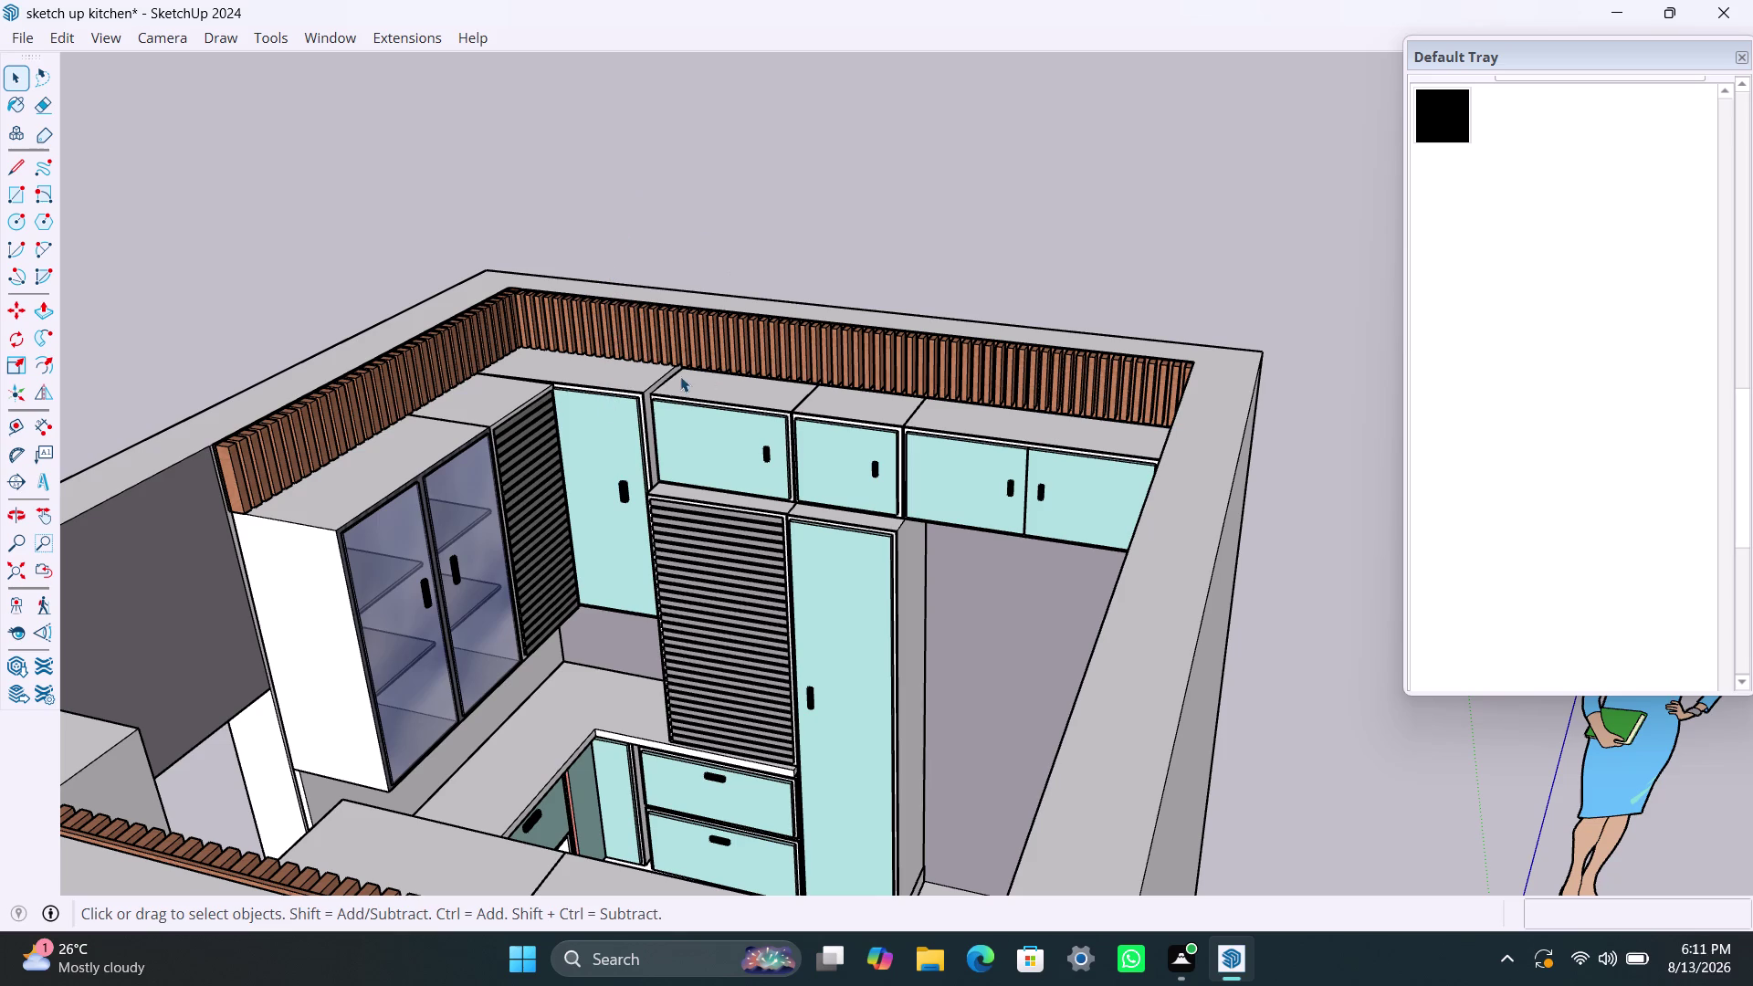
Orbit and zoom around the open-top room to view the counters and glass-door units from above.
middle_drag(782, 523, 784, 539)
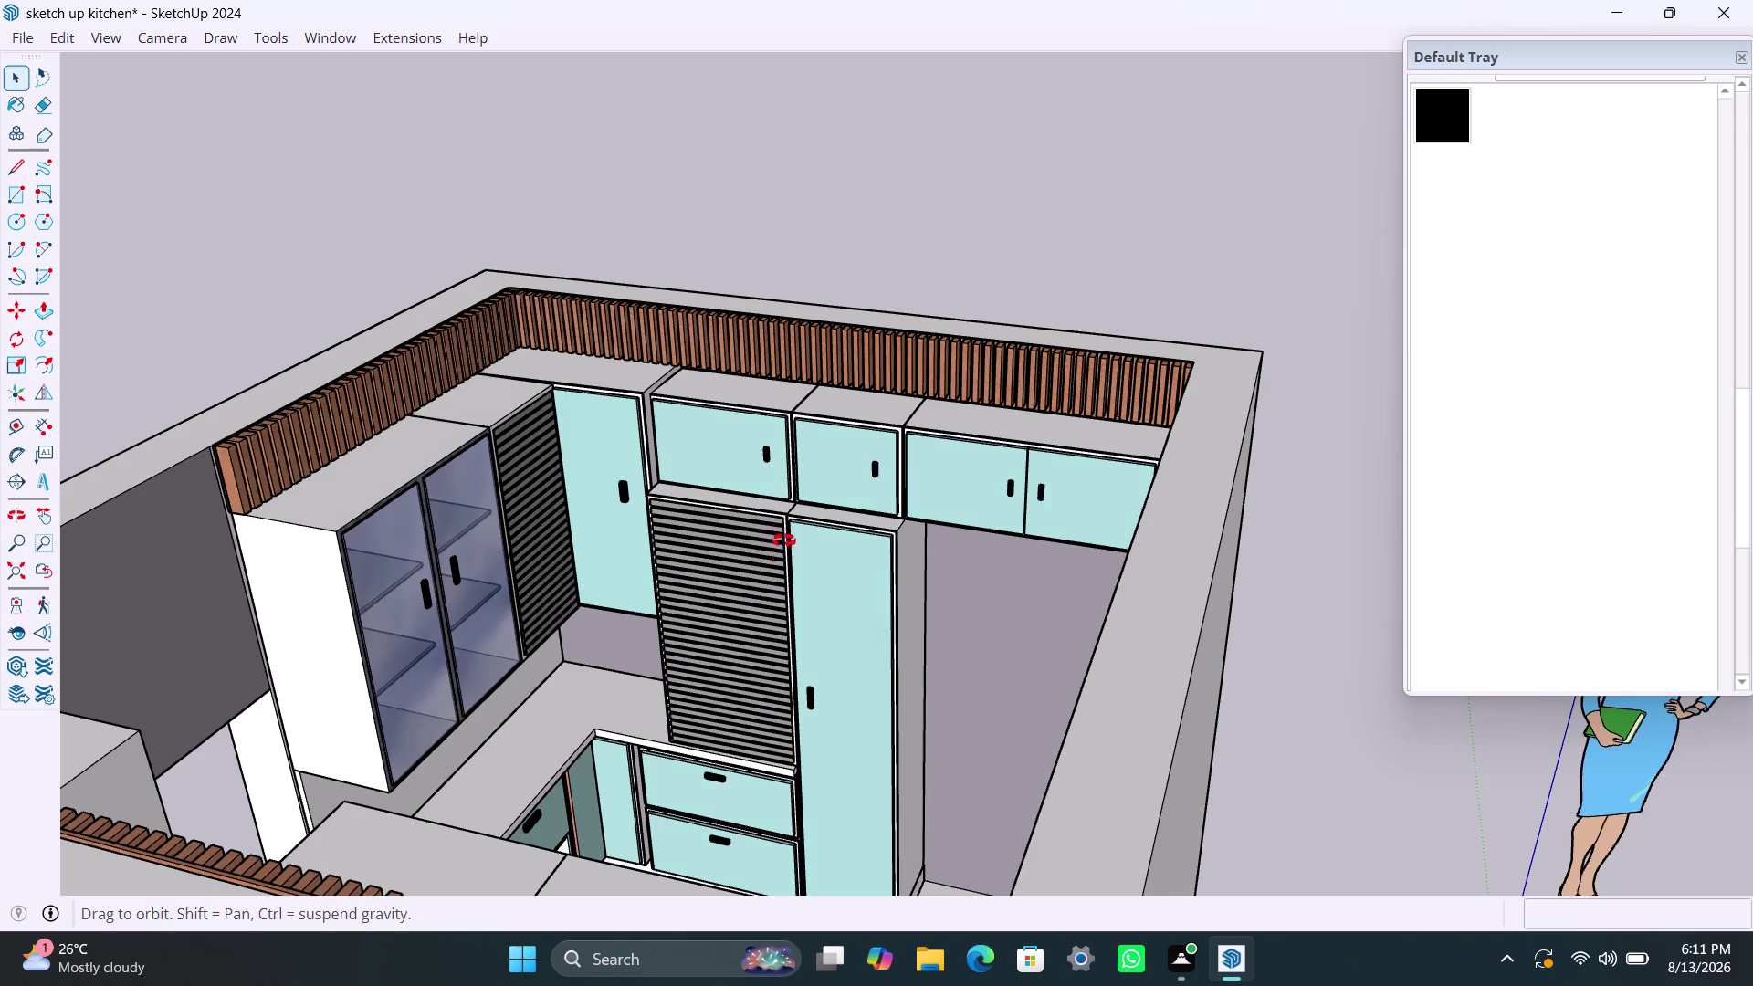
middle_drag(784, 538, 654, 628)
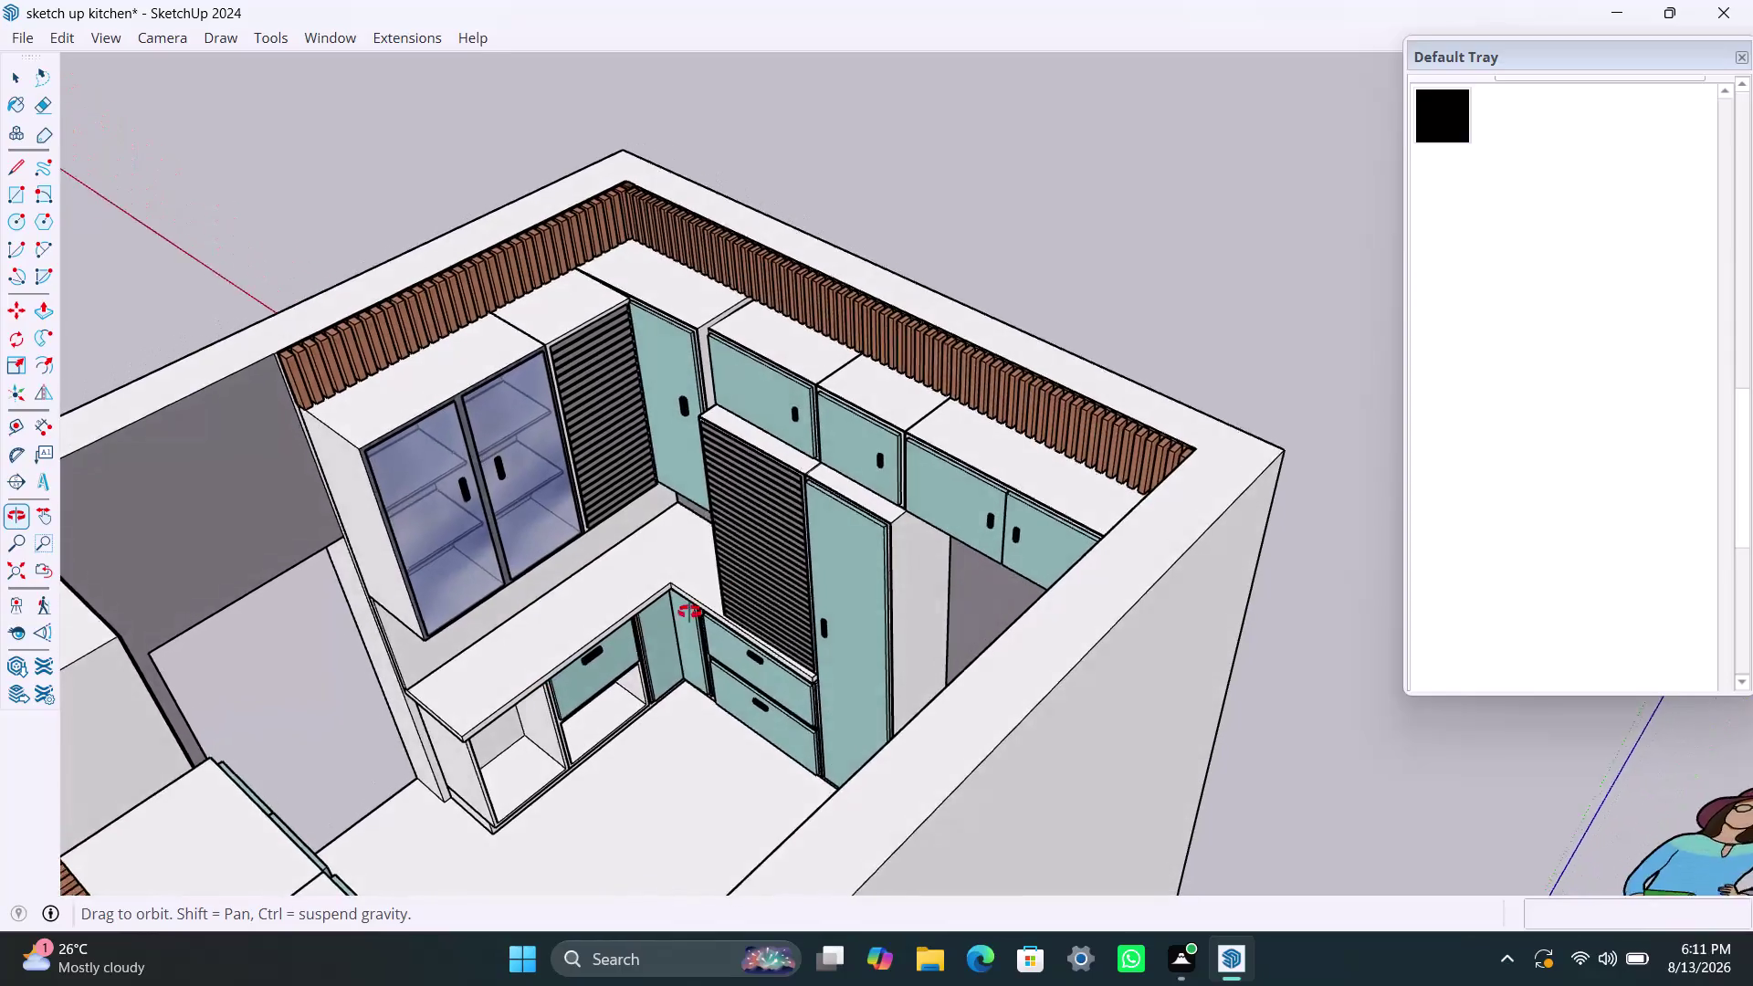
middle_drag(655, 629, 237, 637)
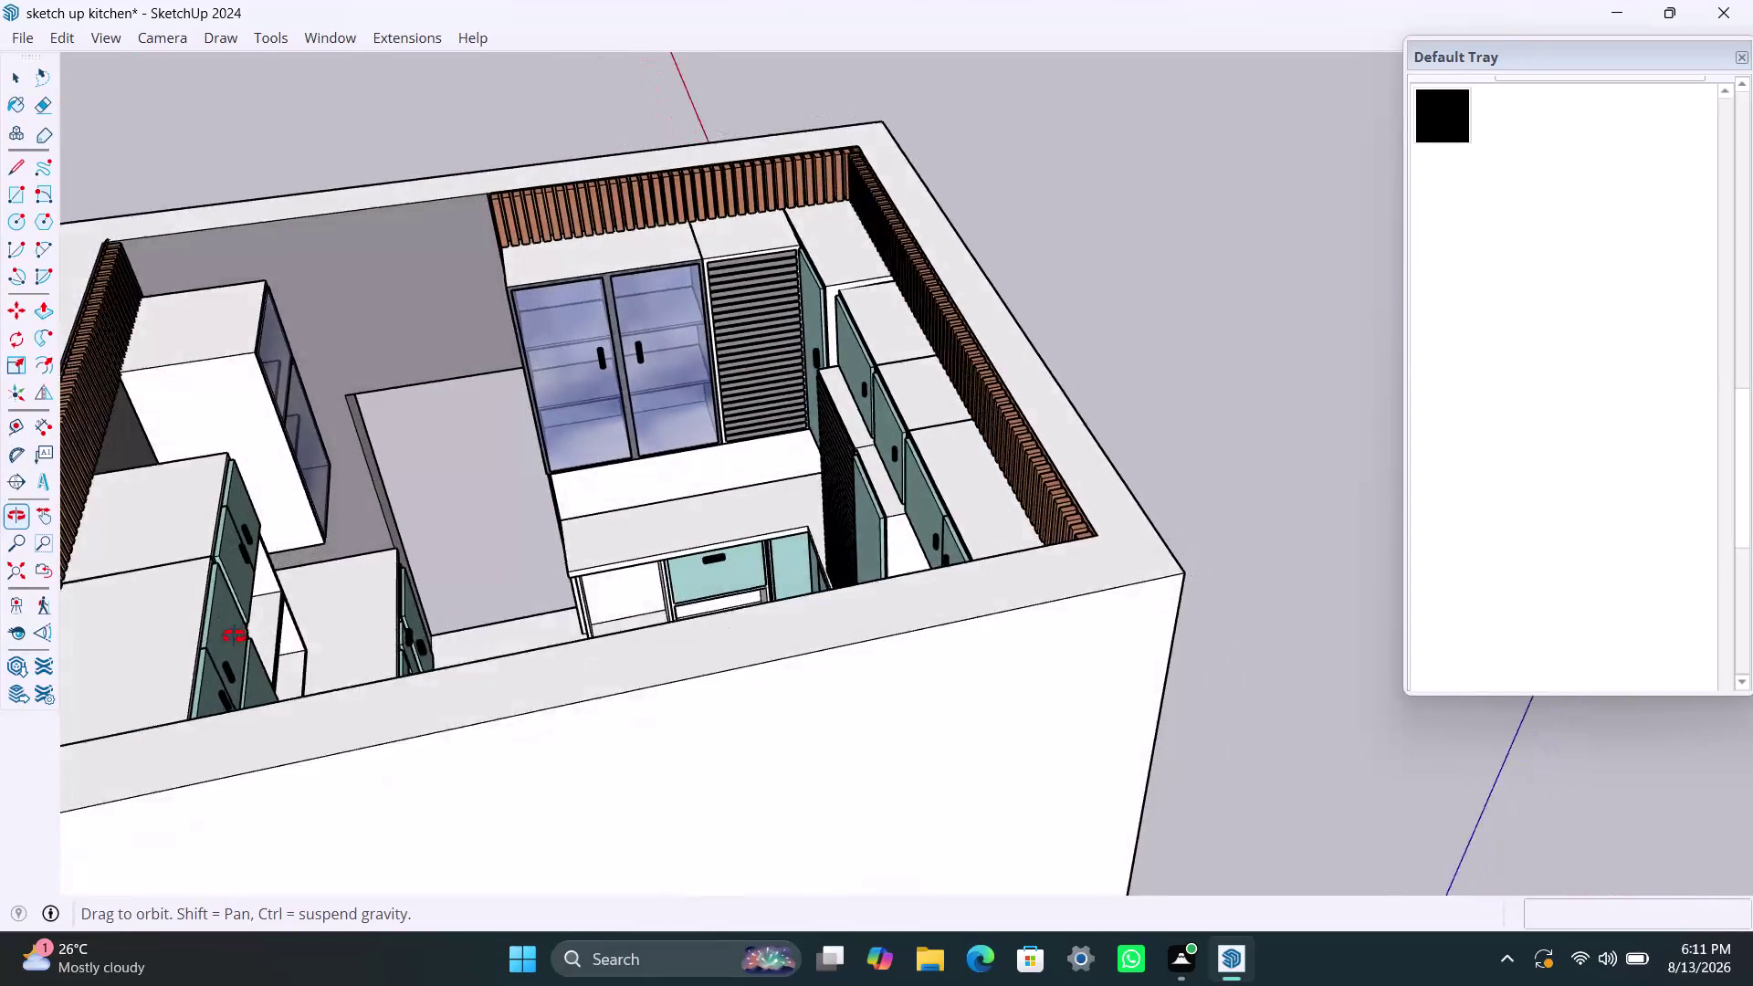
middle_drag(237, 637, 219, 632)
scroll(up, 3)
scroll(down, 3)
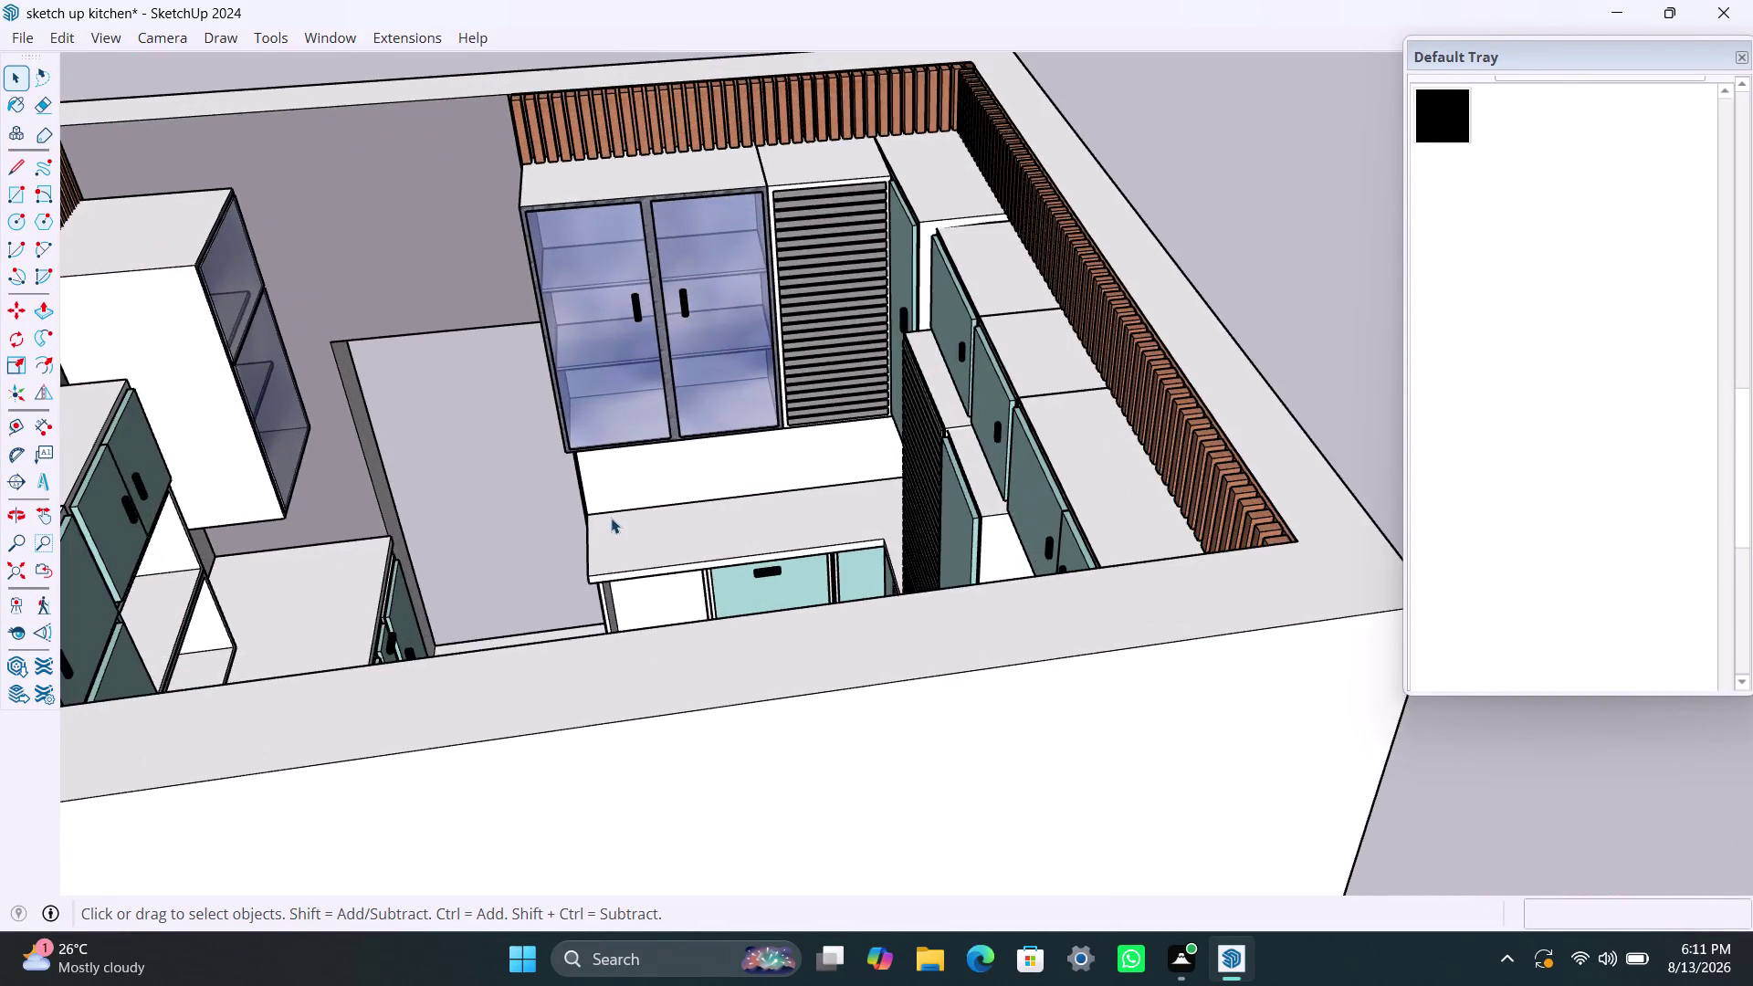
scroll(down, 3)
scroll(down, 3)
middle_drag(612, 515, 492, 859)
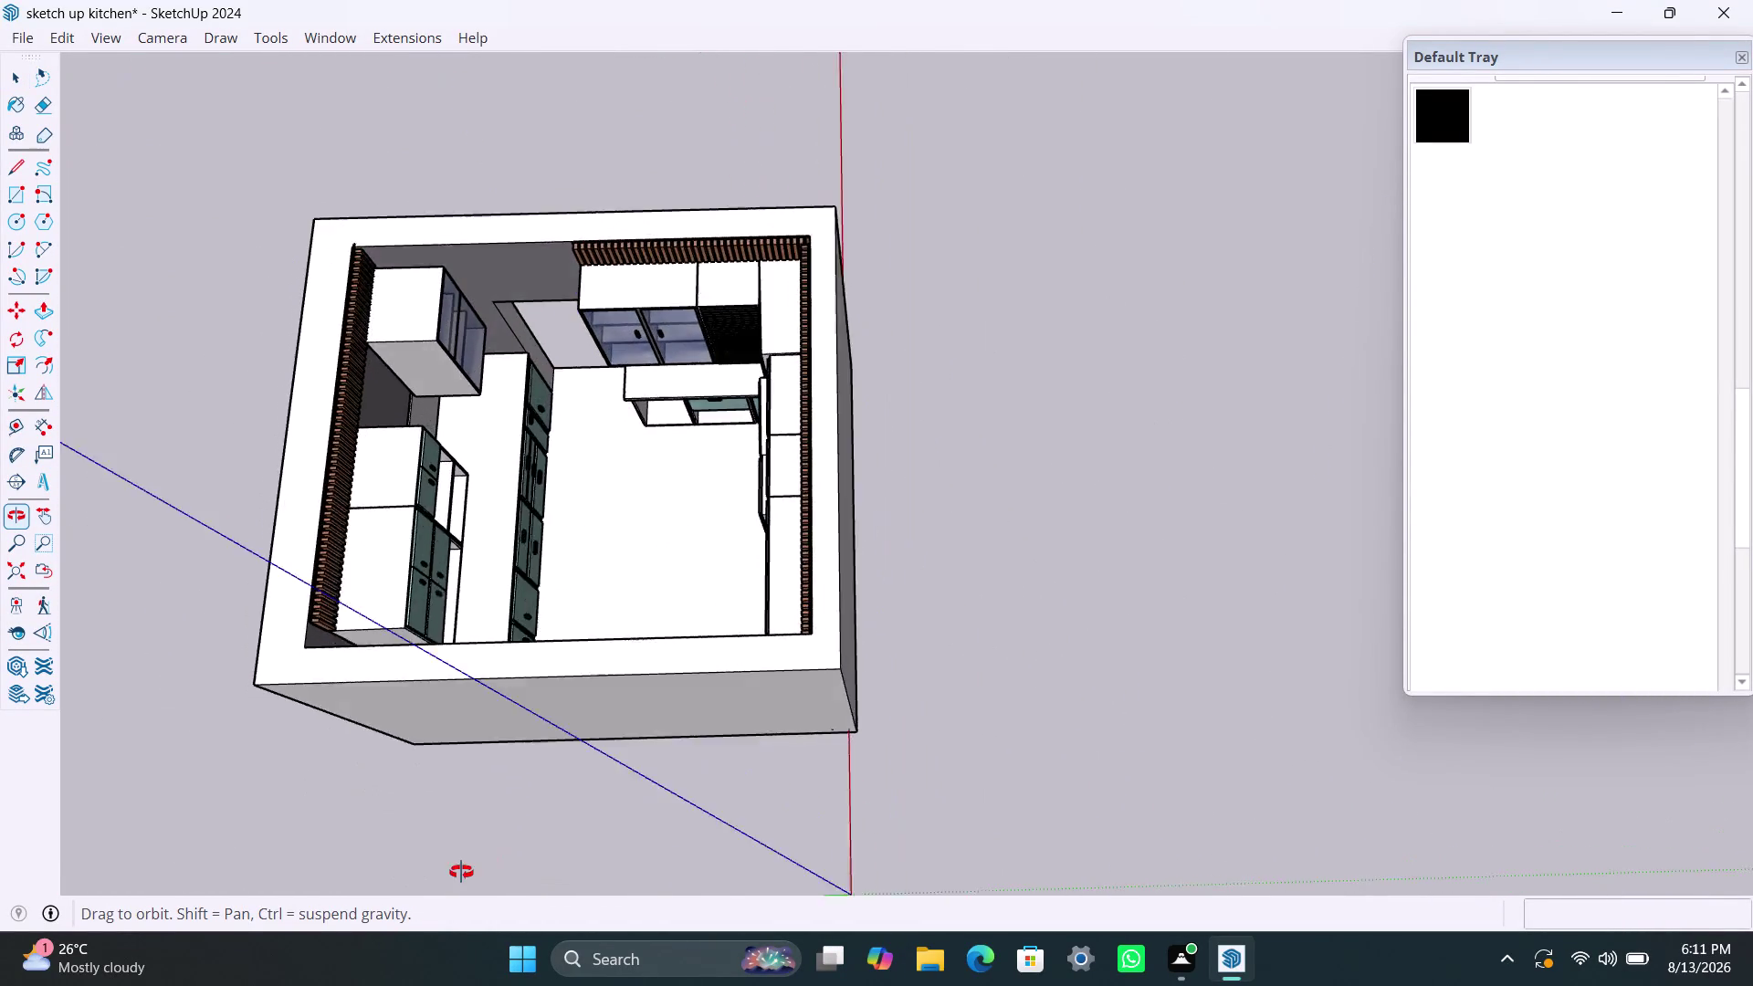
middle_drag(492, 859, 220, 684)
scroll(up, 3)
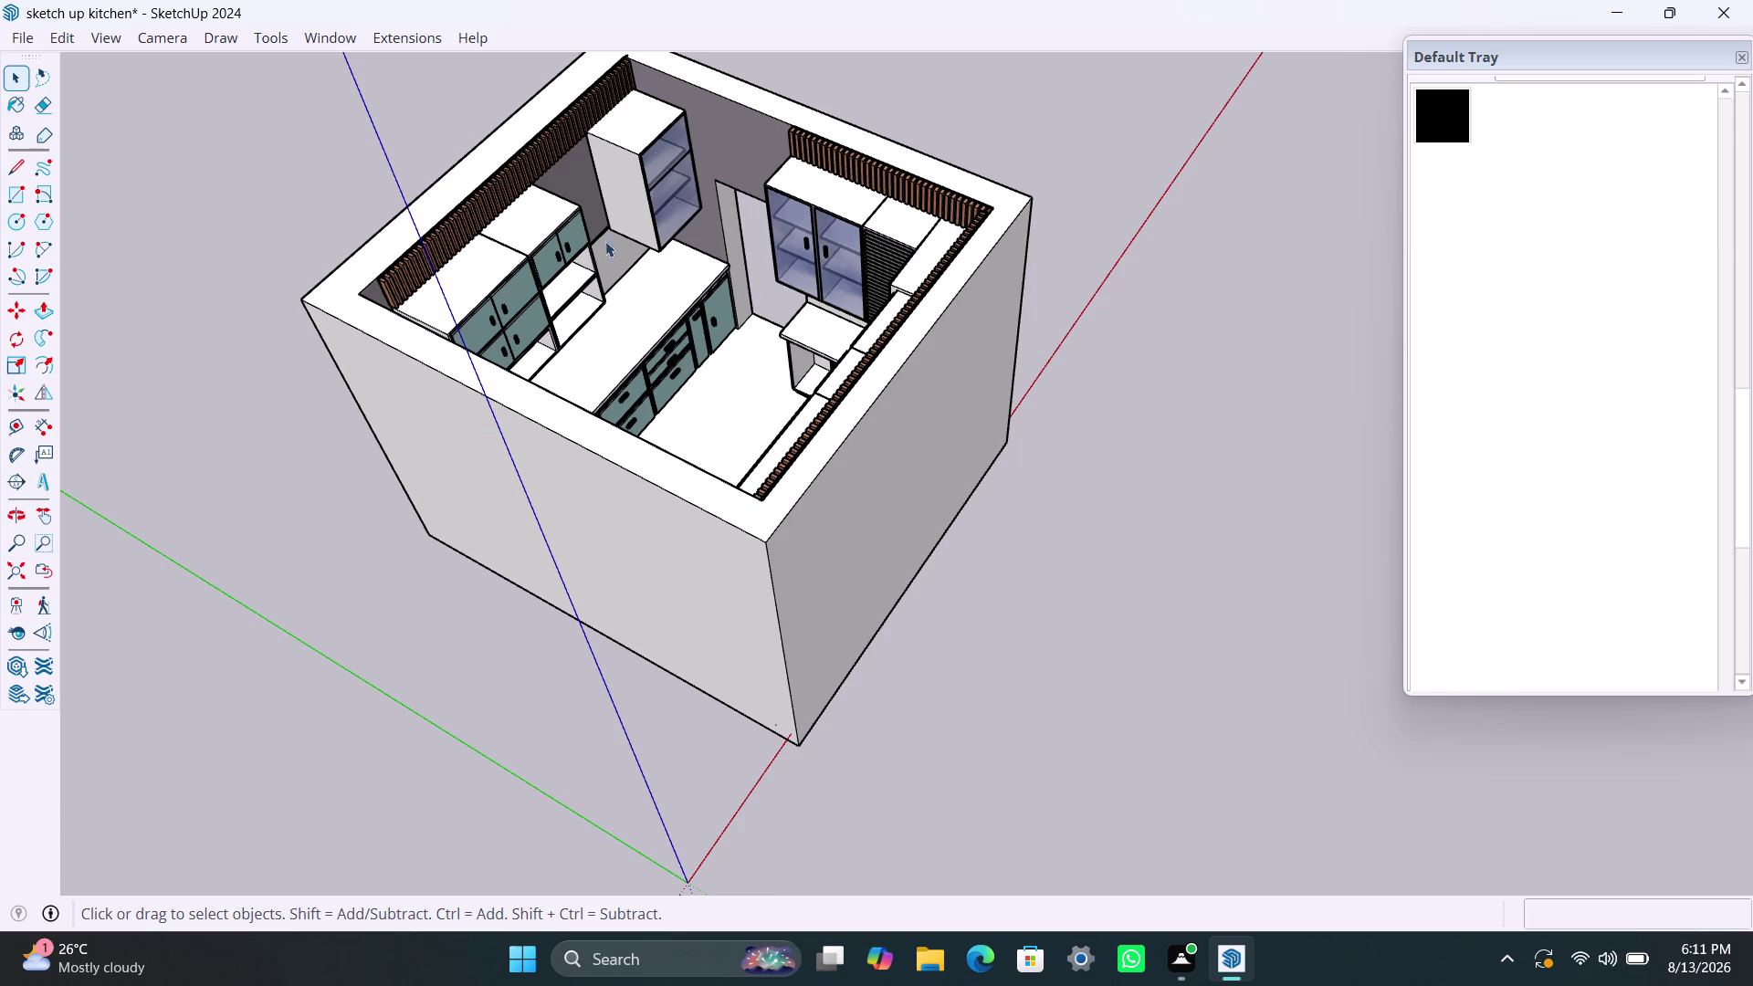
scroll(up, 3)
middle_drag(595, 425, 383, 666)
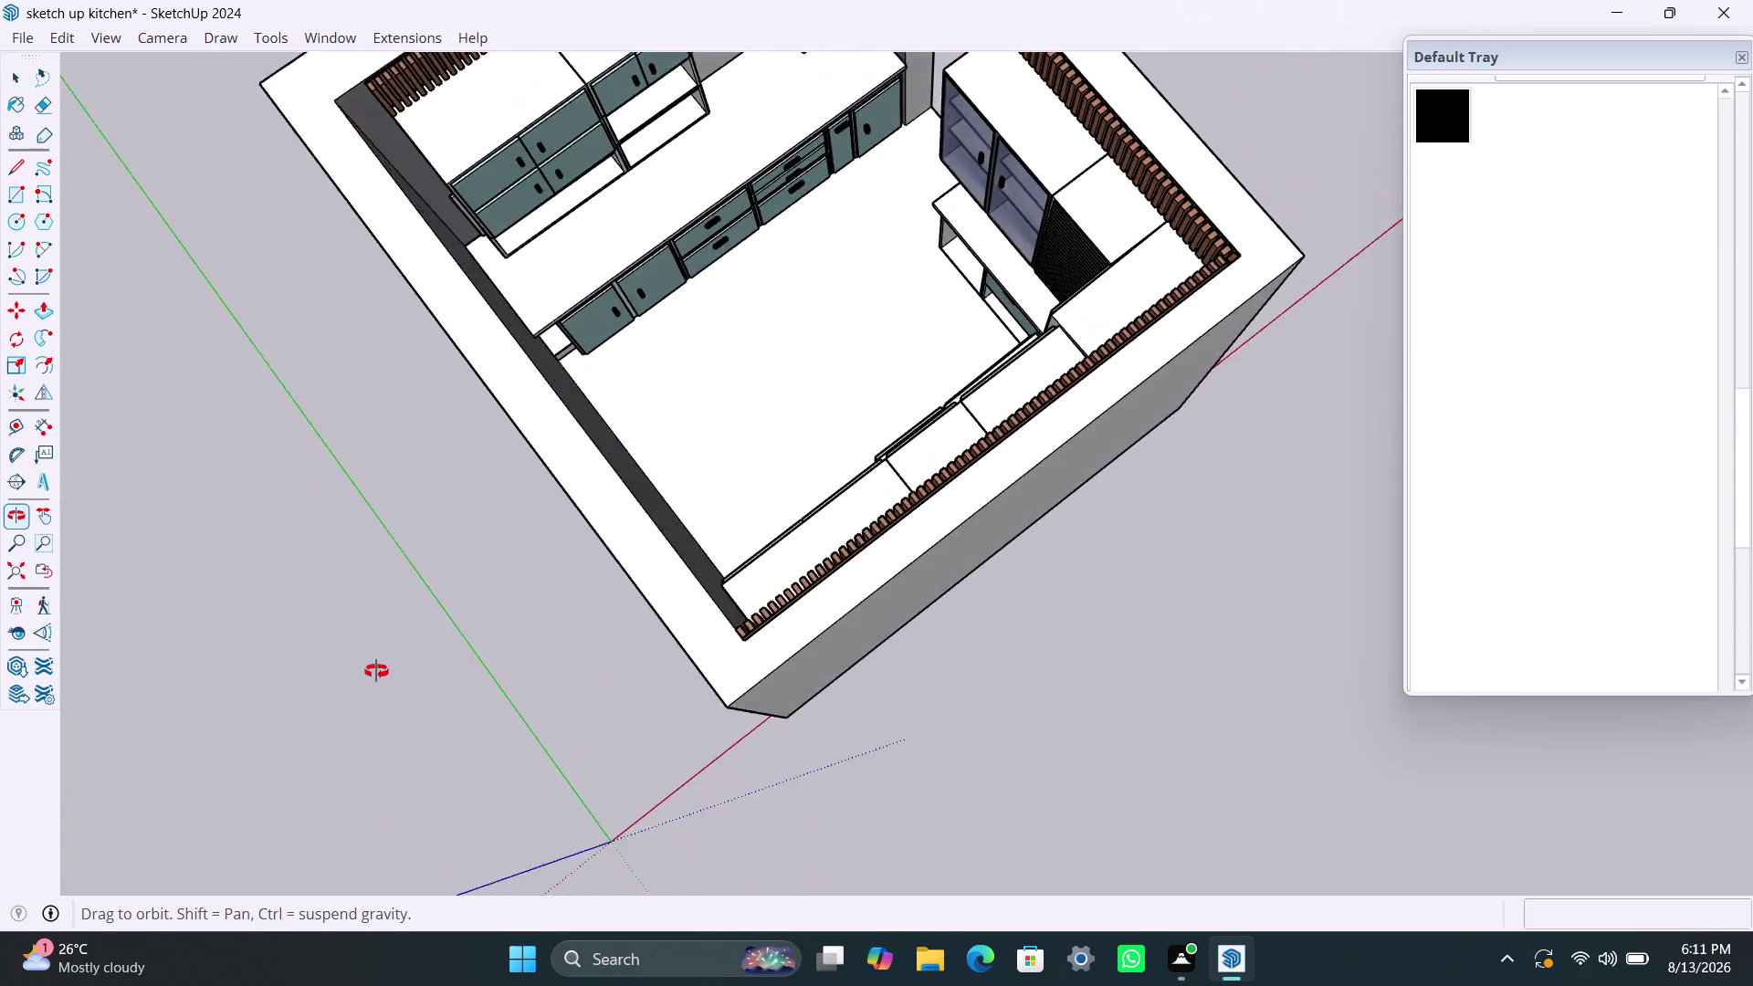
middle_drag(384, 667, 288, 383)
scroll(up, 3)
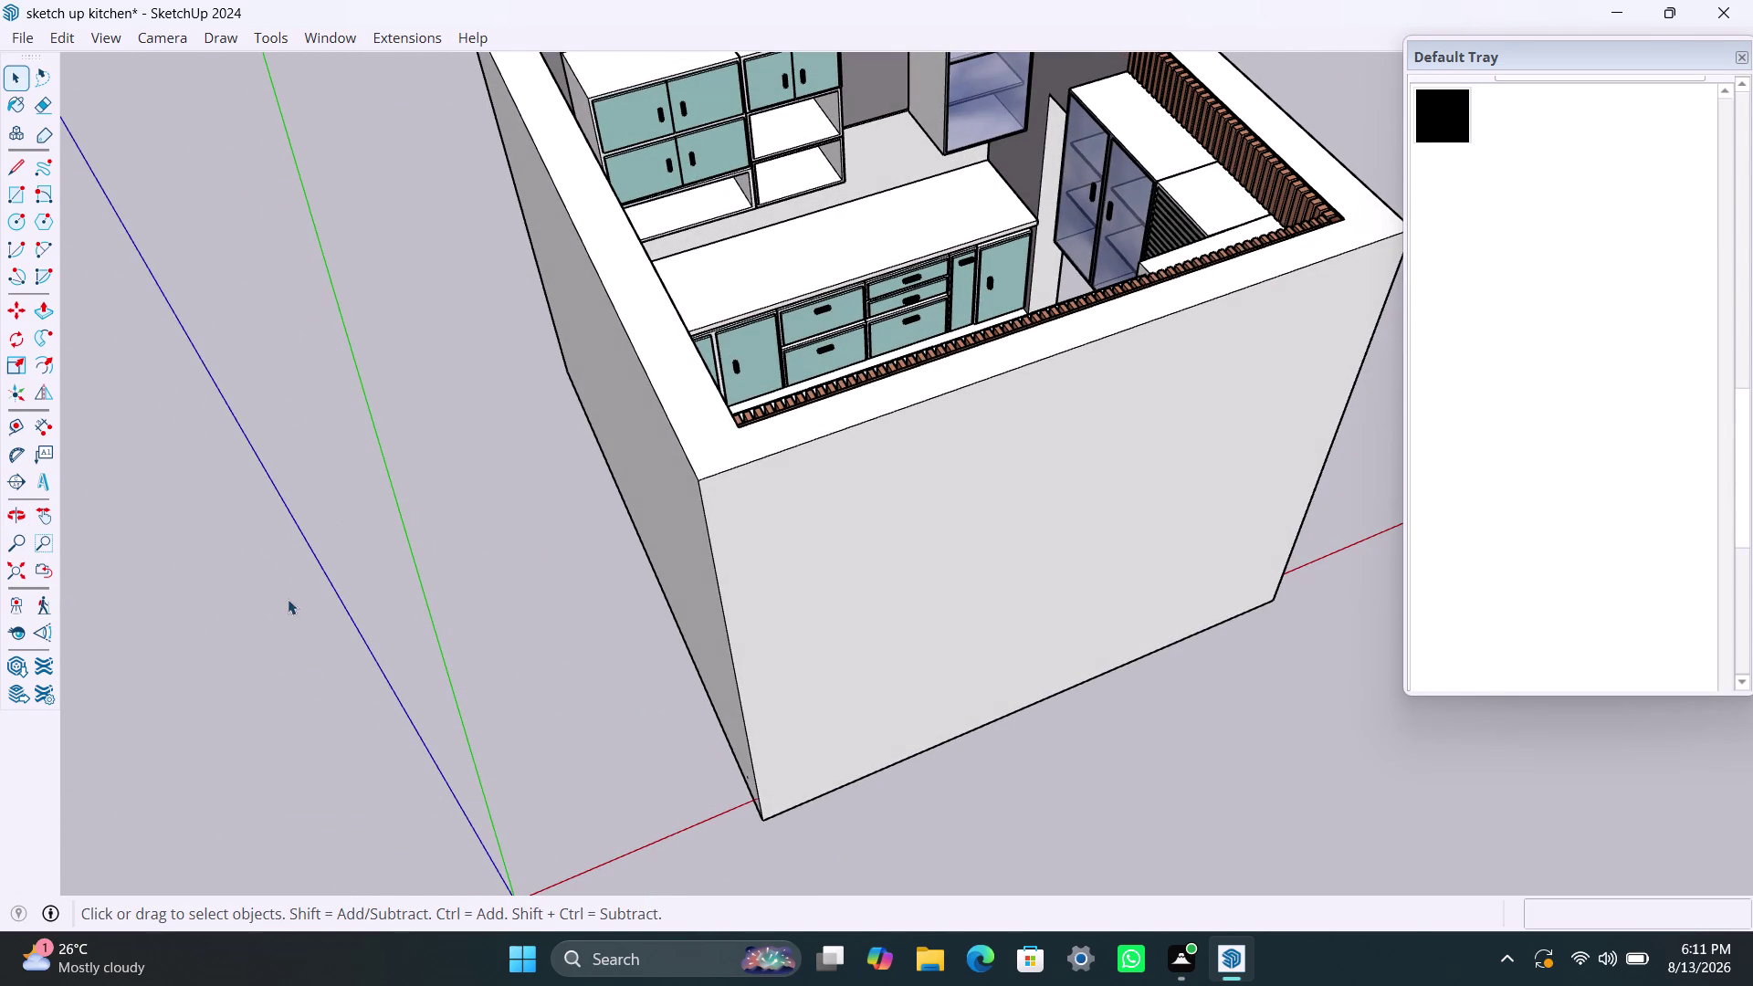
middle_drag(654, 222, 590, 143)
scroll(up, 3)
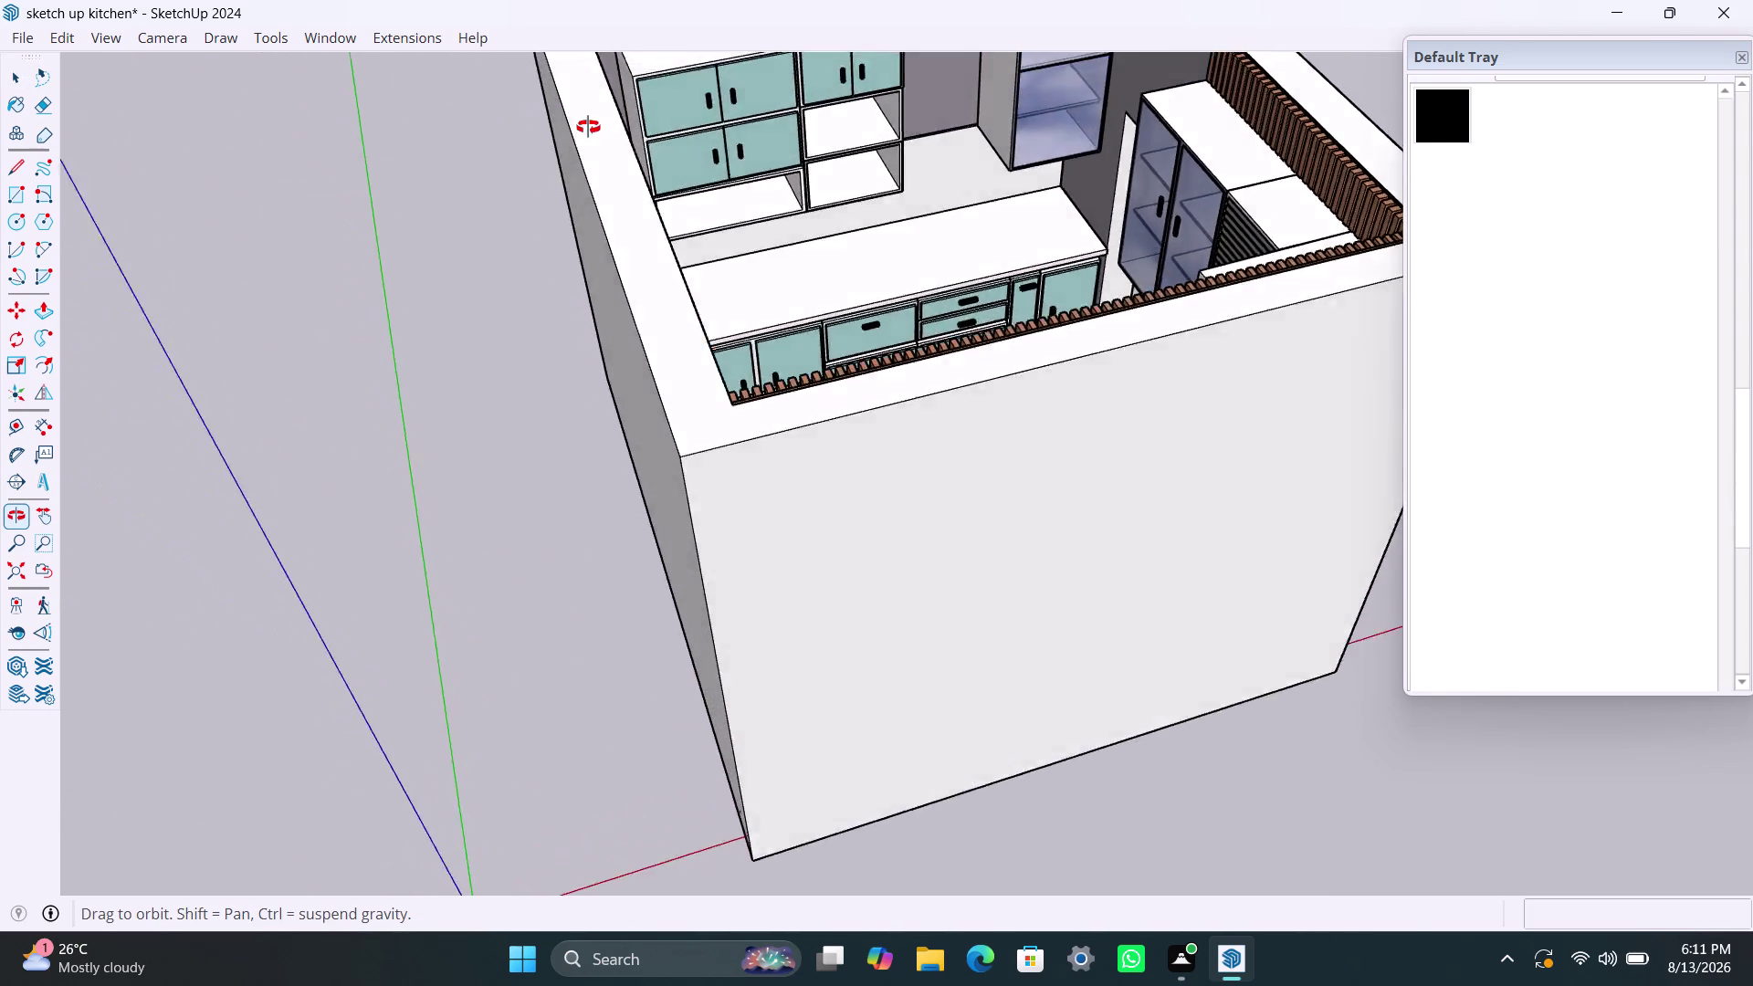
middle_drag(589, 143, 571, 45)
scroll(down, 3)
scroll(down, 3)
middle_drag(618, 201, 581, 312)
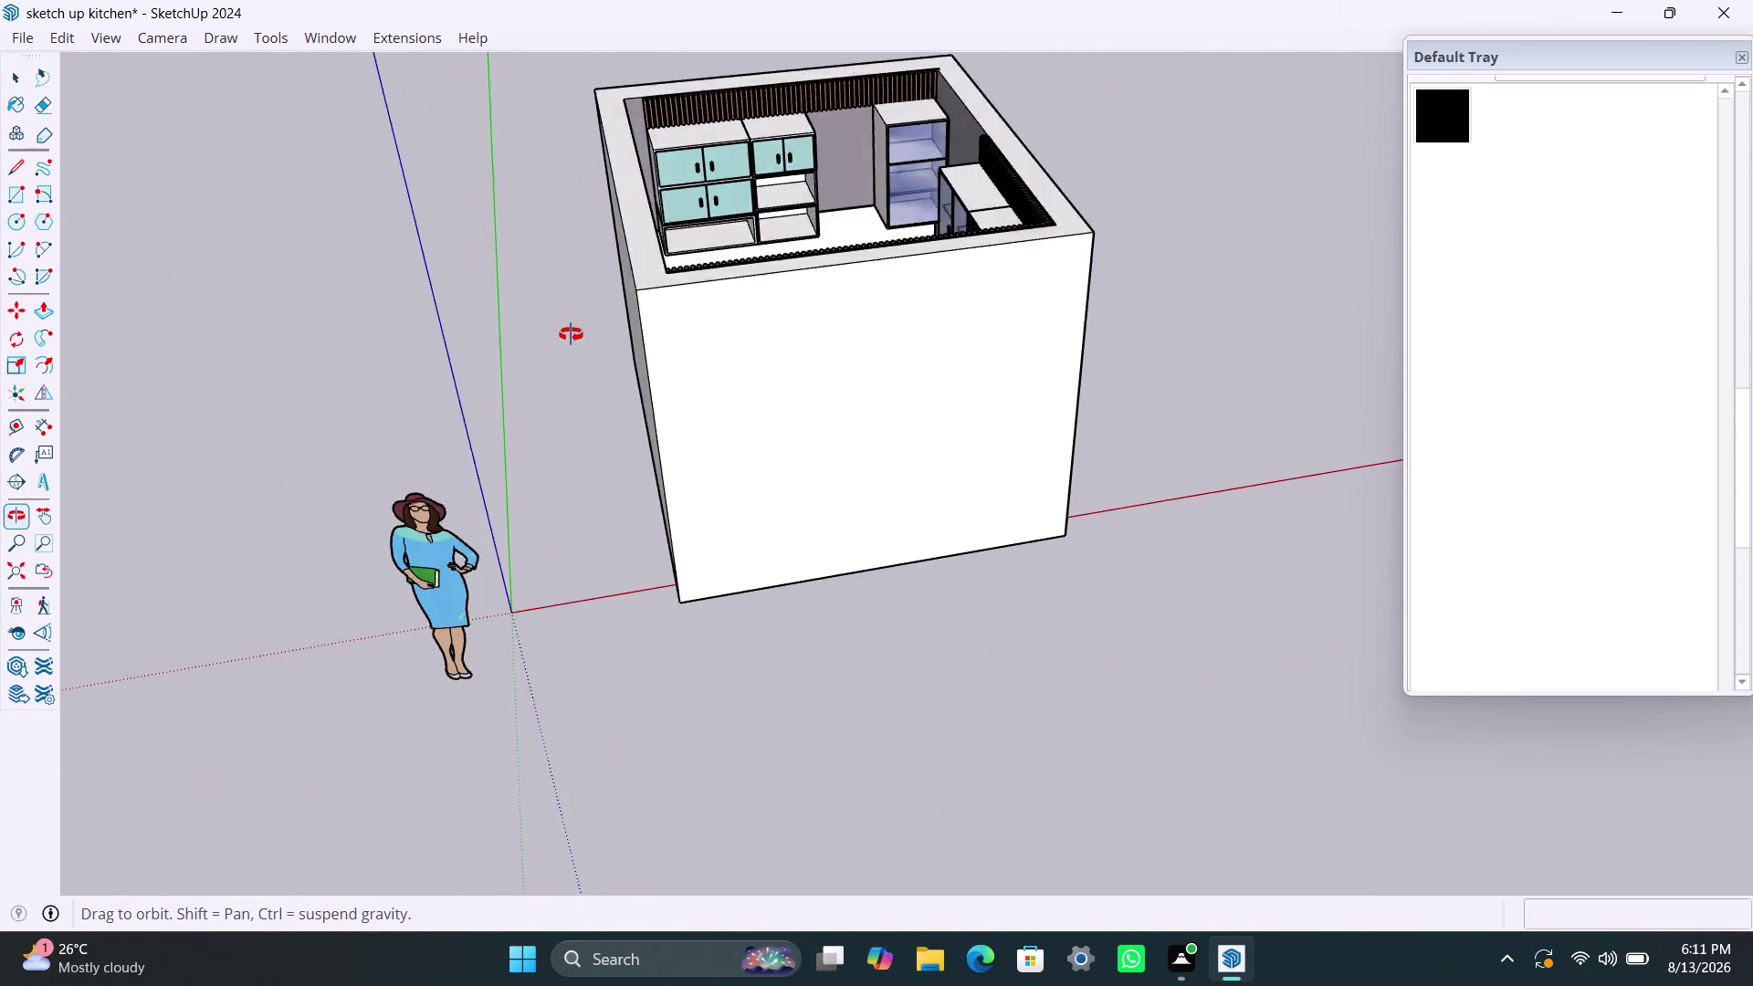
middle_drag(581, 313, 785, 220)
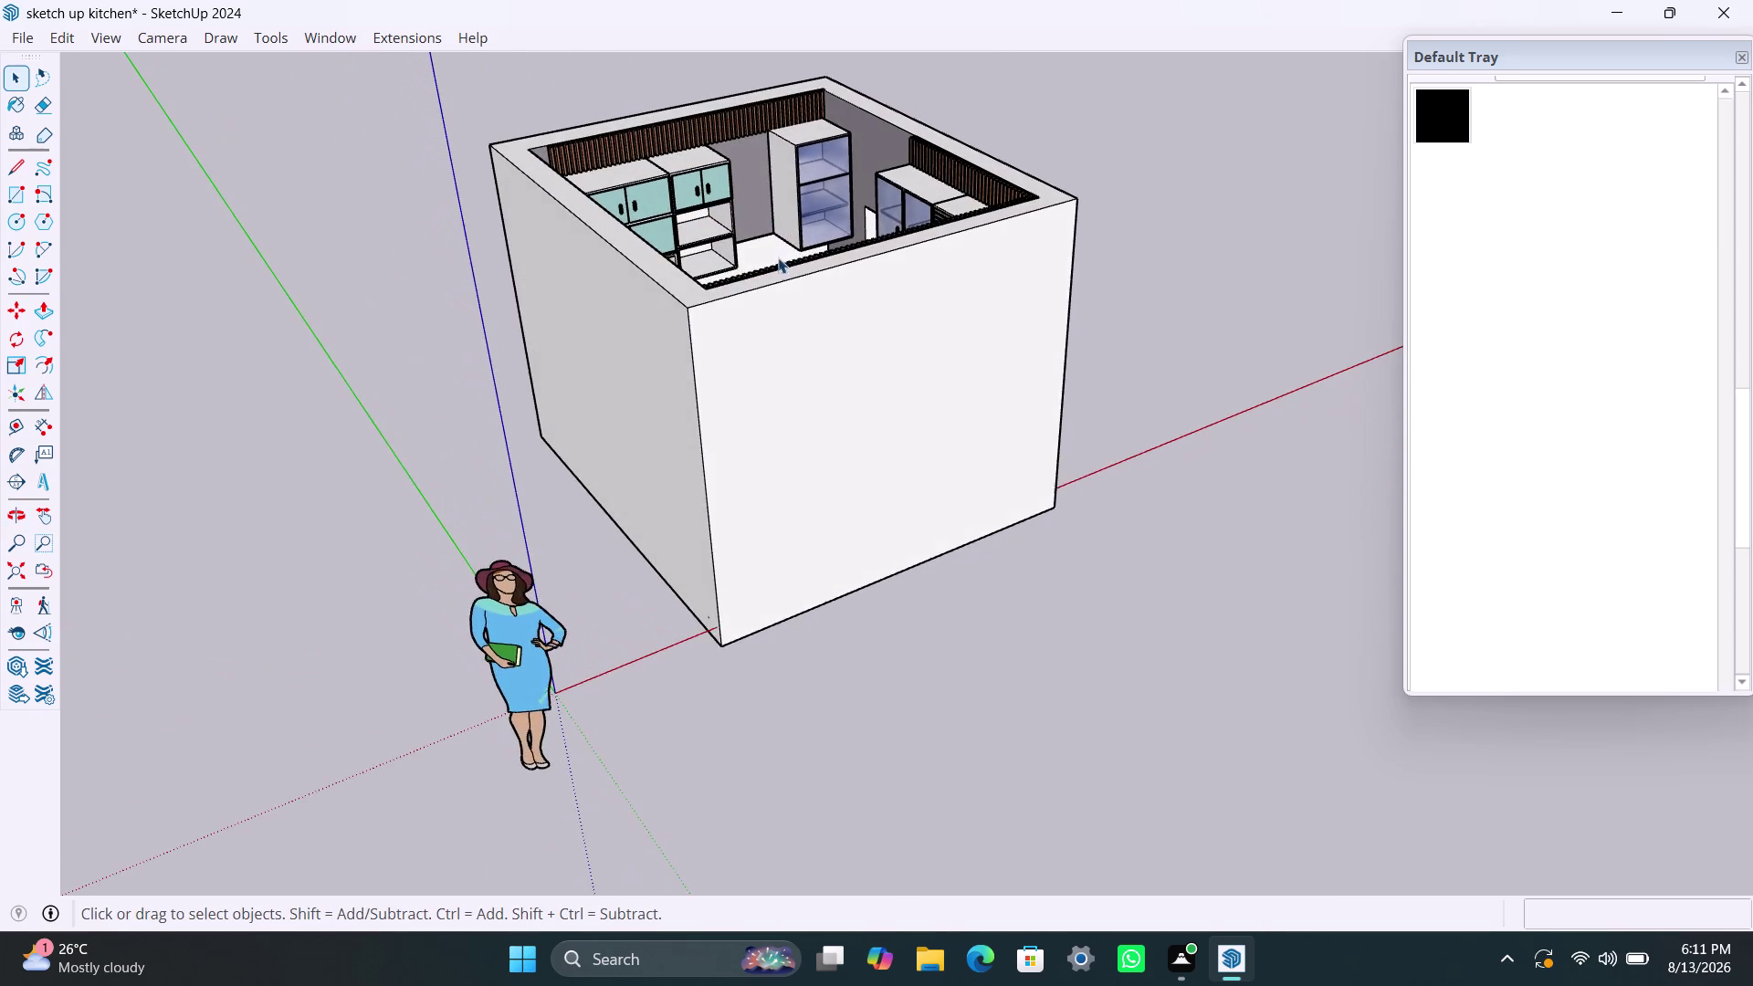
scroll(up, 3)
scroll(up, 3)
middle_drag(611, 107, 604, 185)
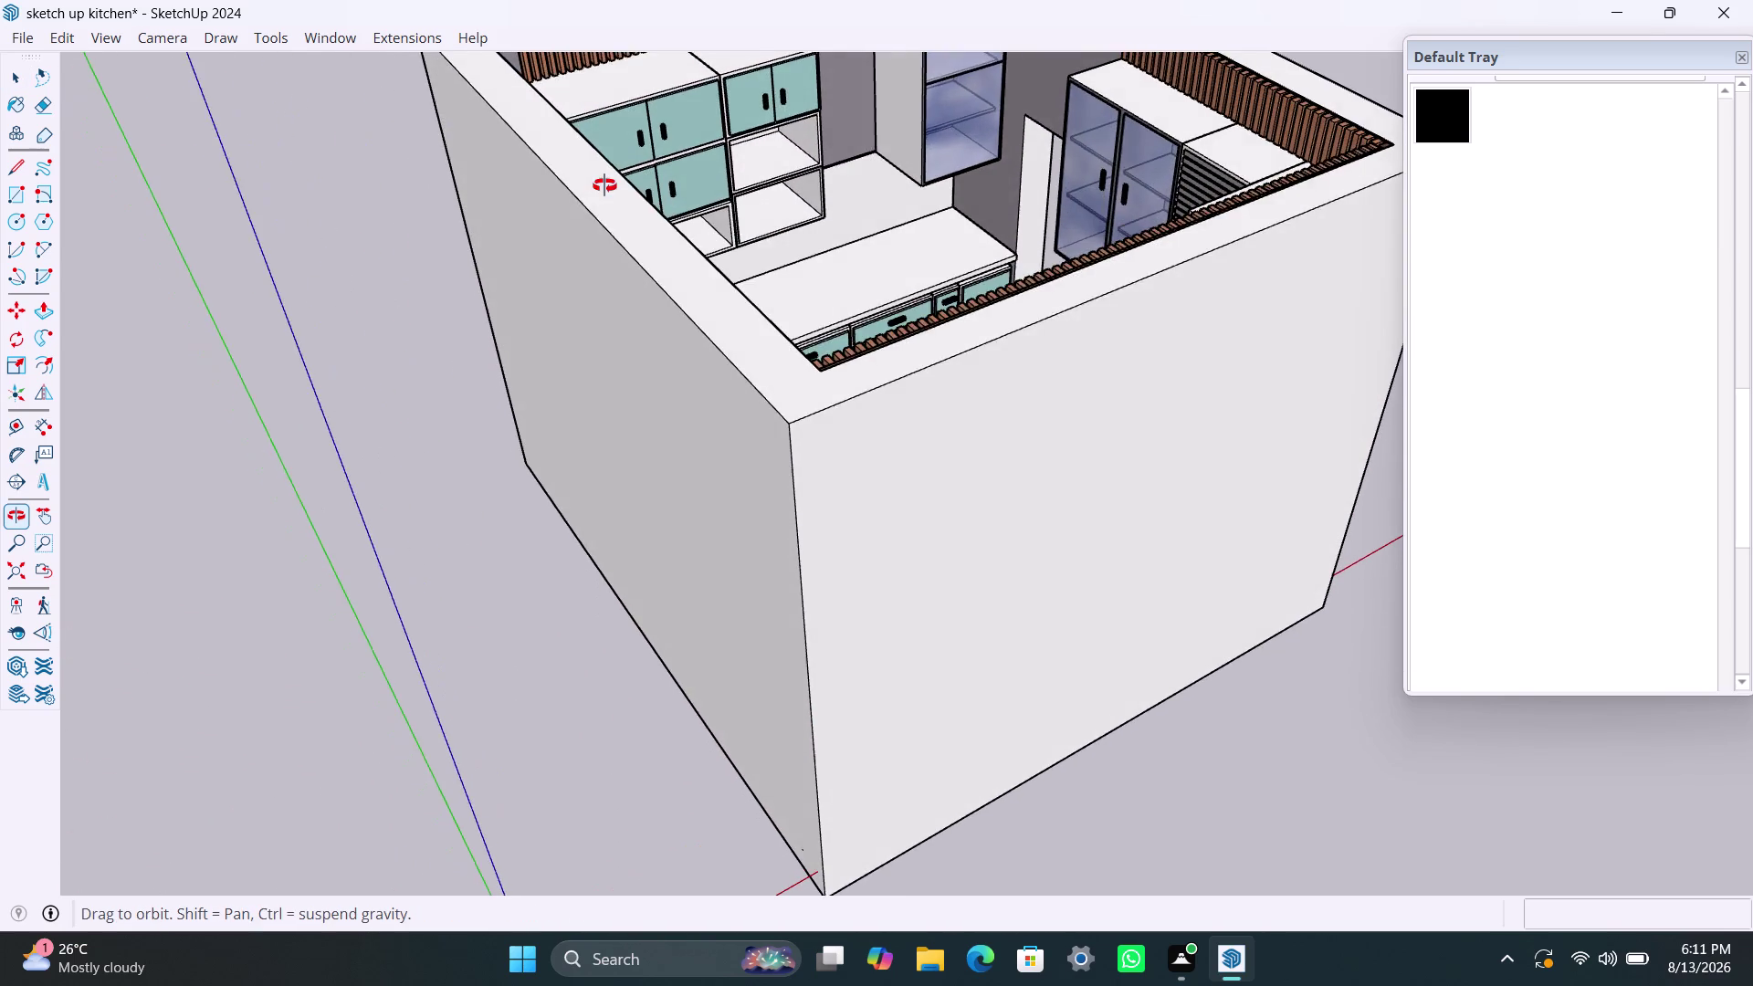
middle_drag(604, 185, 584, 321)
scroll(up, 3)
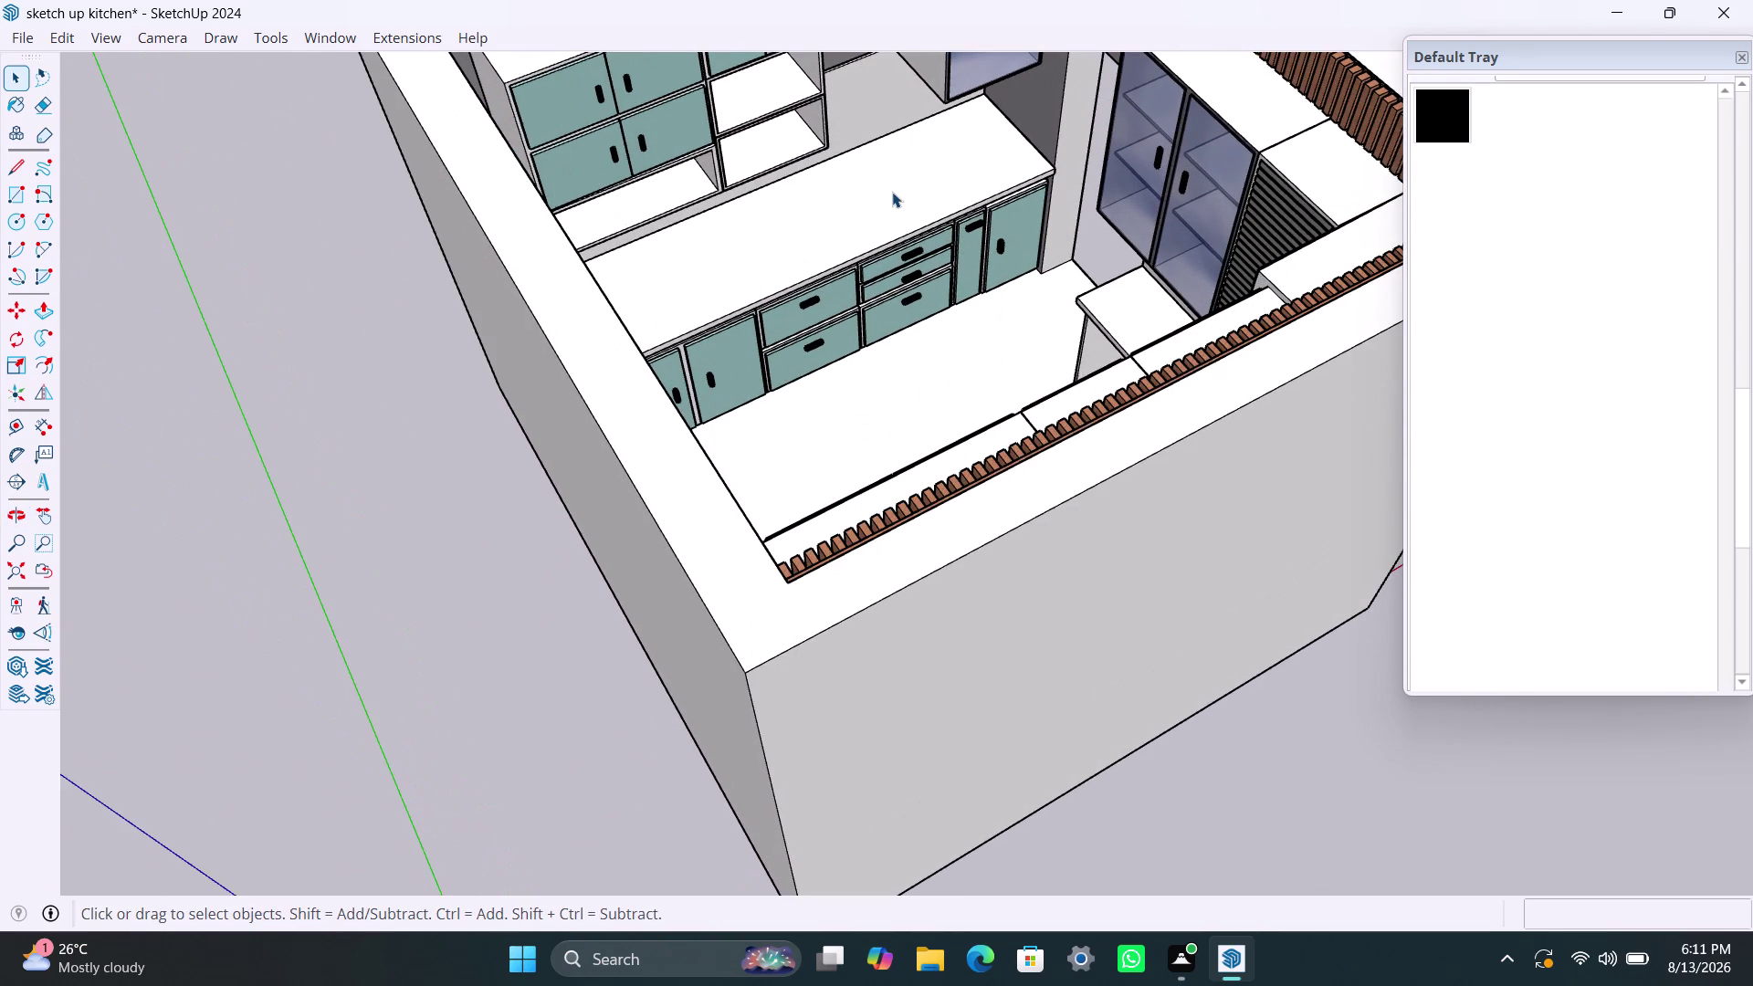
scroll(down, 3)
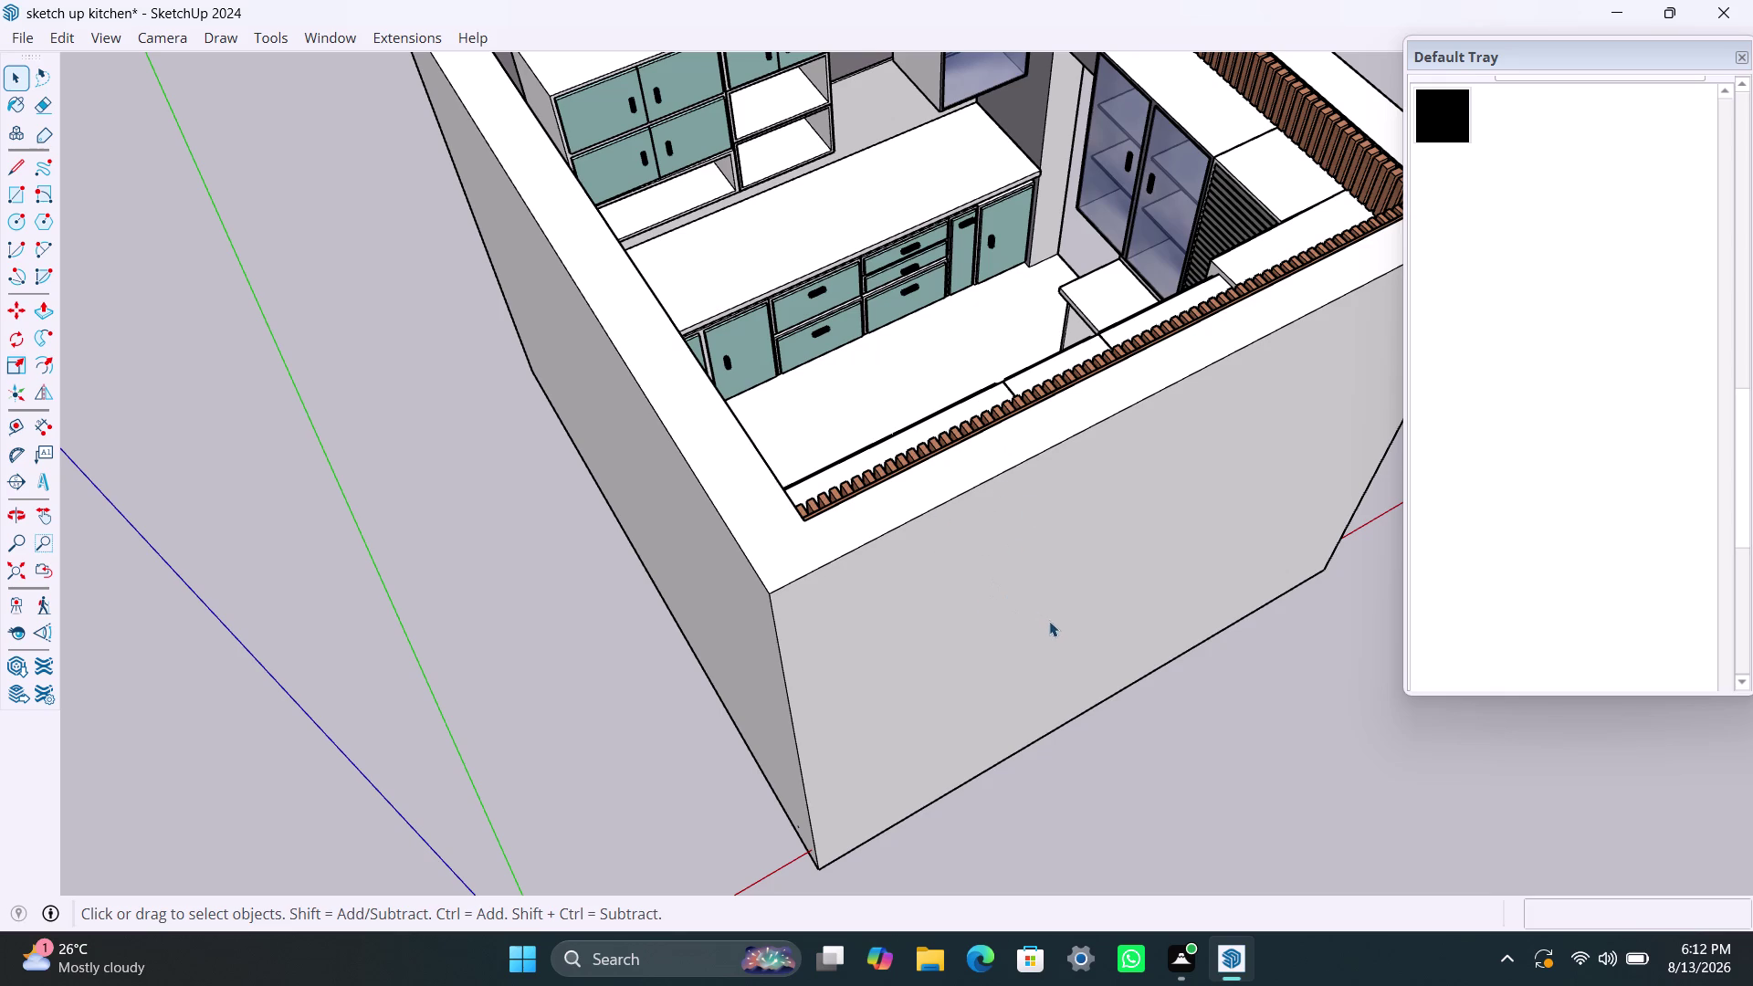
Bring up the room group's context options twice and dismiss them without changes.
right_click(969, 578)
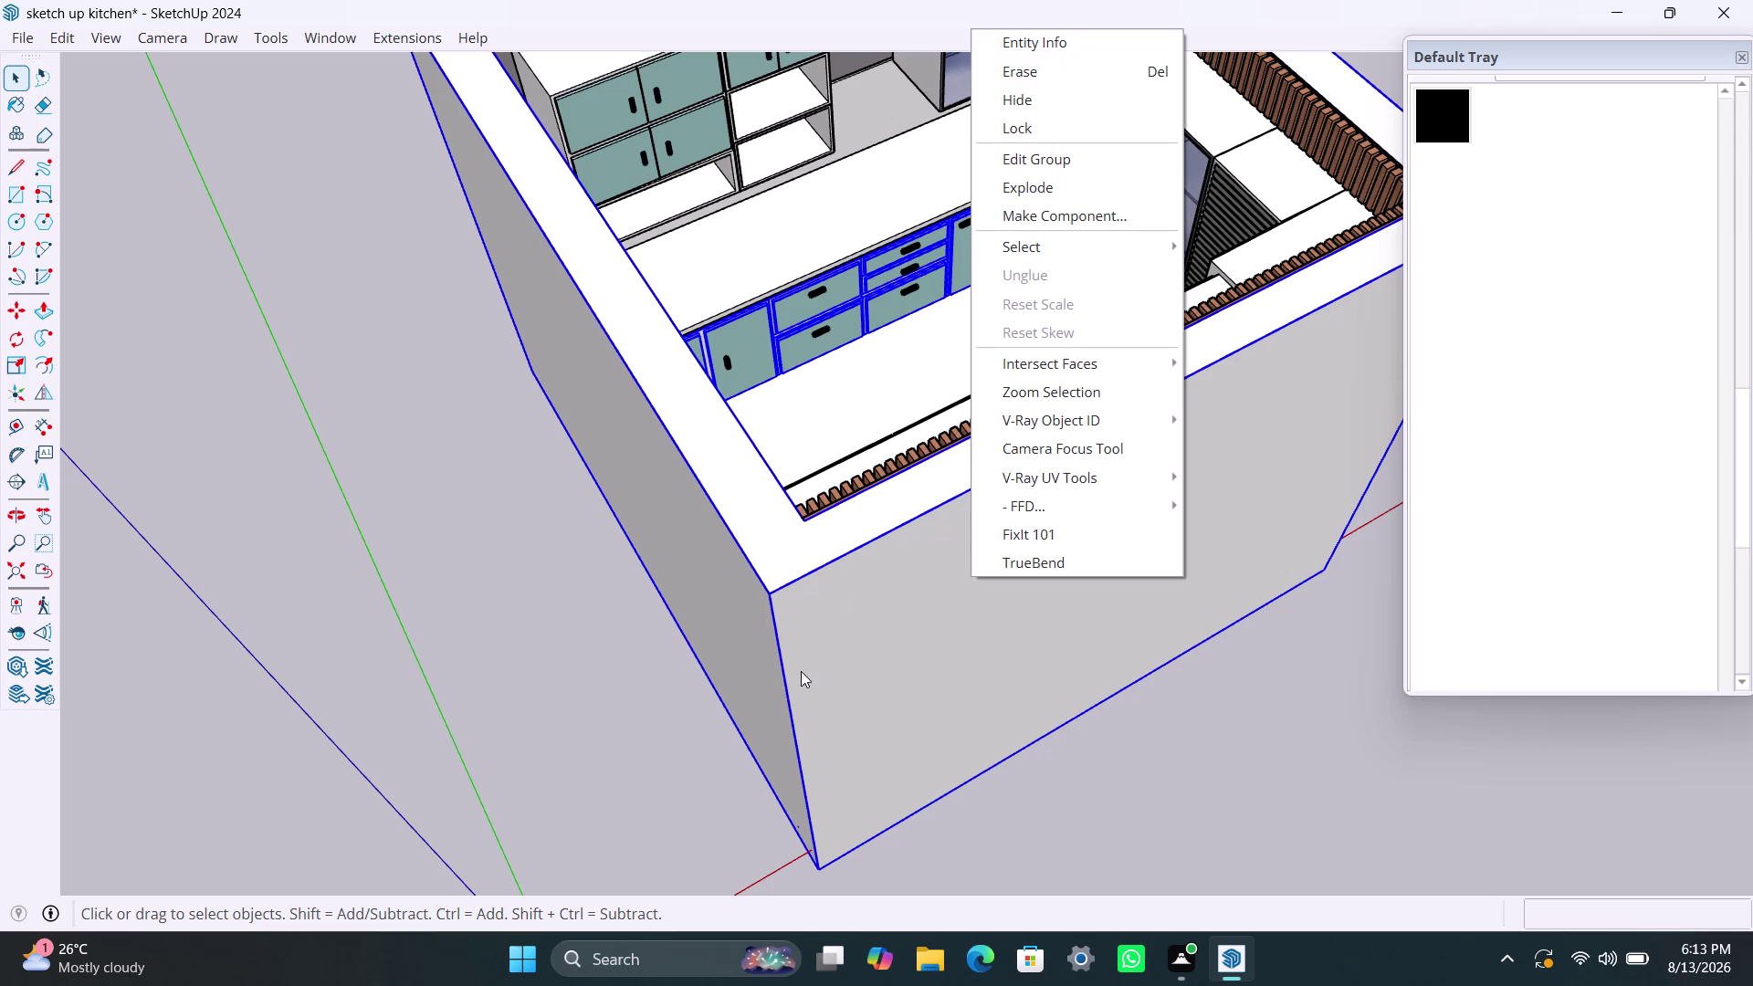
click(692, 783)
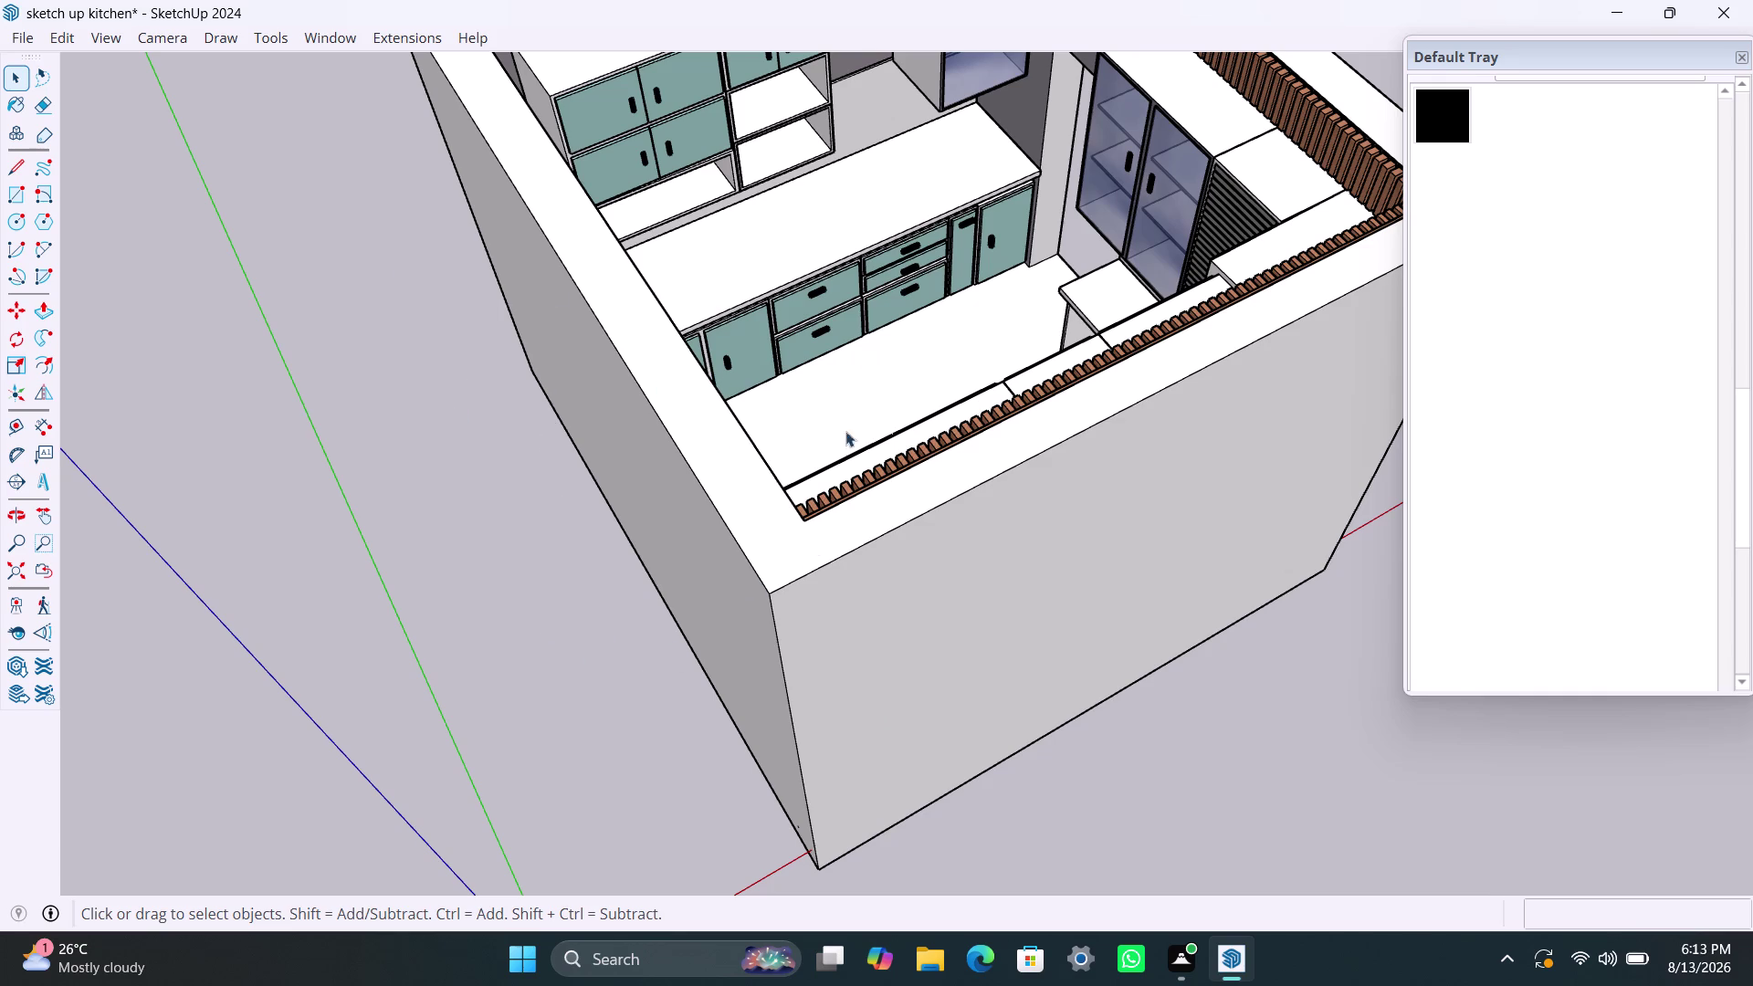
right_drag(770, 370, 765, 90)
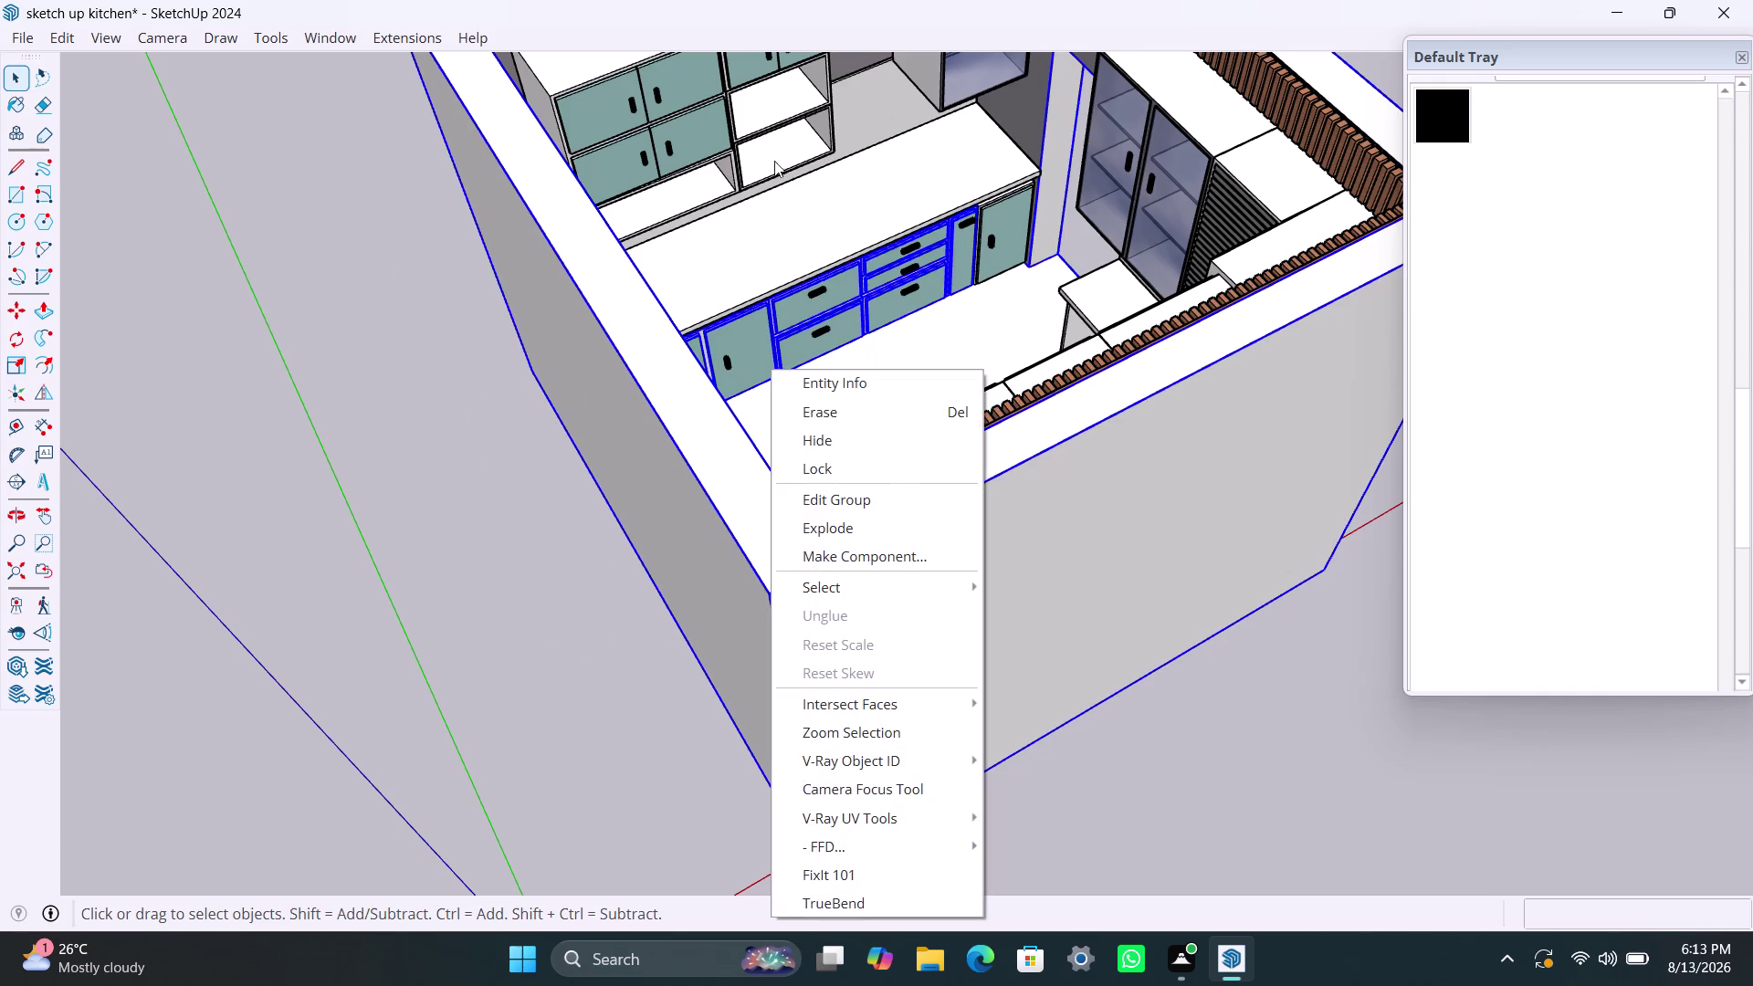
click(521, 609)
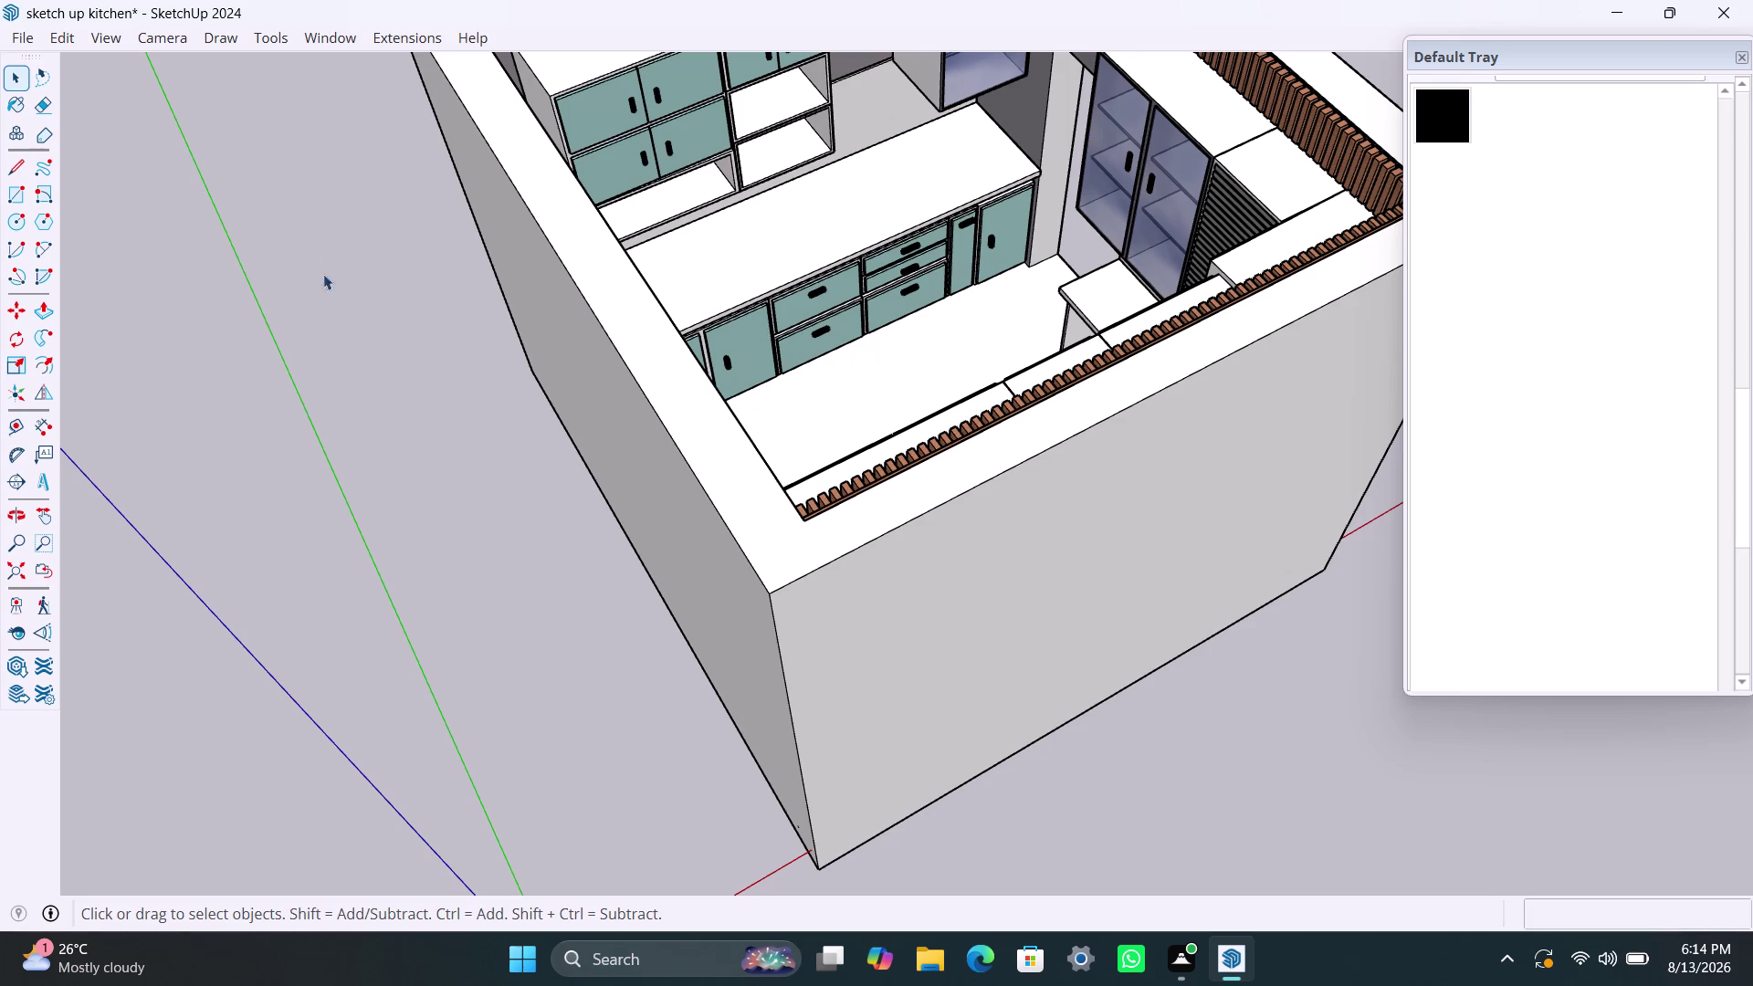
Drag across the view, then zoom in and out repeatedly to inspect the teal cabinets.
drag(433, 266, 650, 534)
scroll(up, 3)
scroll(down, 3)
scroll(down, 3)
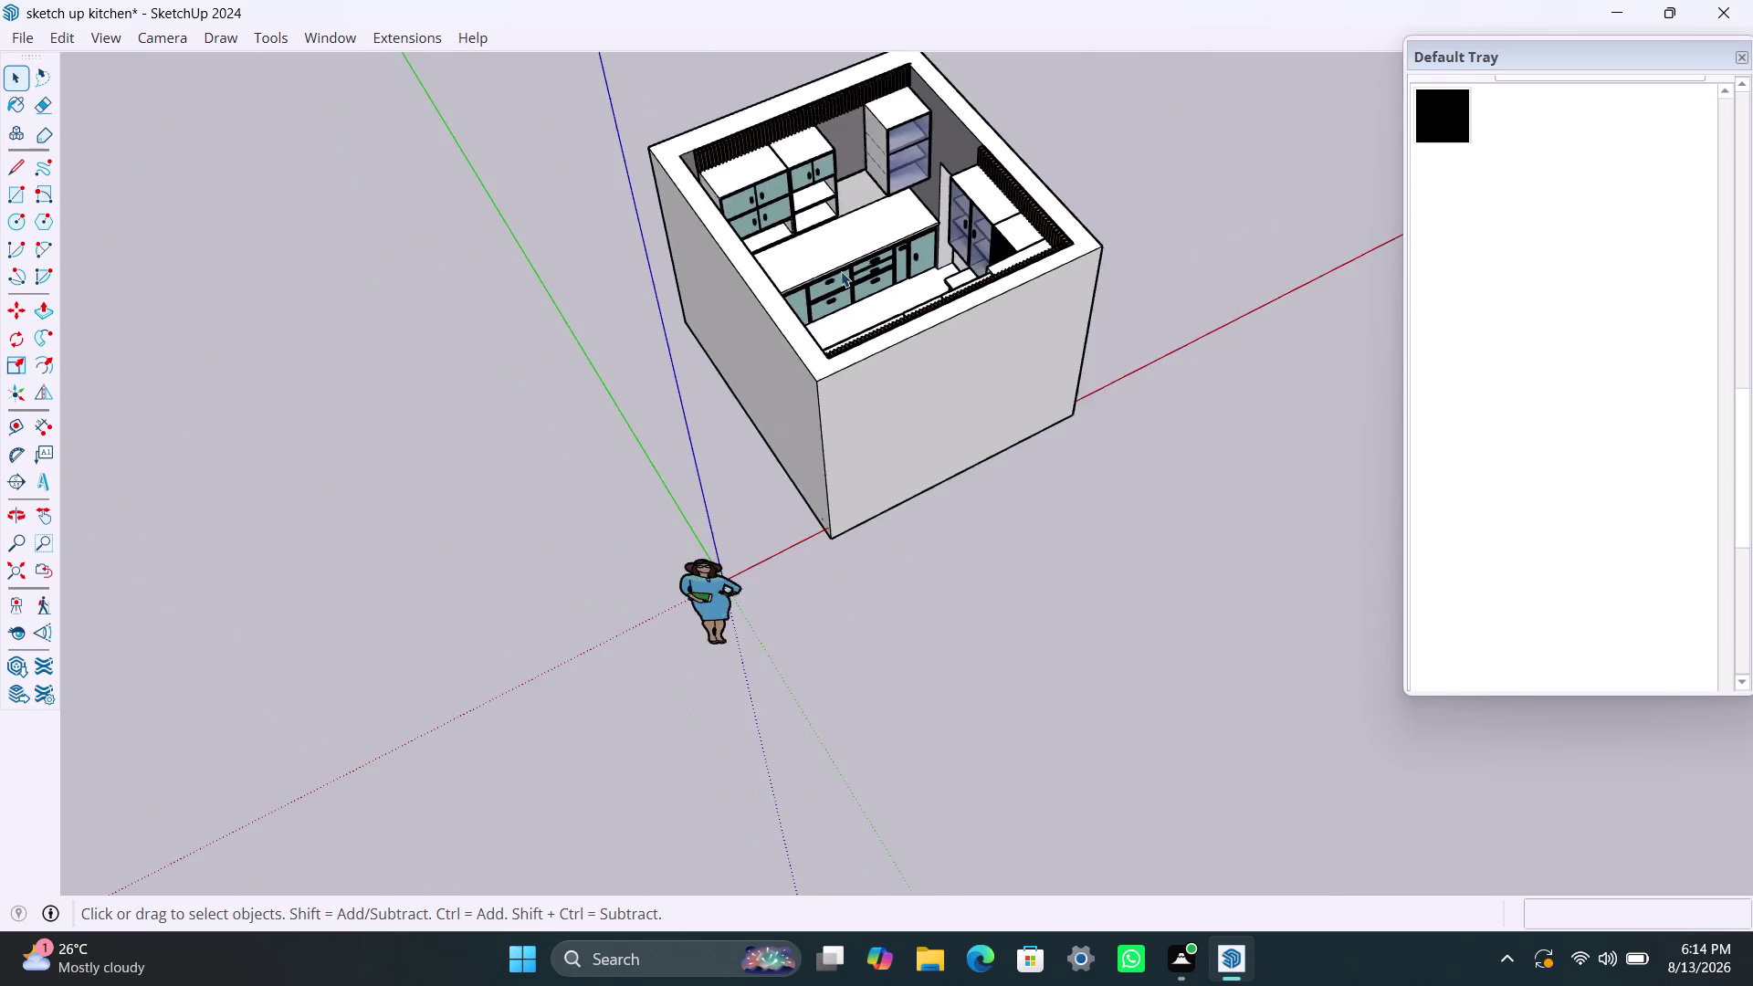
scroll(down, 3)
scroll(up, 3)
scroll(up, 3)
scroll(down, 3)
scroll(down, 3)
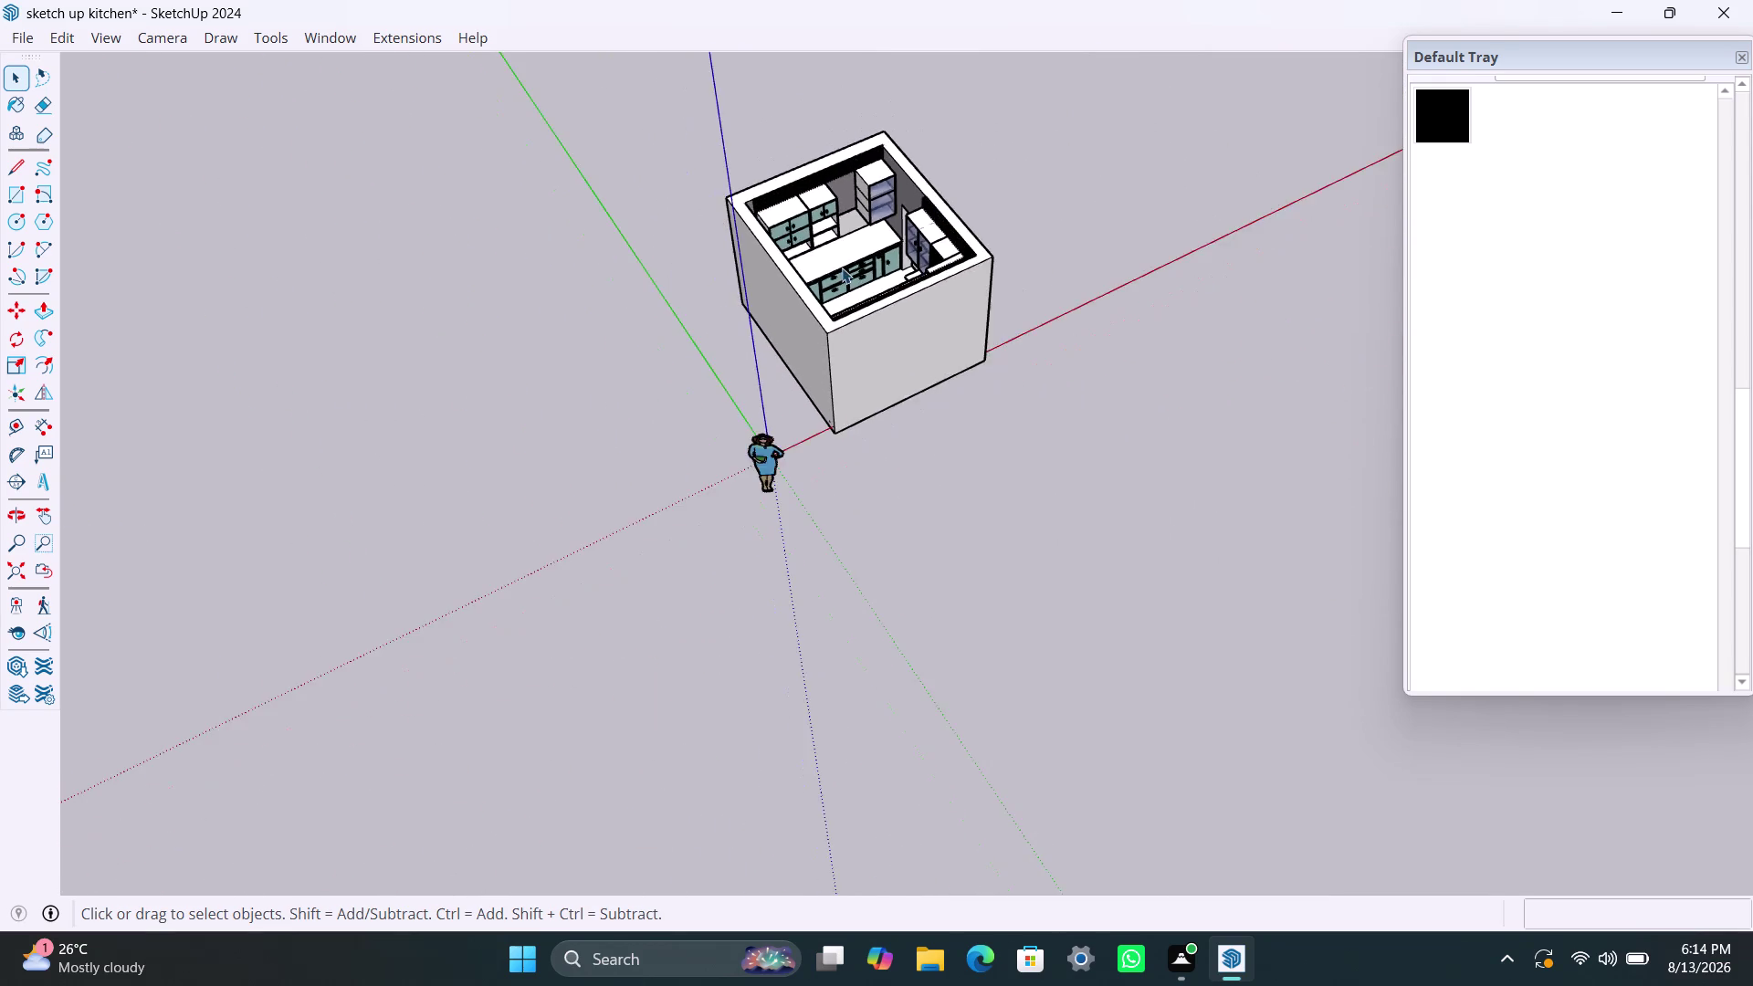
scroll(up, 3)
scroll(up, 3)
scroll(up, 3)
scroll(down, 3)
scroll(down, 3)
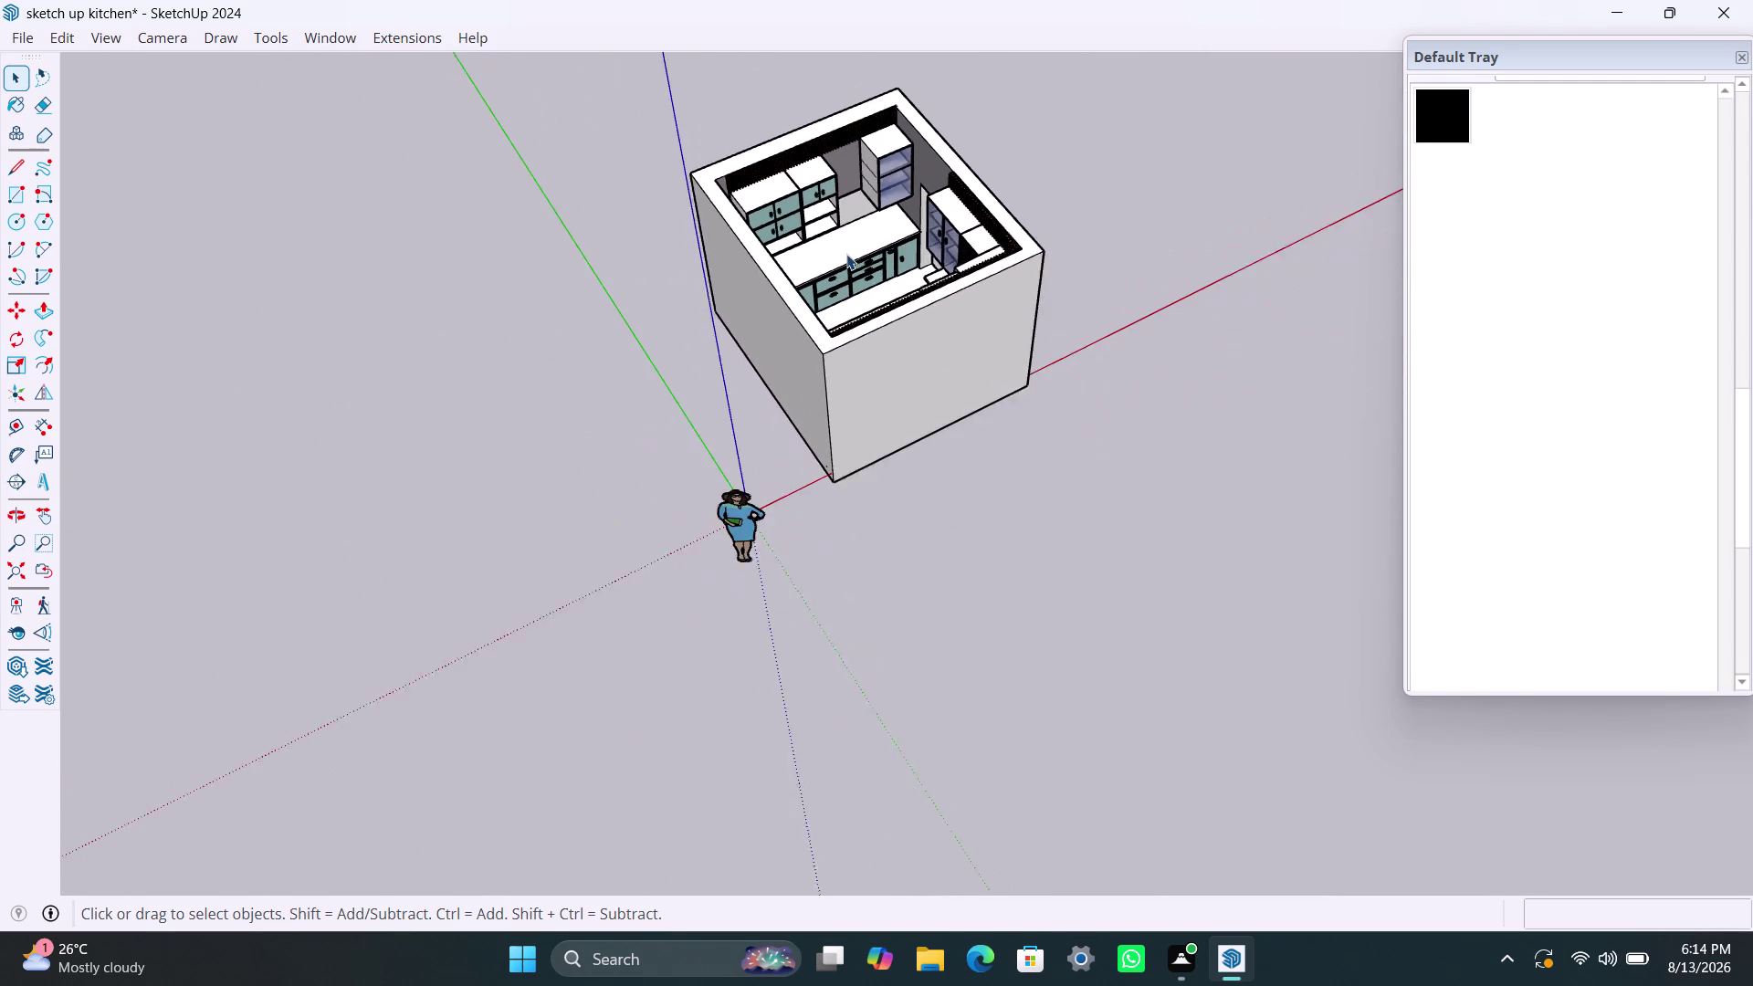
scroll(up, 3)
scroll(up, 3)
scroll(up, 3)
scroll(down, 3)
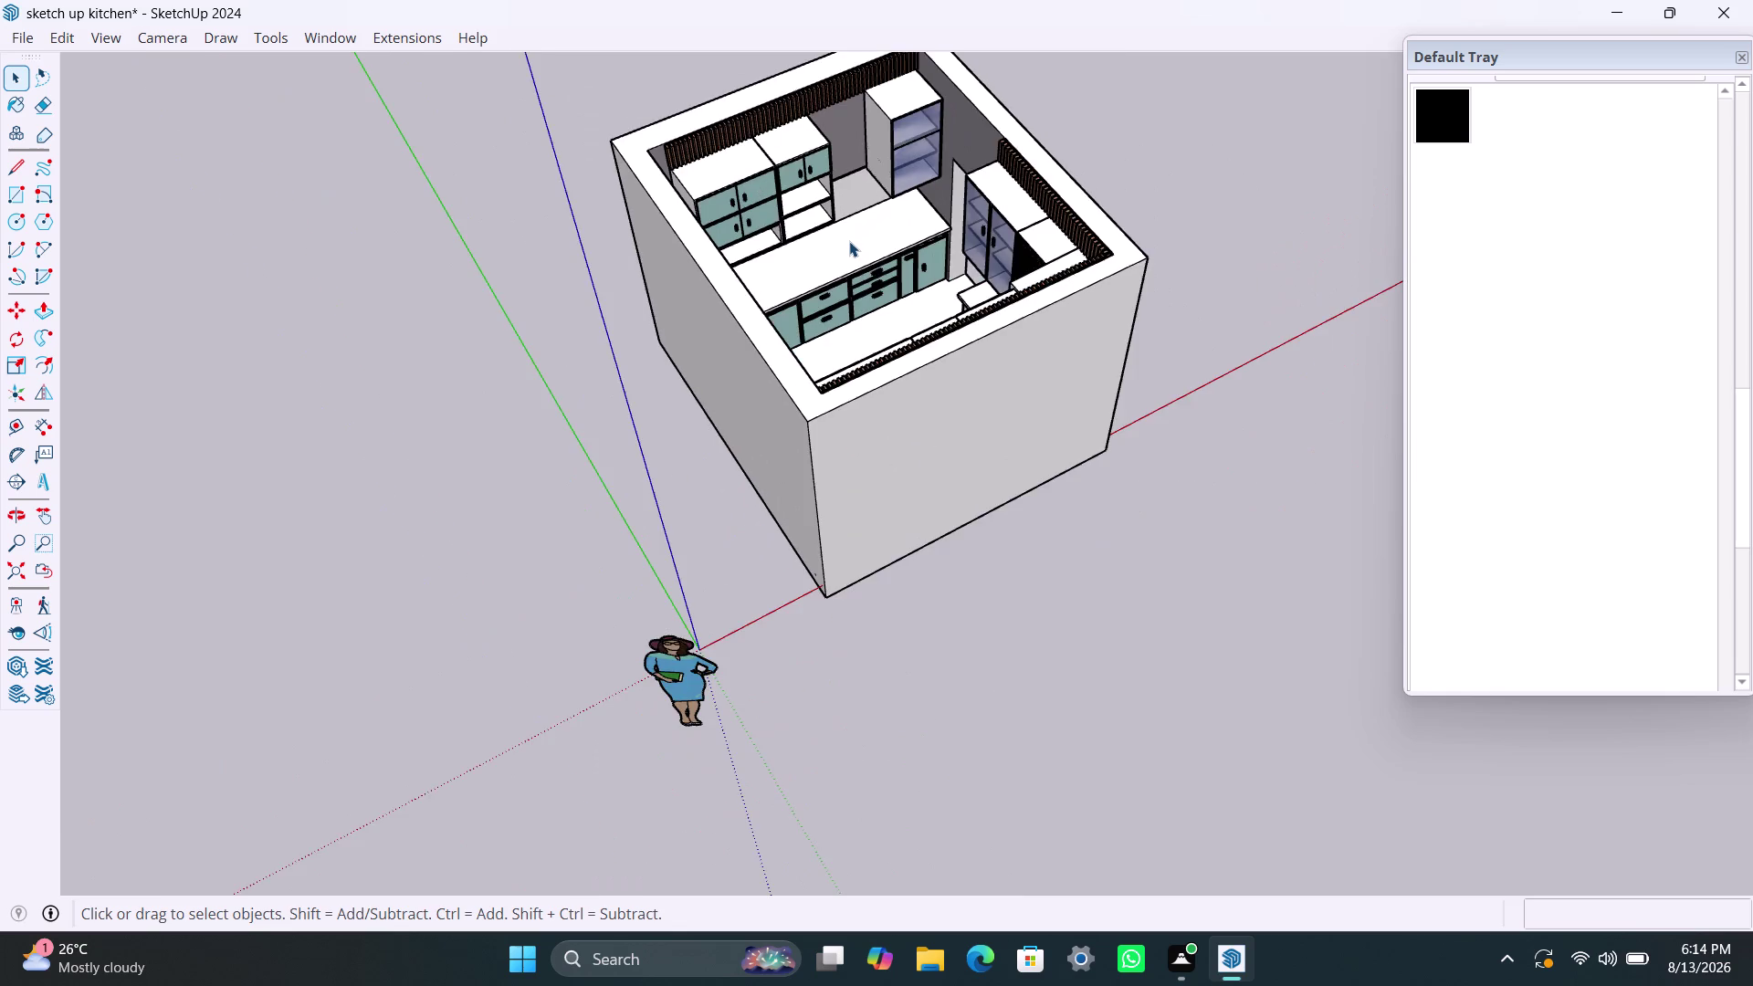
scroll(down, 3)
scroll(up, 3)
scroll(down, 3)
scroll(up, 3)
scroll(down, 3)
scroll(up, 3)
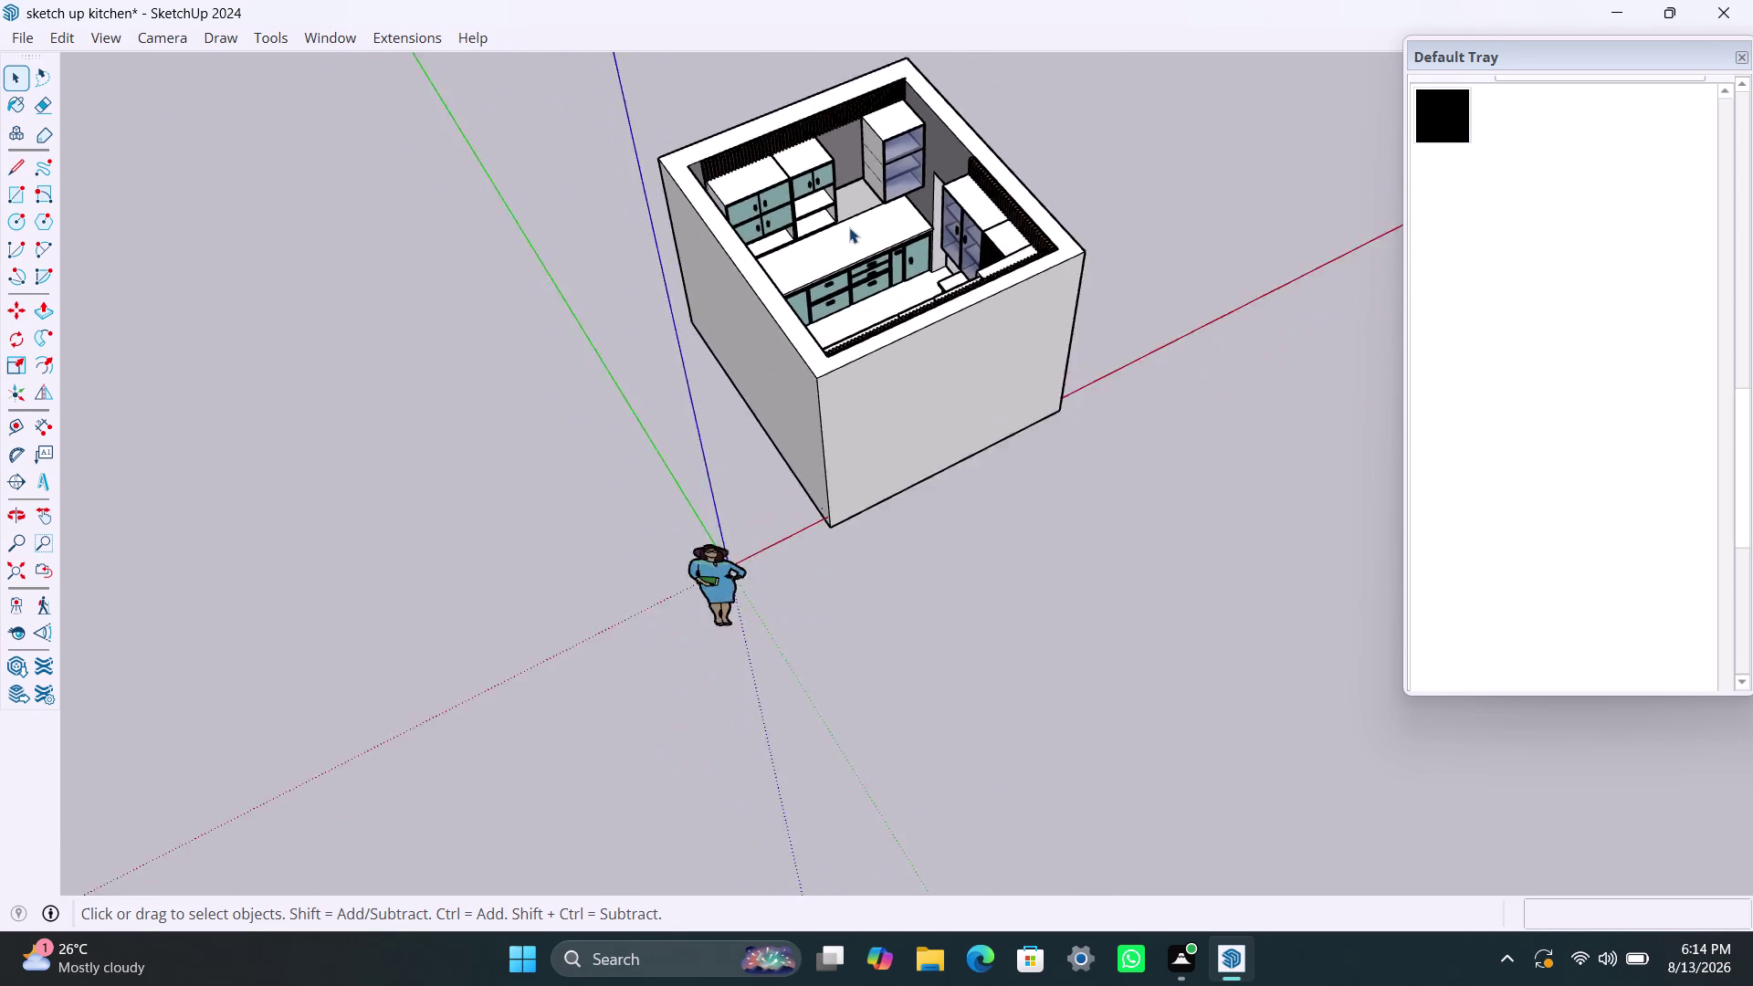
scroll(up, 3)
scroll(down, 3)
scroll(down, 3)
scroll(up, 3)
scroll(up, 3)
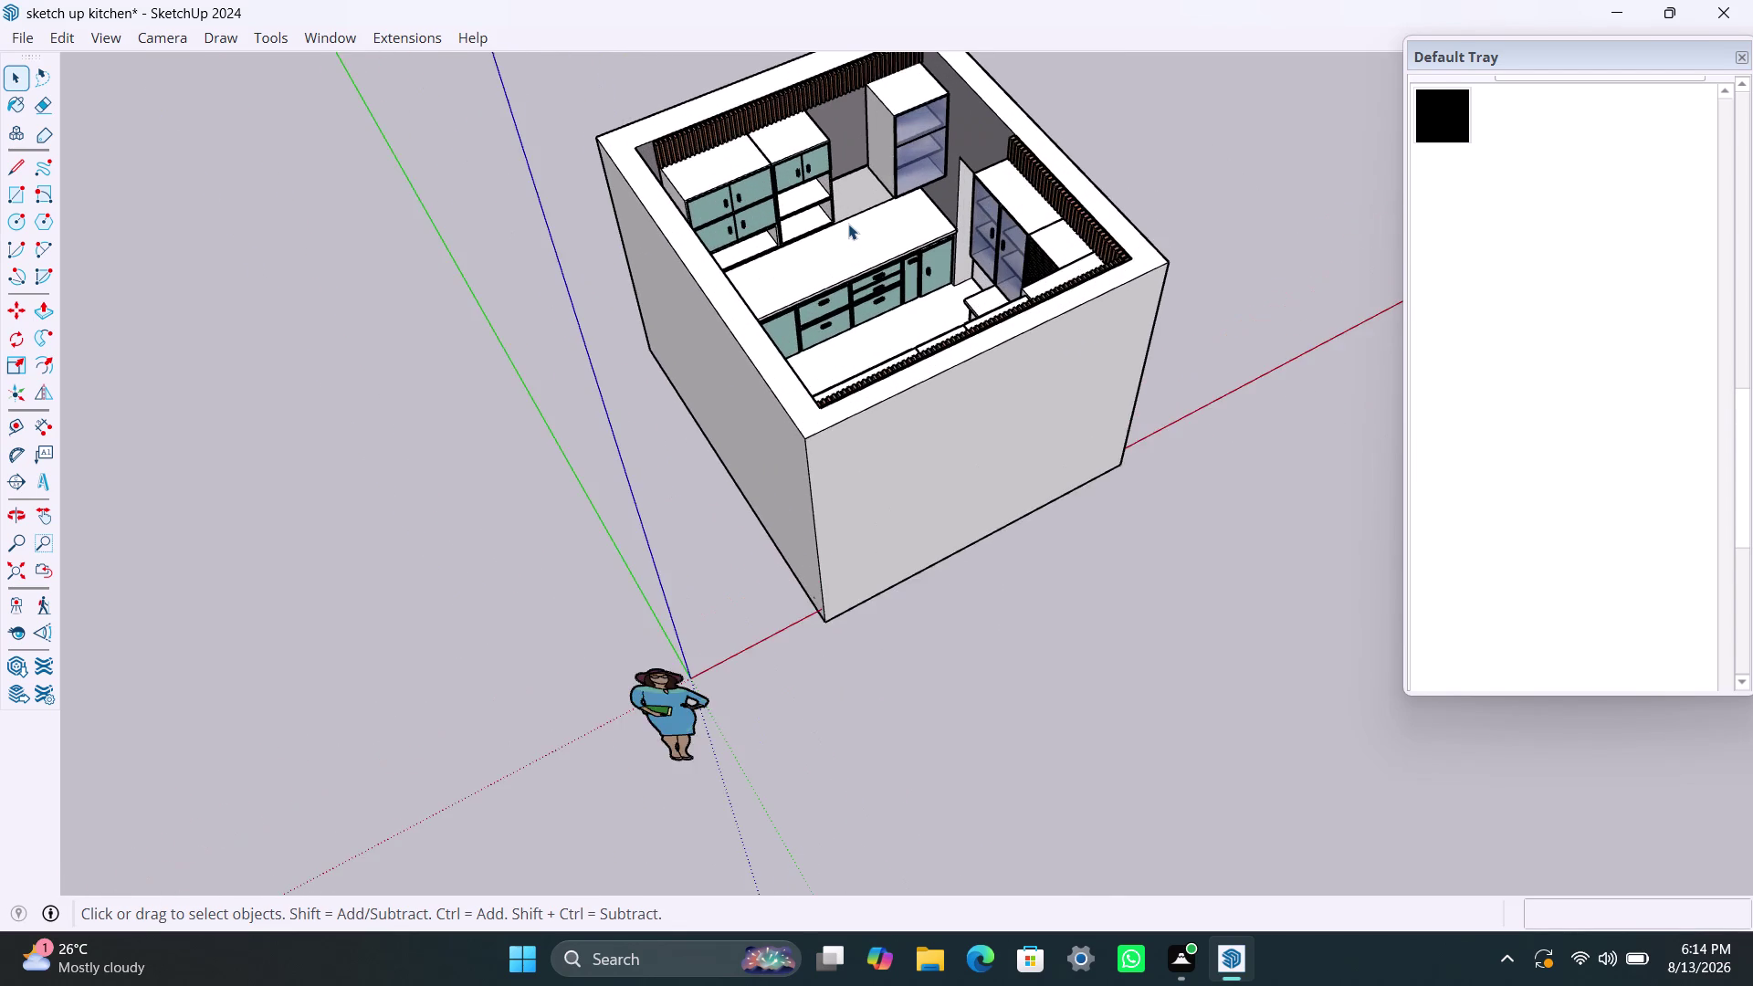
scroll(up, 3)
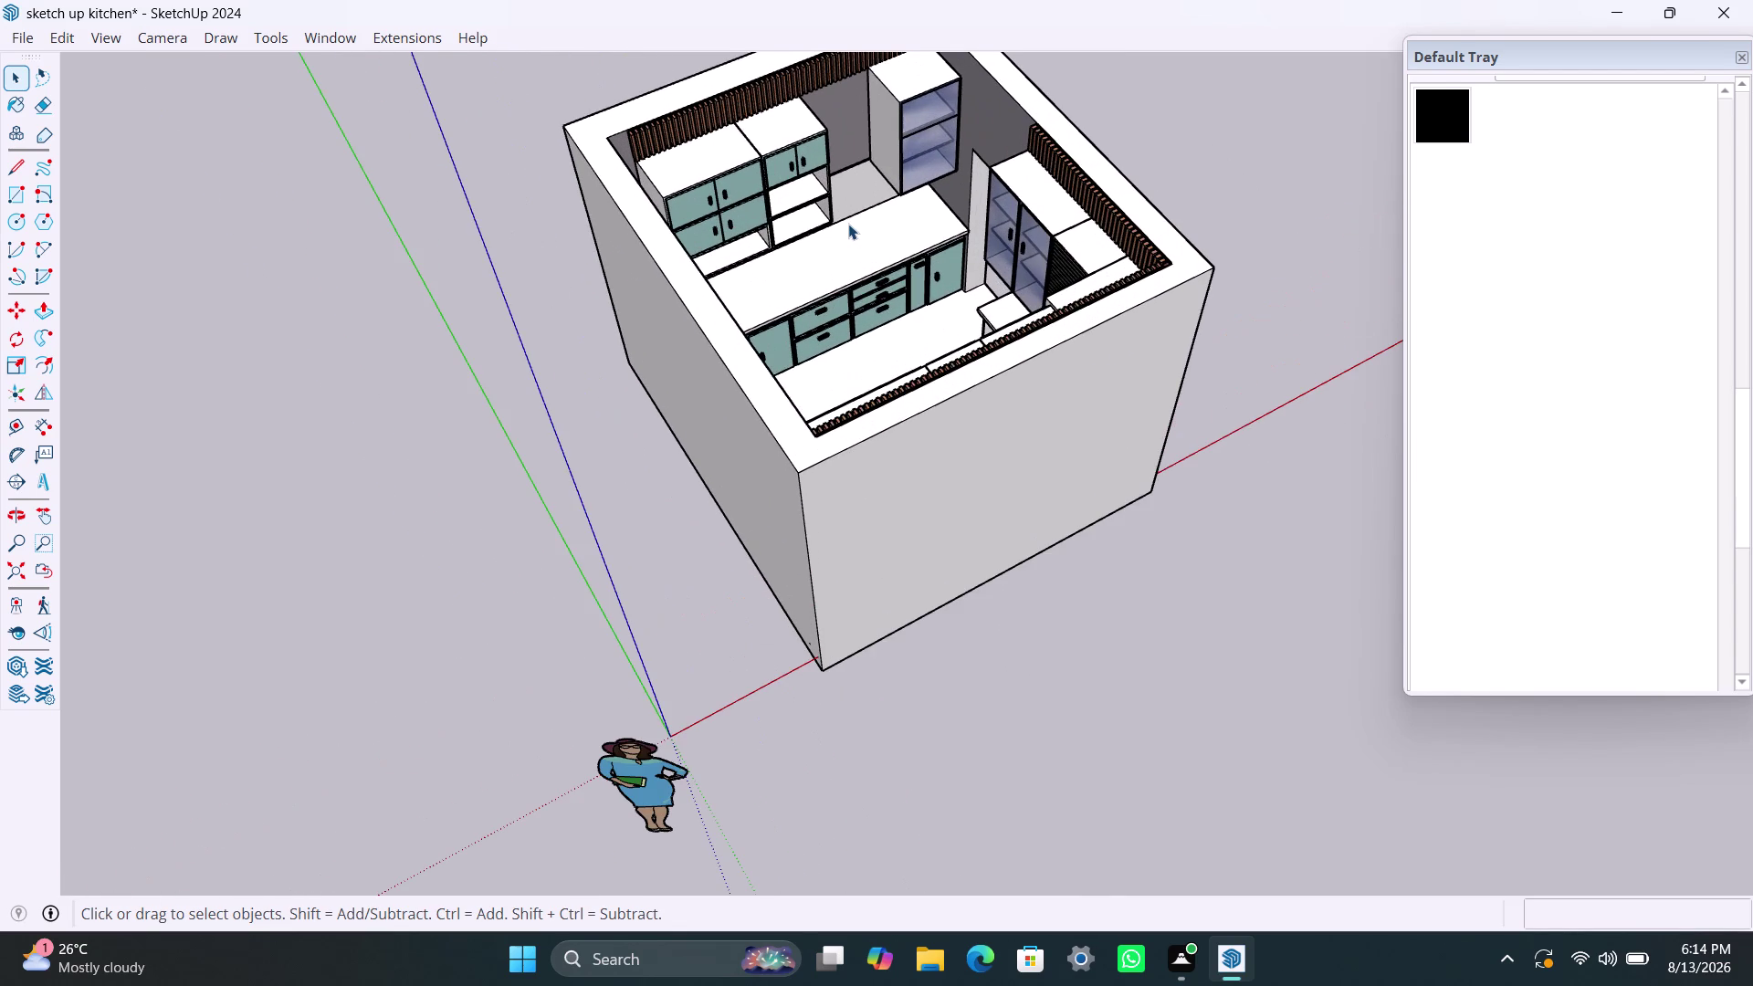
scroll(down, 3)
scroll(up, 3)
scroll(down, 3)
scroll(down, 3)
scroll(up, 3)
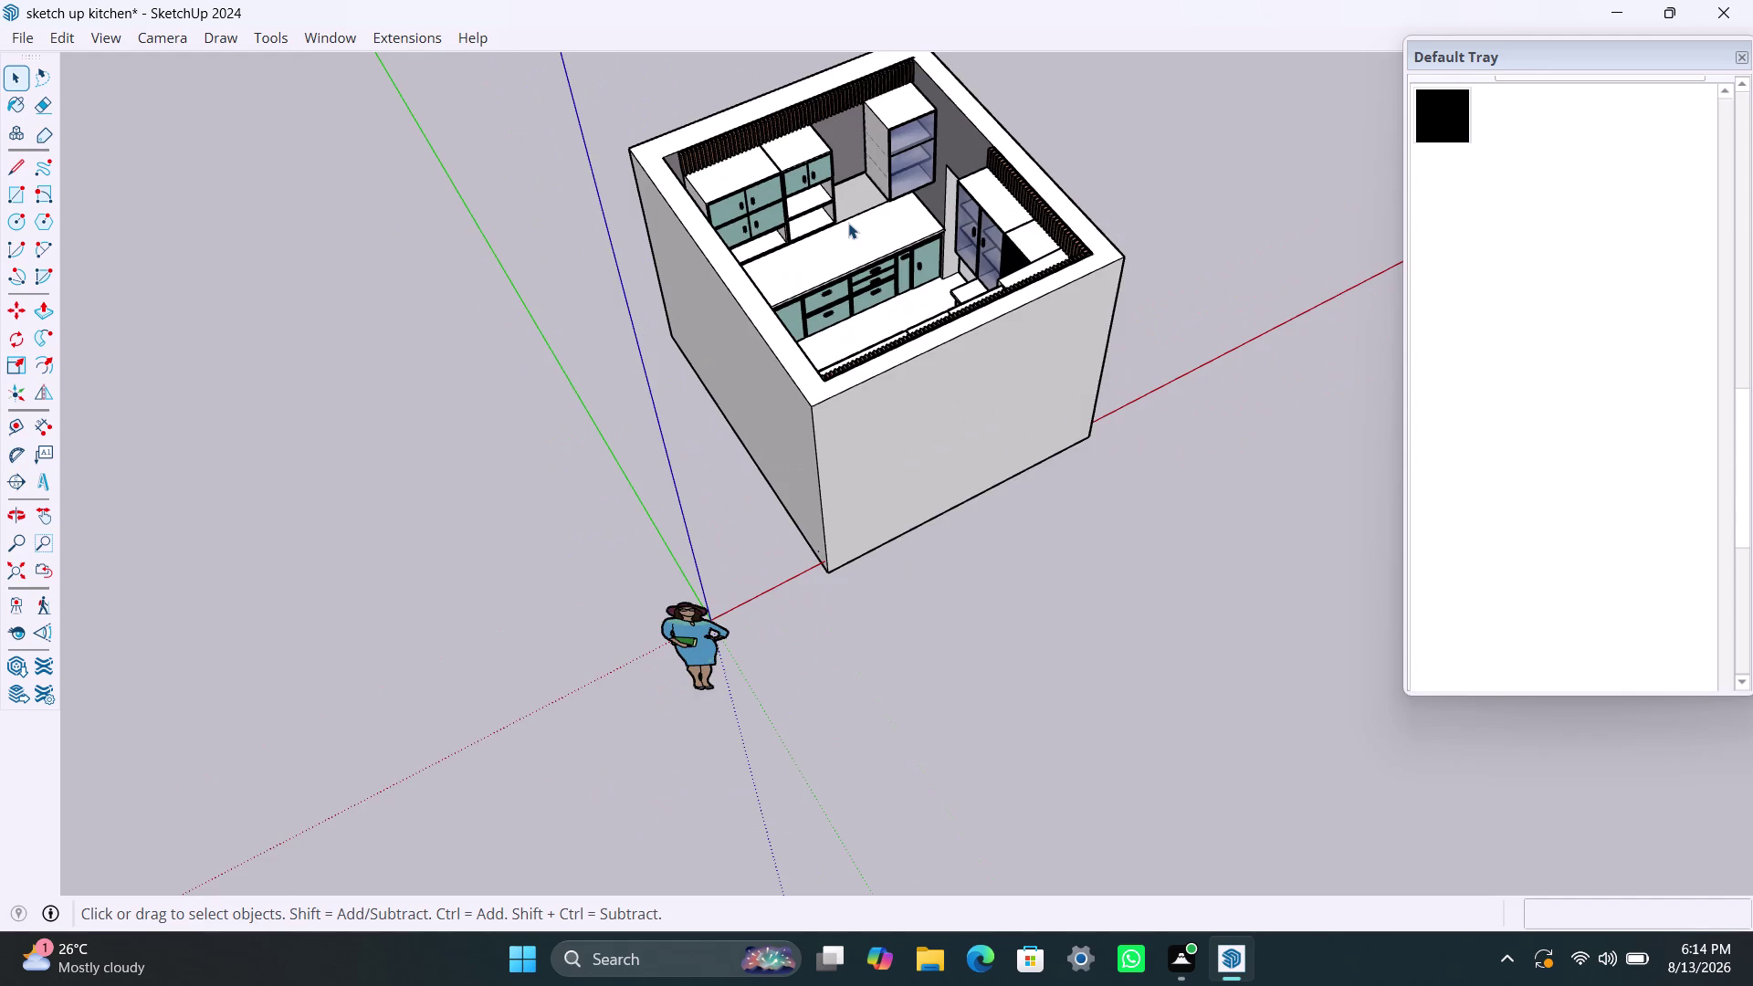
scroll(up, 3)
scroll(up, 3)
scroll(down, 3)
scroll(down, 3)
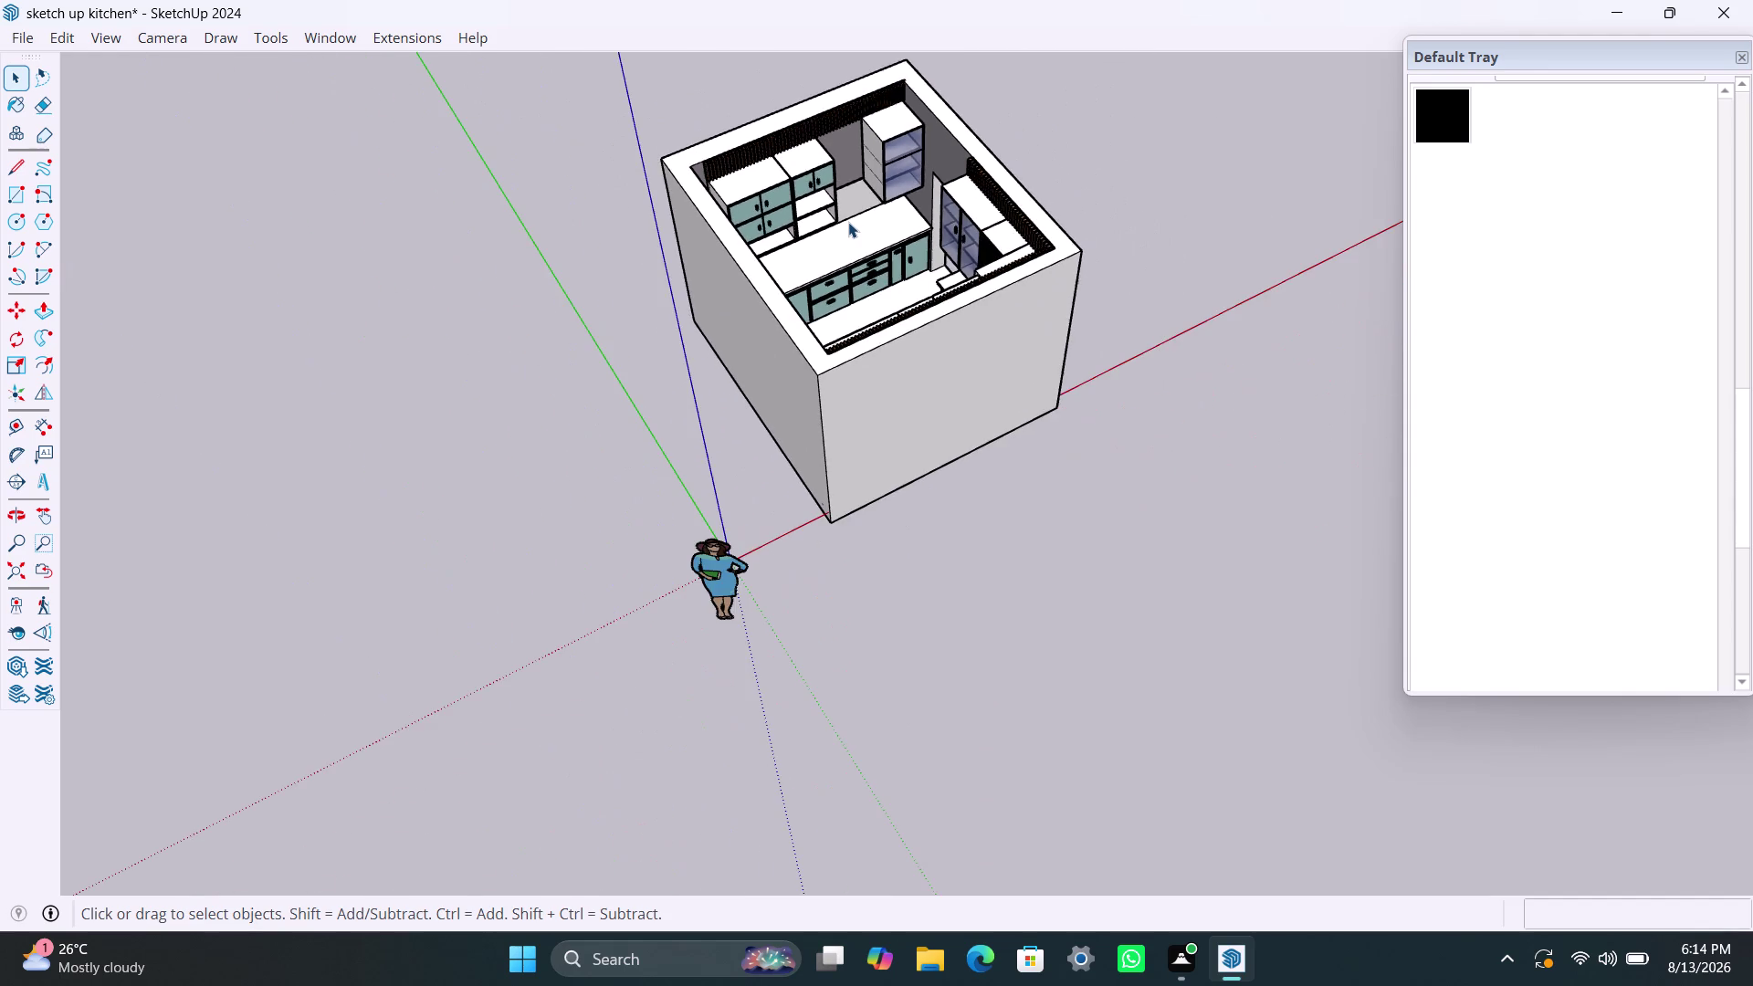
scroll(down, 3)
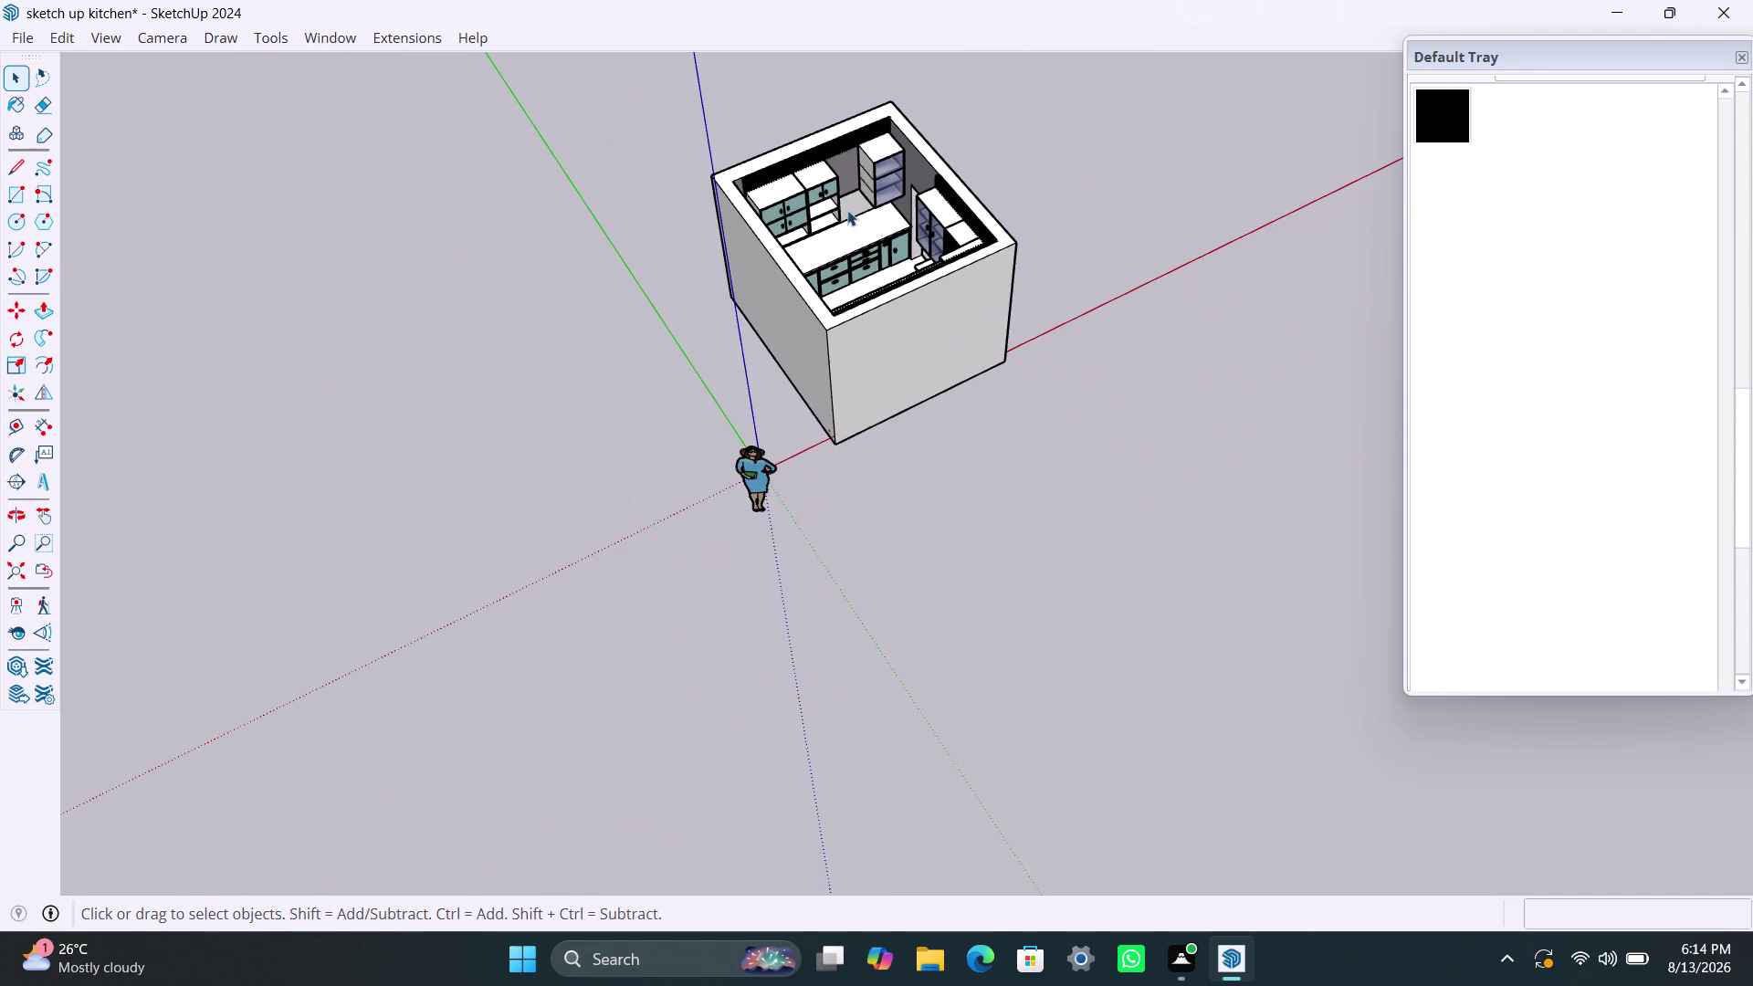
scroll(up, 3)
scroll(up, 3)
scroll(up, 3)
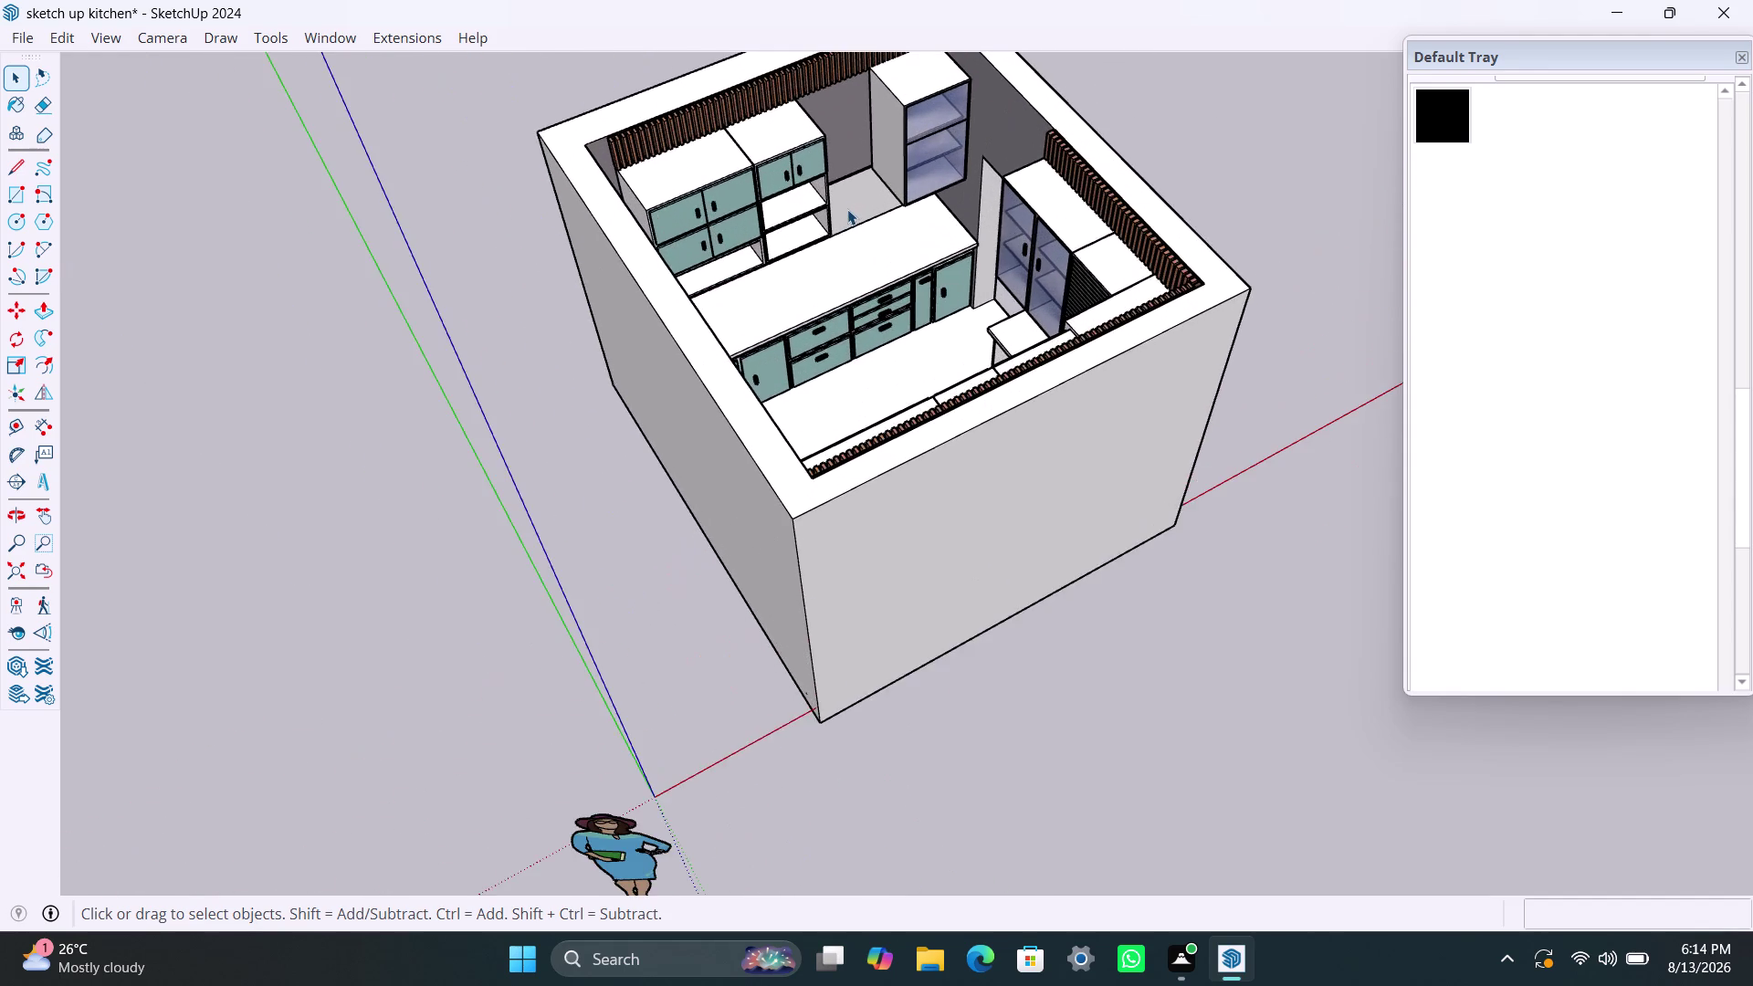
scroll(up, 3)
scroll(up, 3)
scroll(down, 3)
scroll(down, 3)
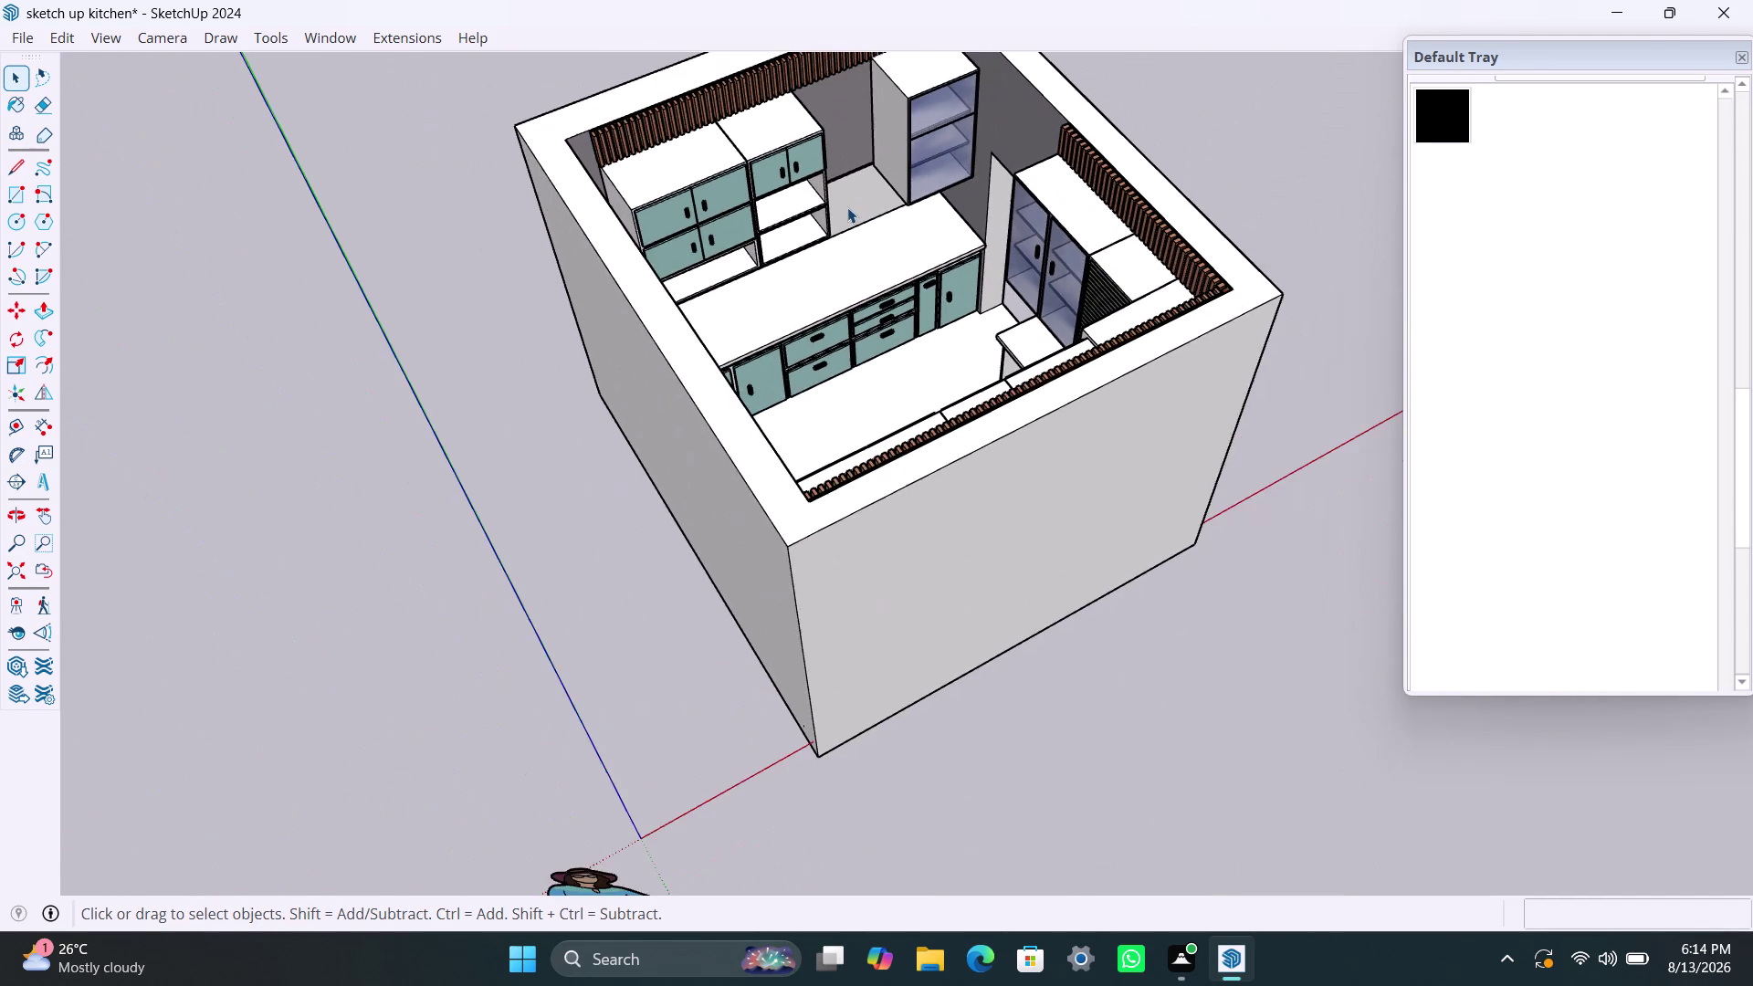
scroll(up, 3)
scroll(up, 3)
scroll(up, 3)
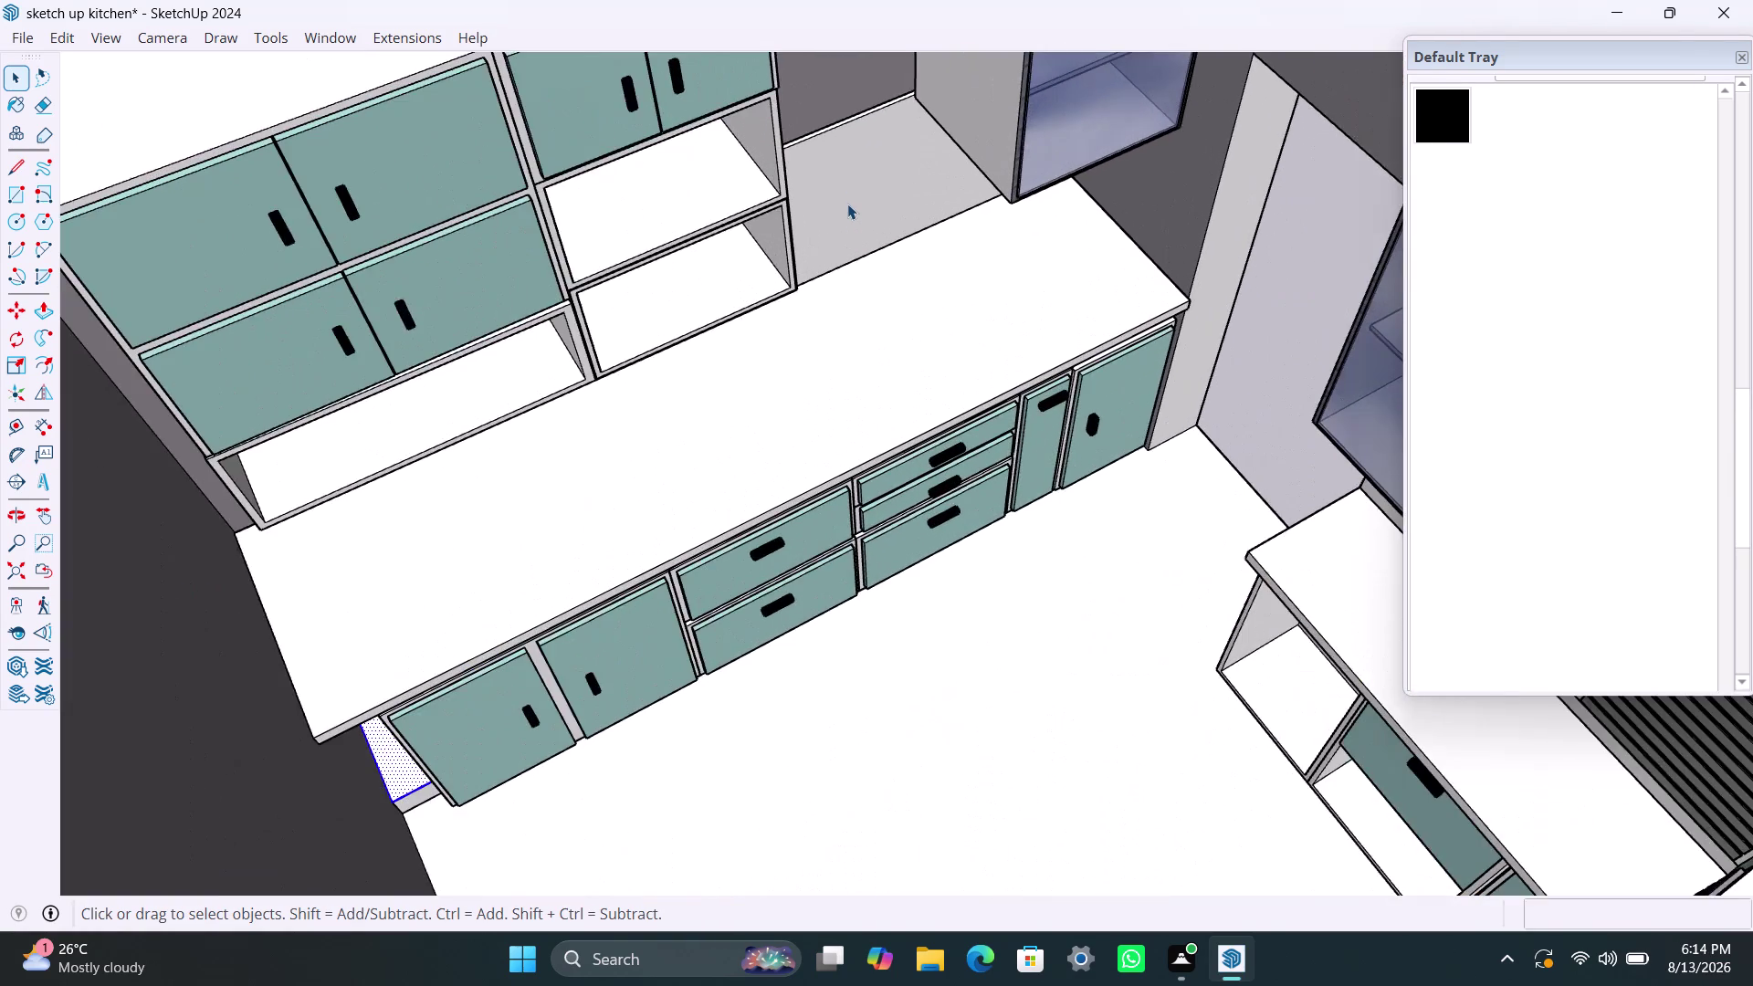
scroll(down, 3)
scroll(down, 3)
scroll(down, 3)
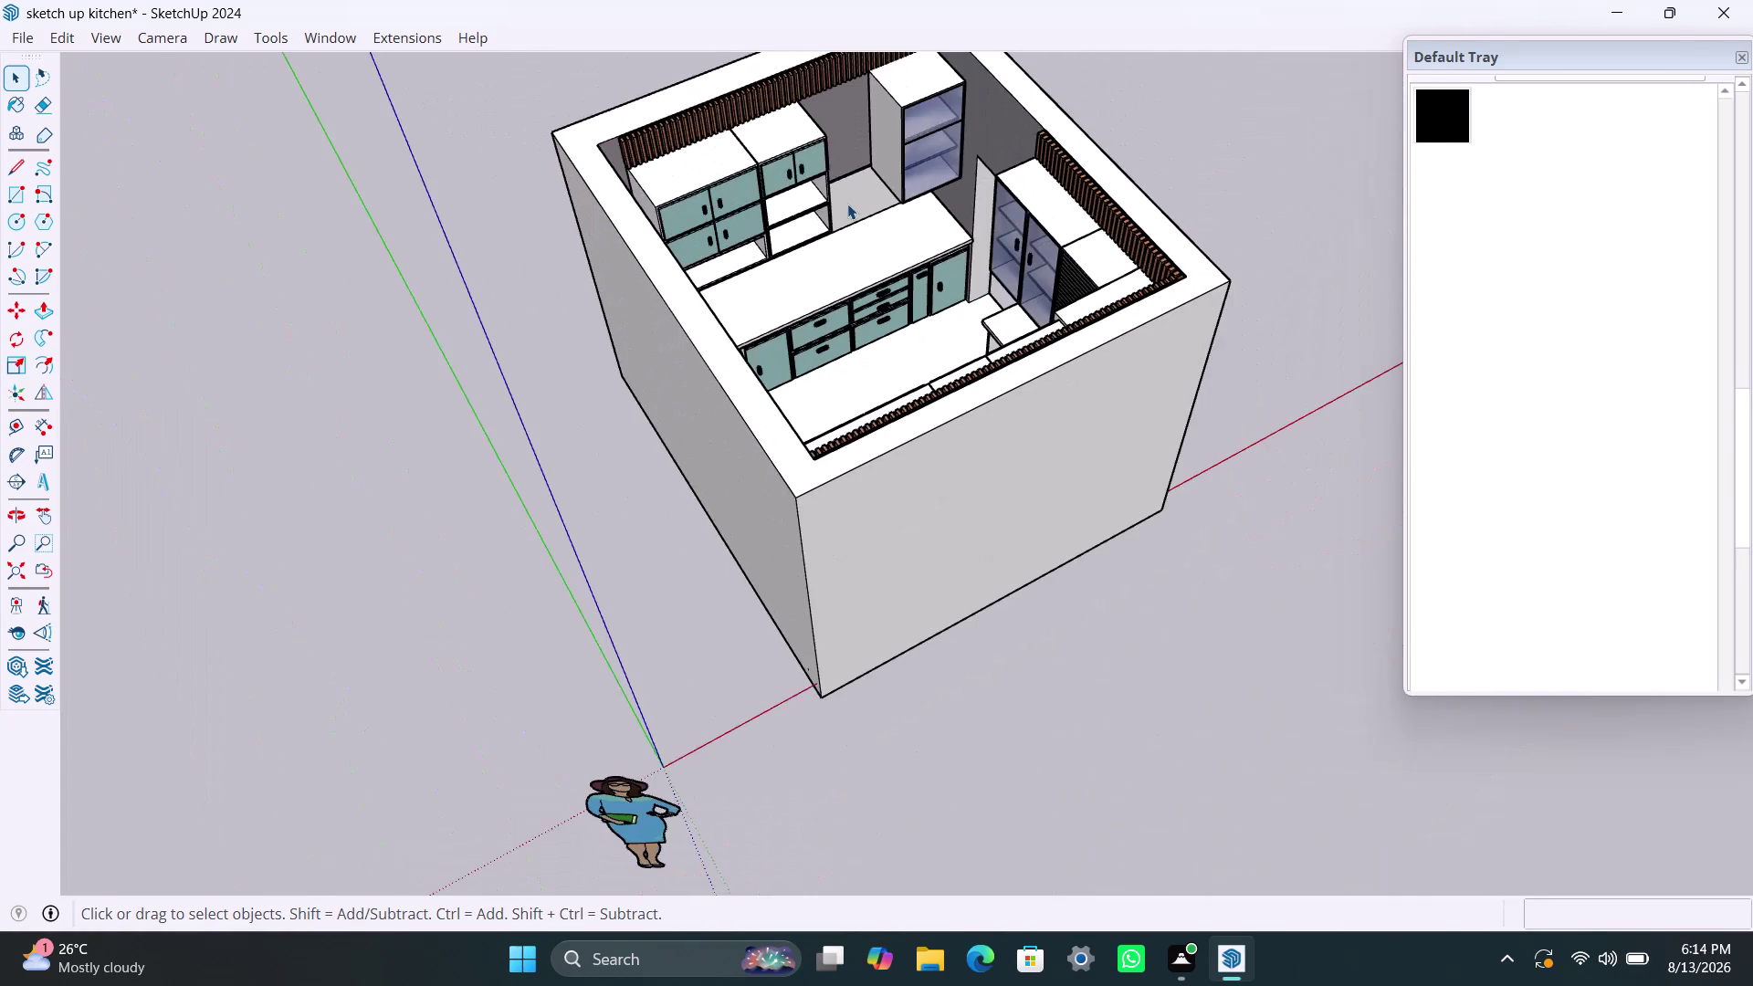
scroll(up, 3)
scroll(up, 3)
scroll(up, 3)
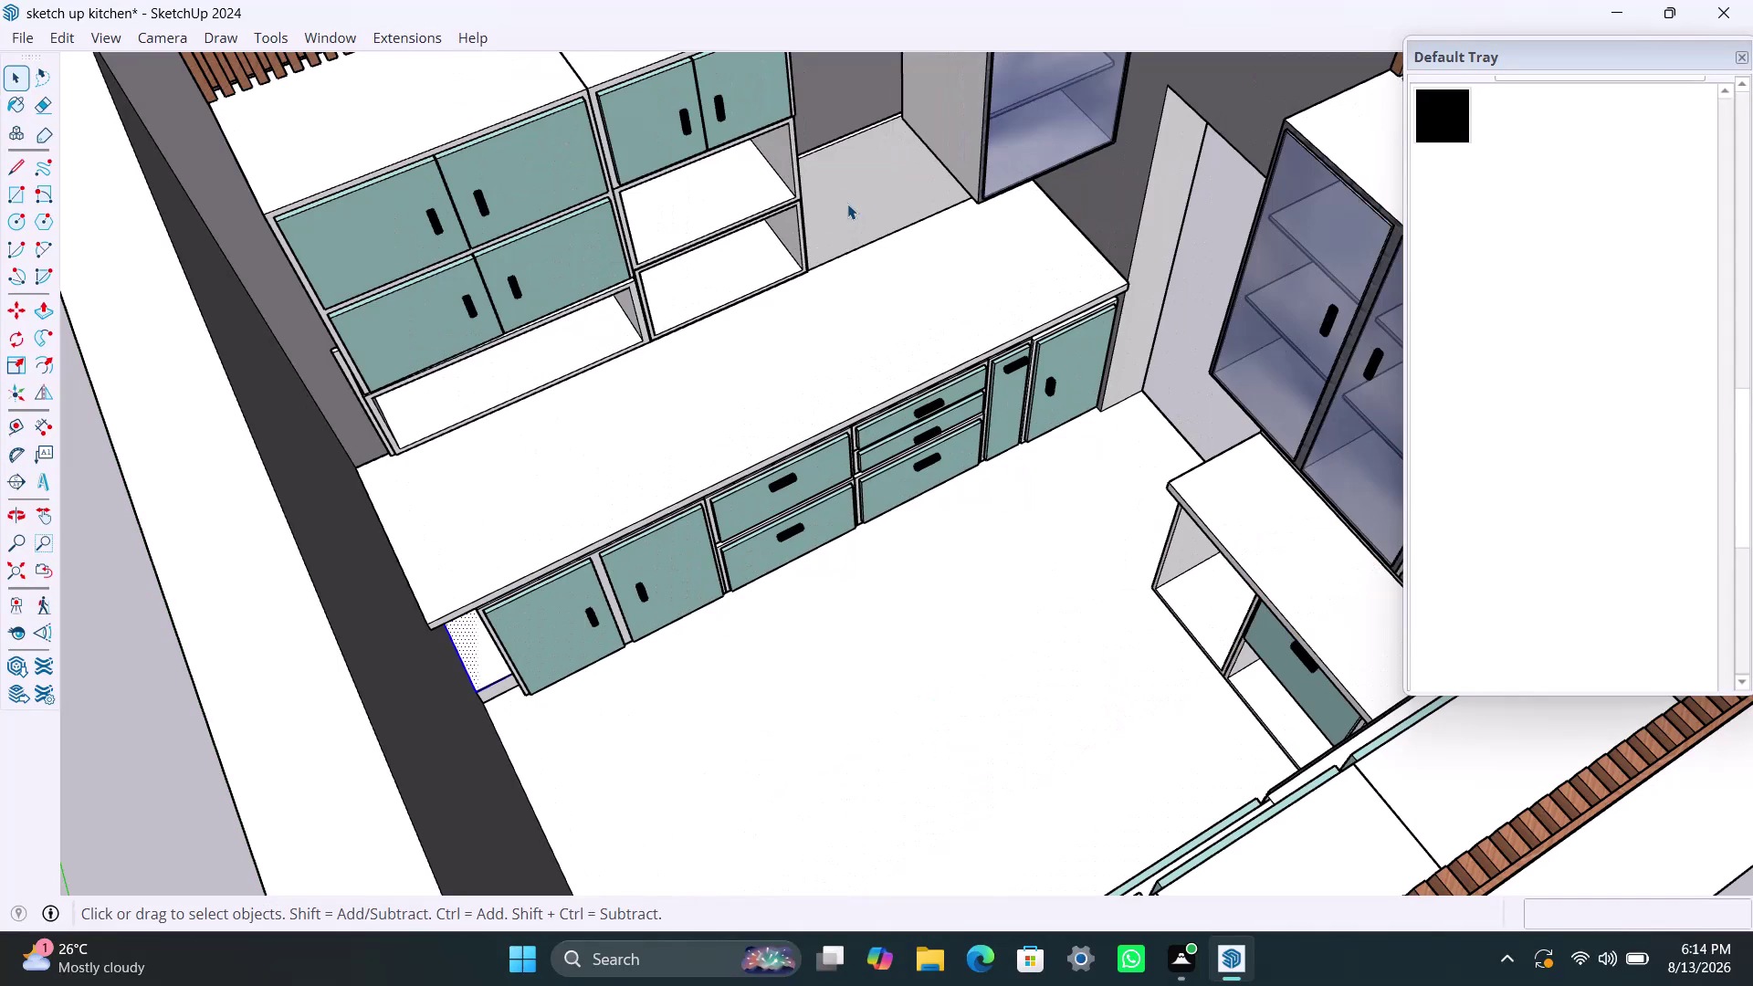
scroll(down, 3)
scroll(down, 3)
scroll(down, 3)
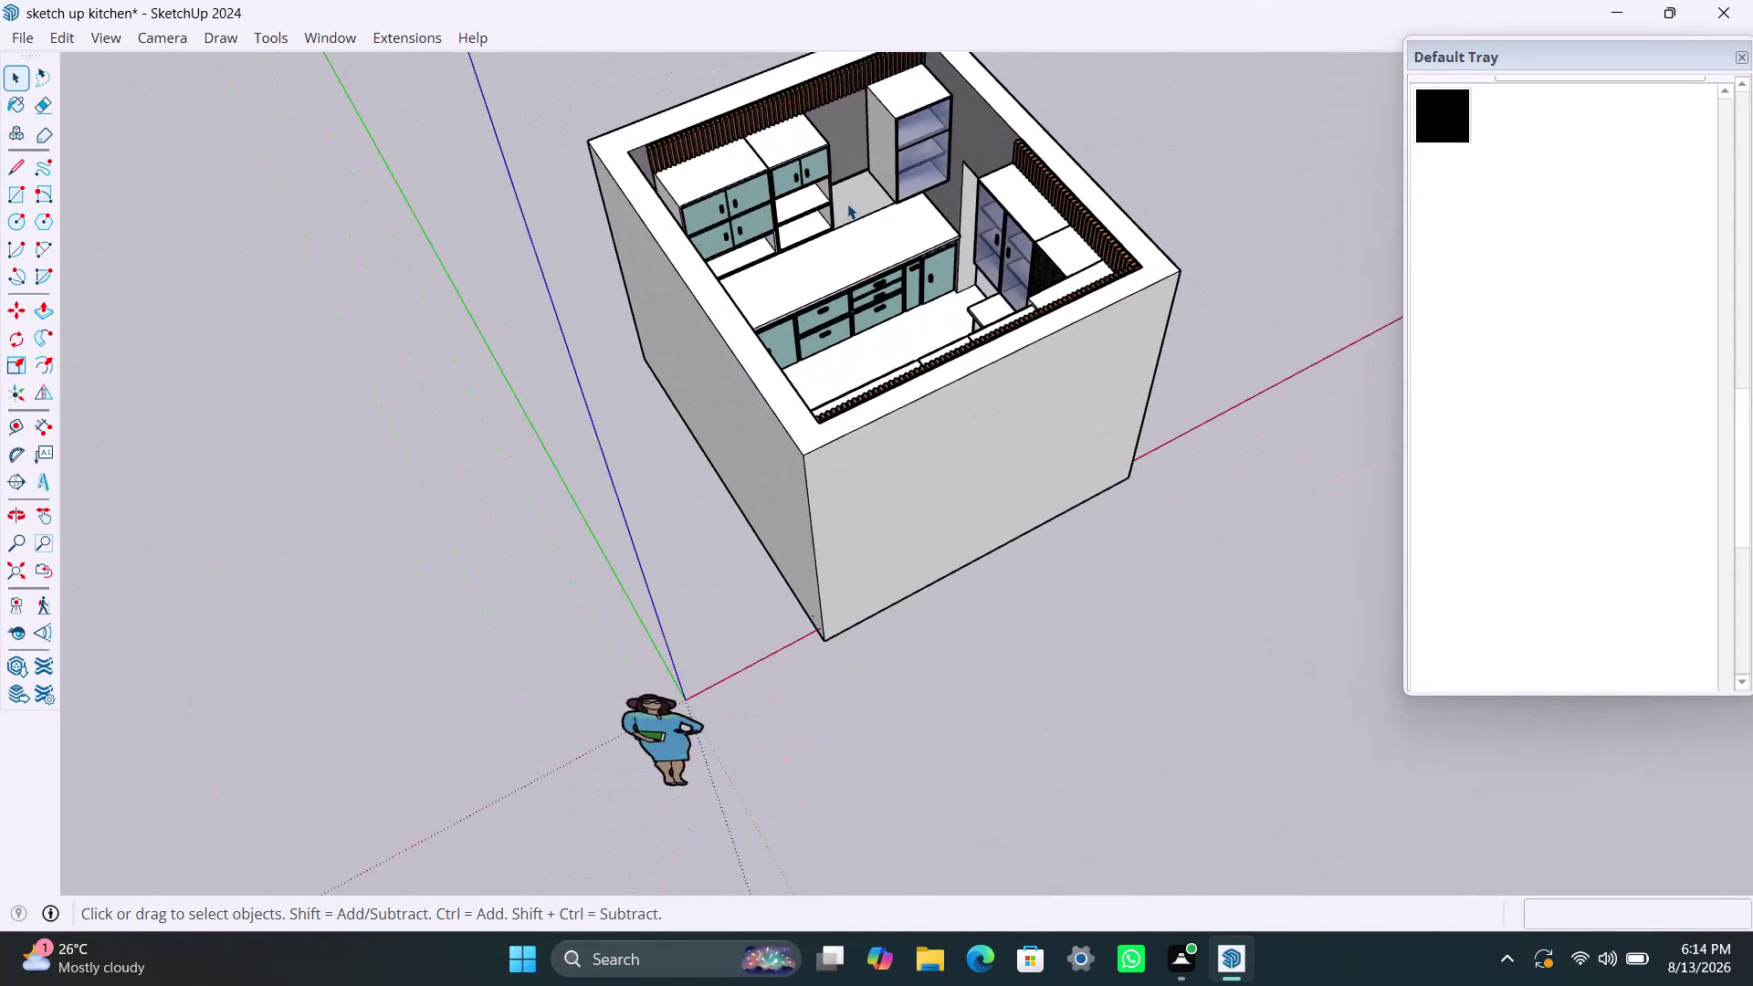
scroll(down, 3)
scroll(up, 3)
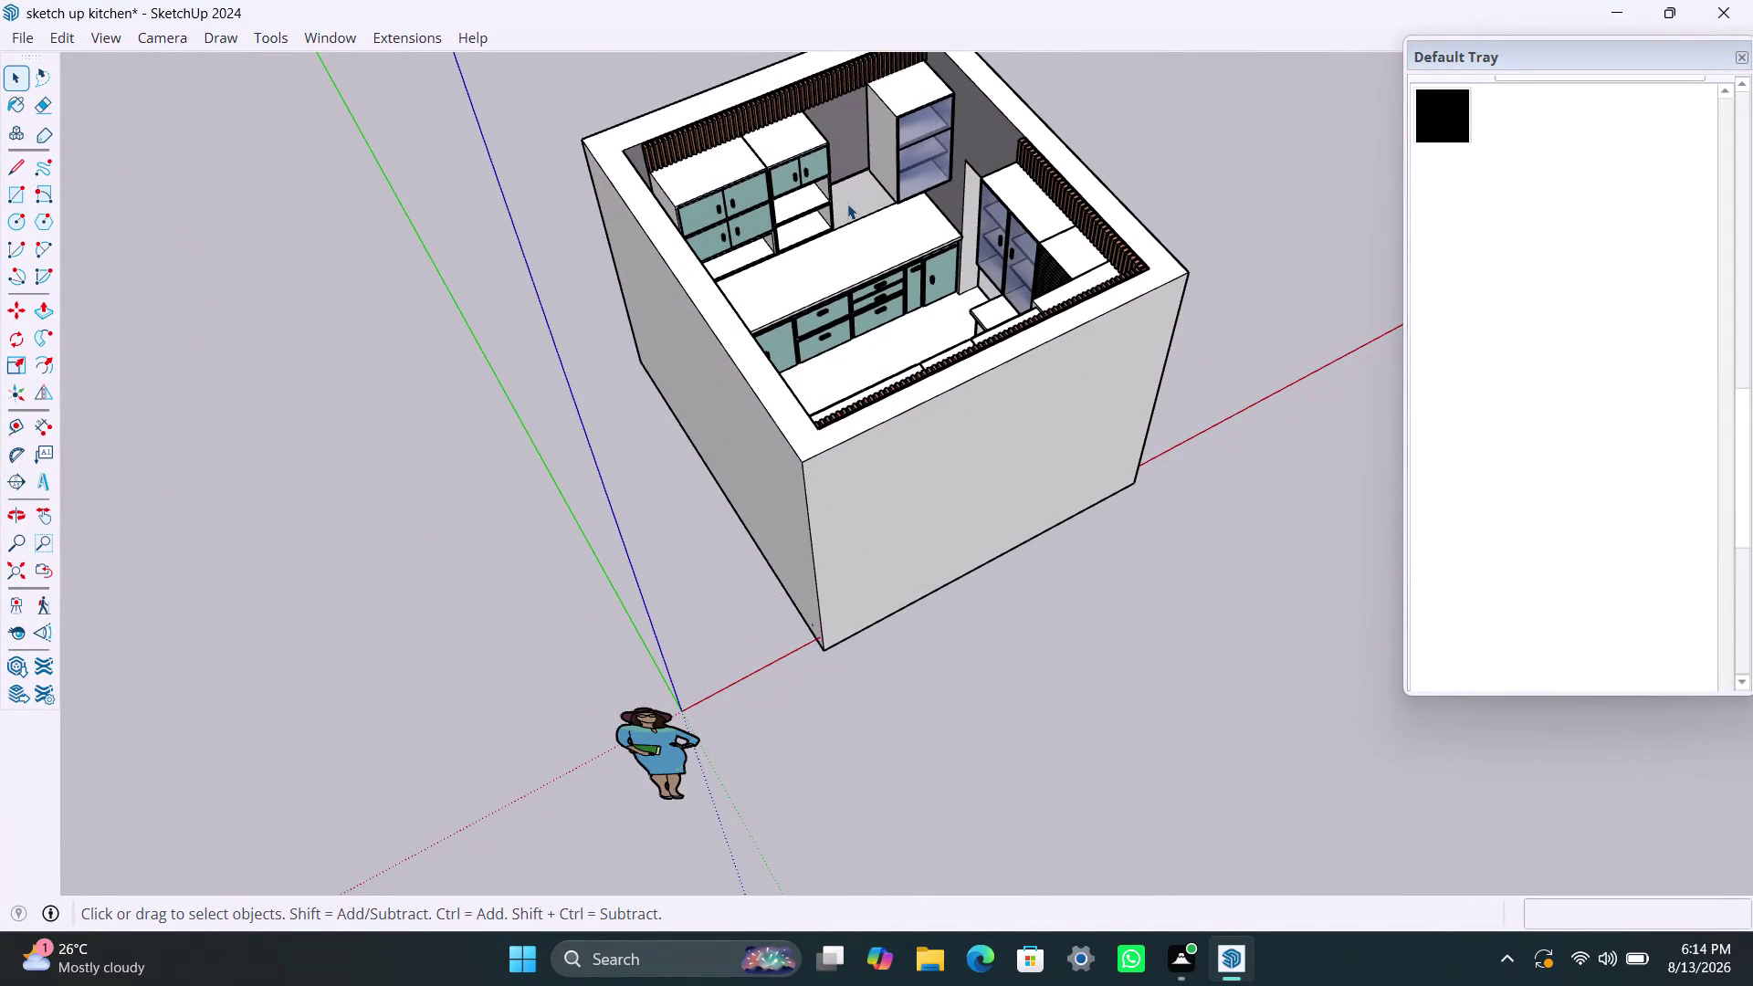
scroll(down, 3)
scroll(down, 3)
scroll(down, 3)
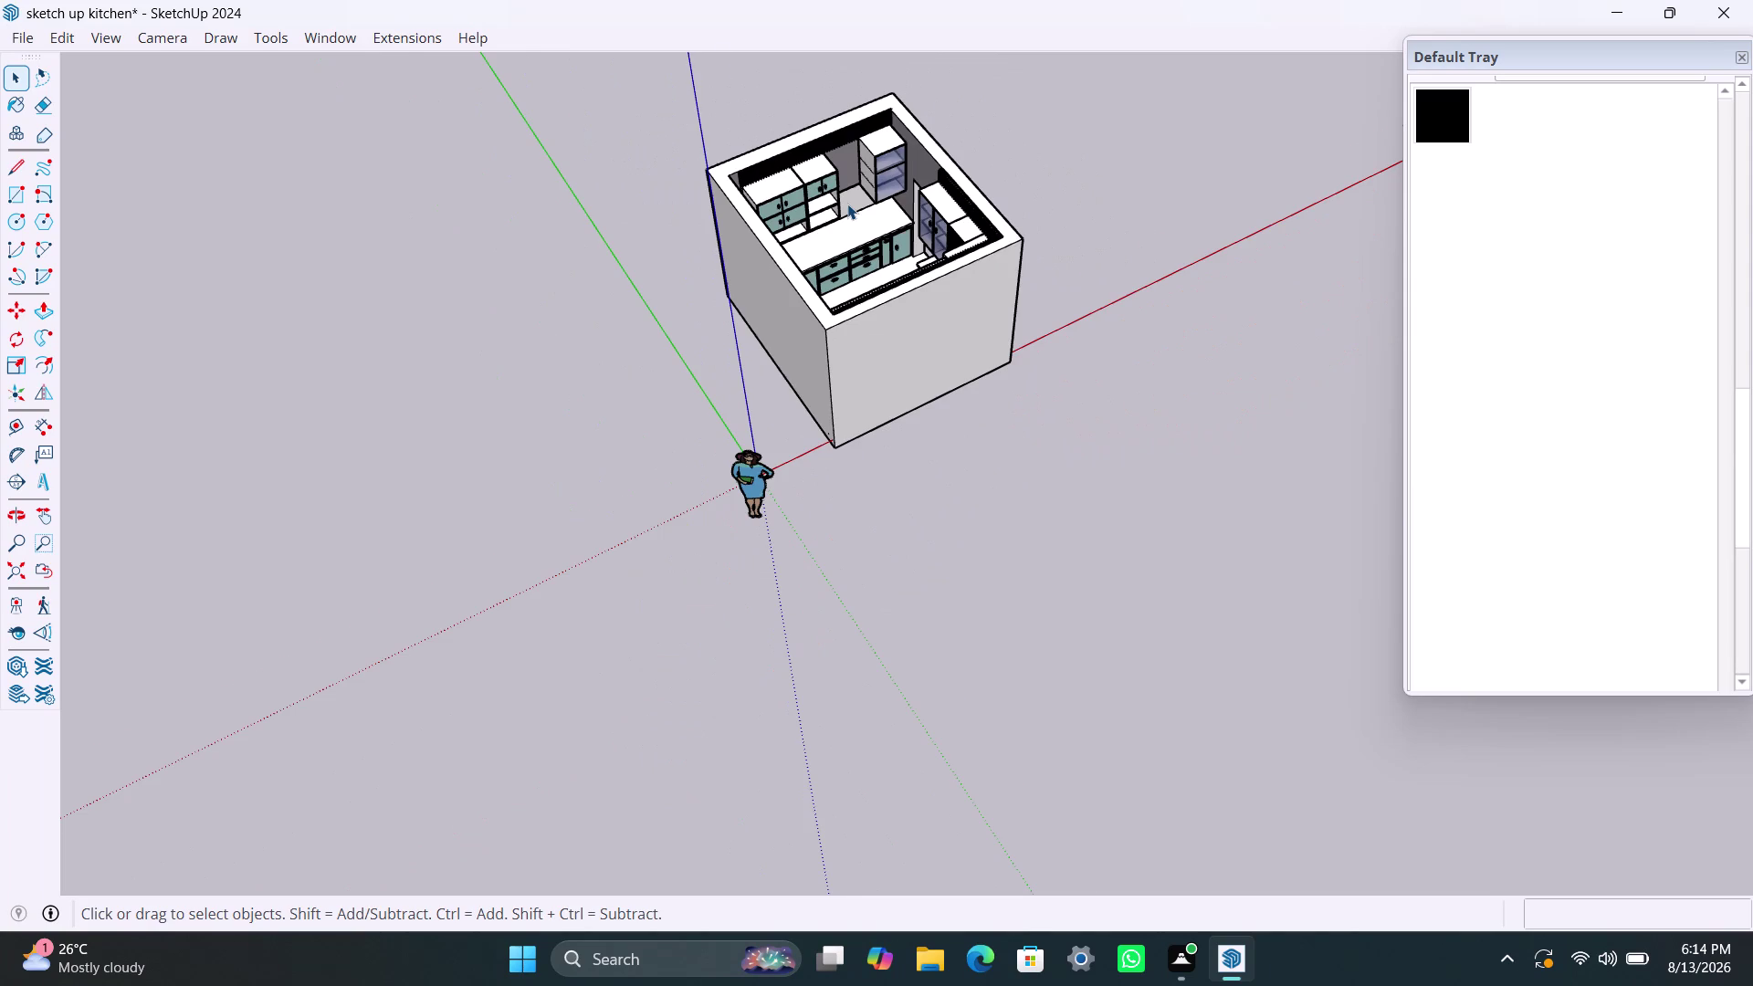
scroll(down, 3)
scroll(up, 3)
scroll(up, 3)
scroll(up, 3)
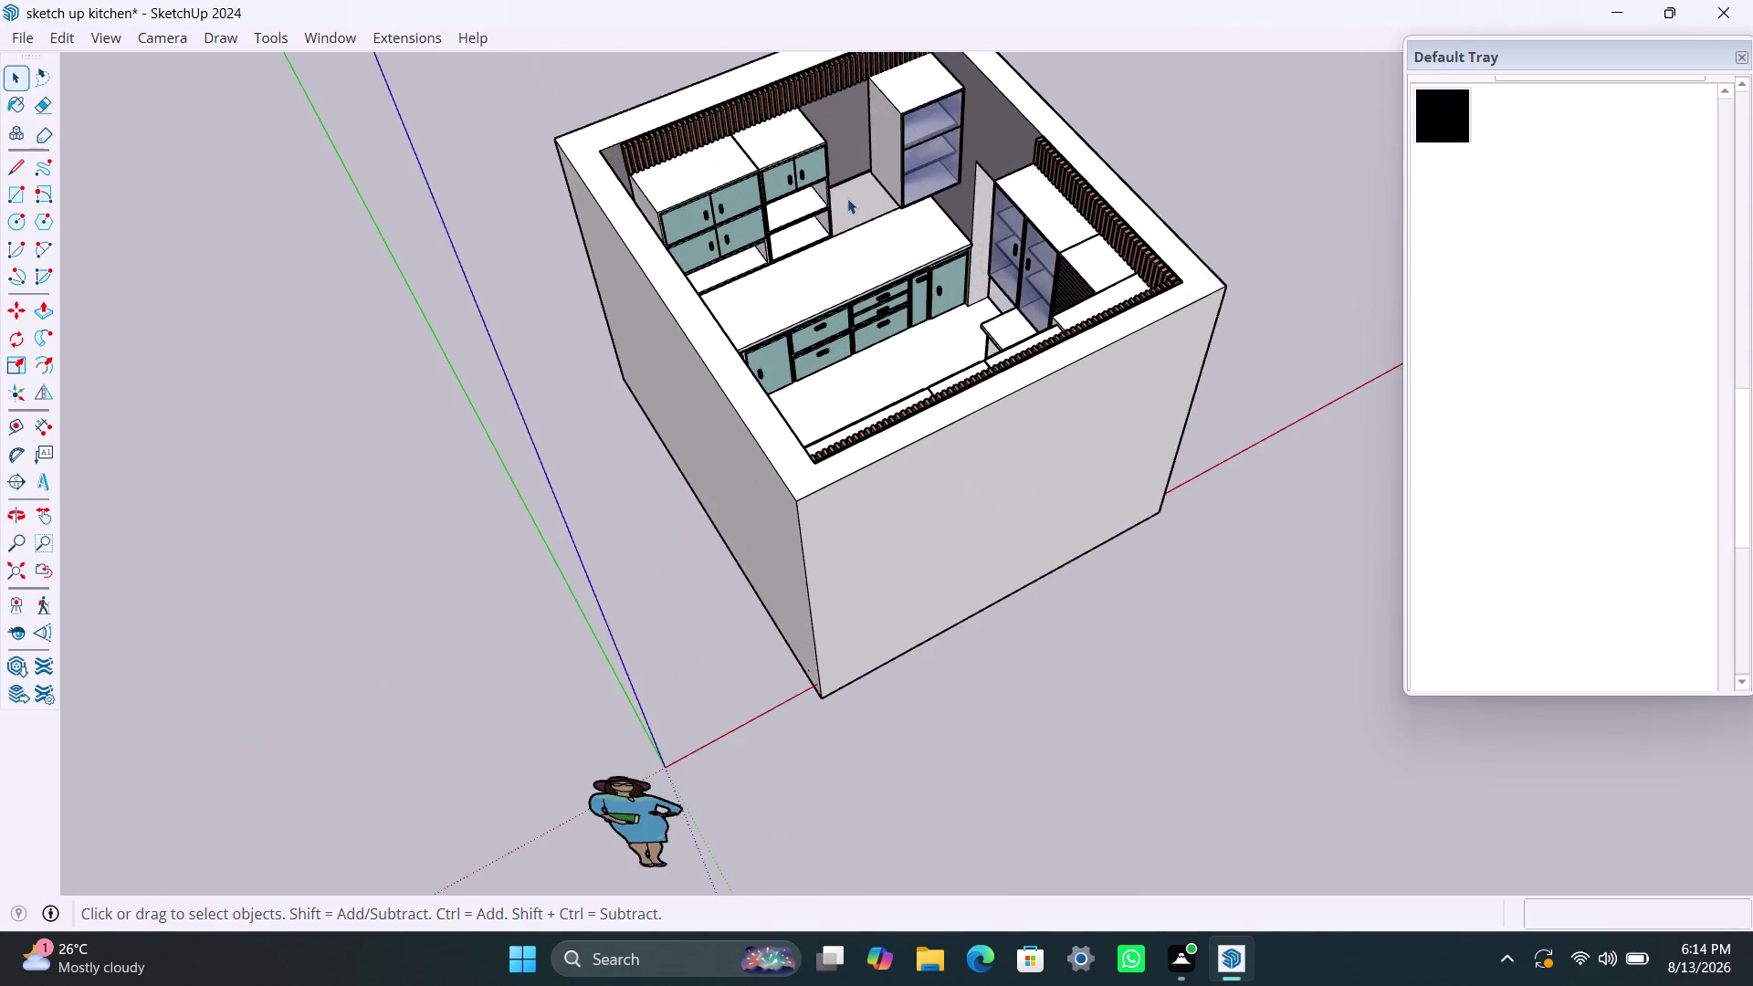
scroll(up, 3)
scroll(up, 3)
scroll(up, 3)
scroll(down, 3)
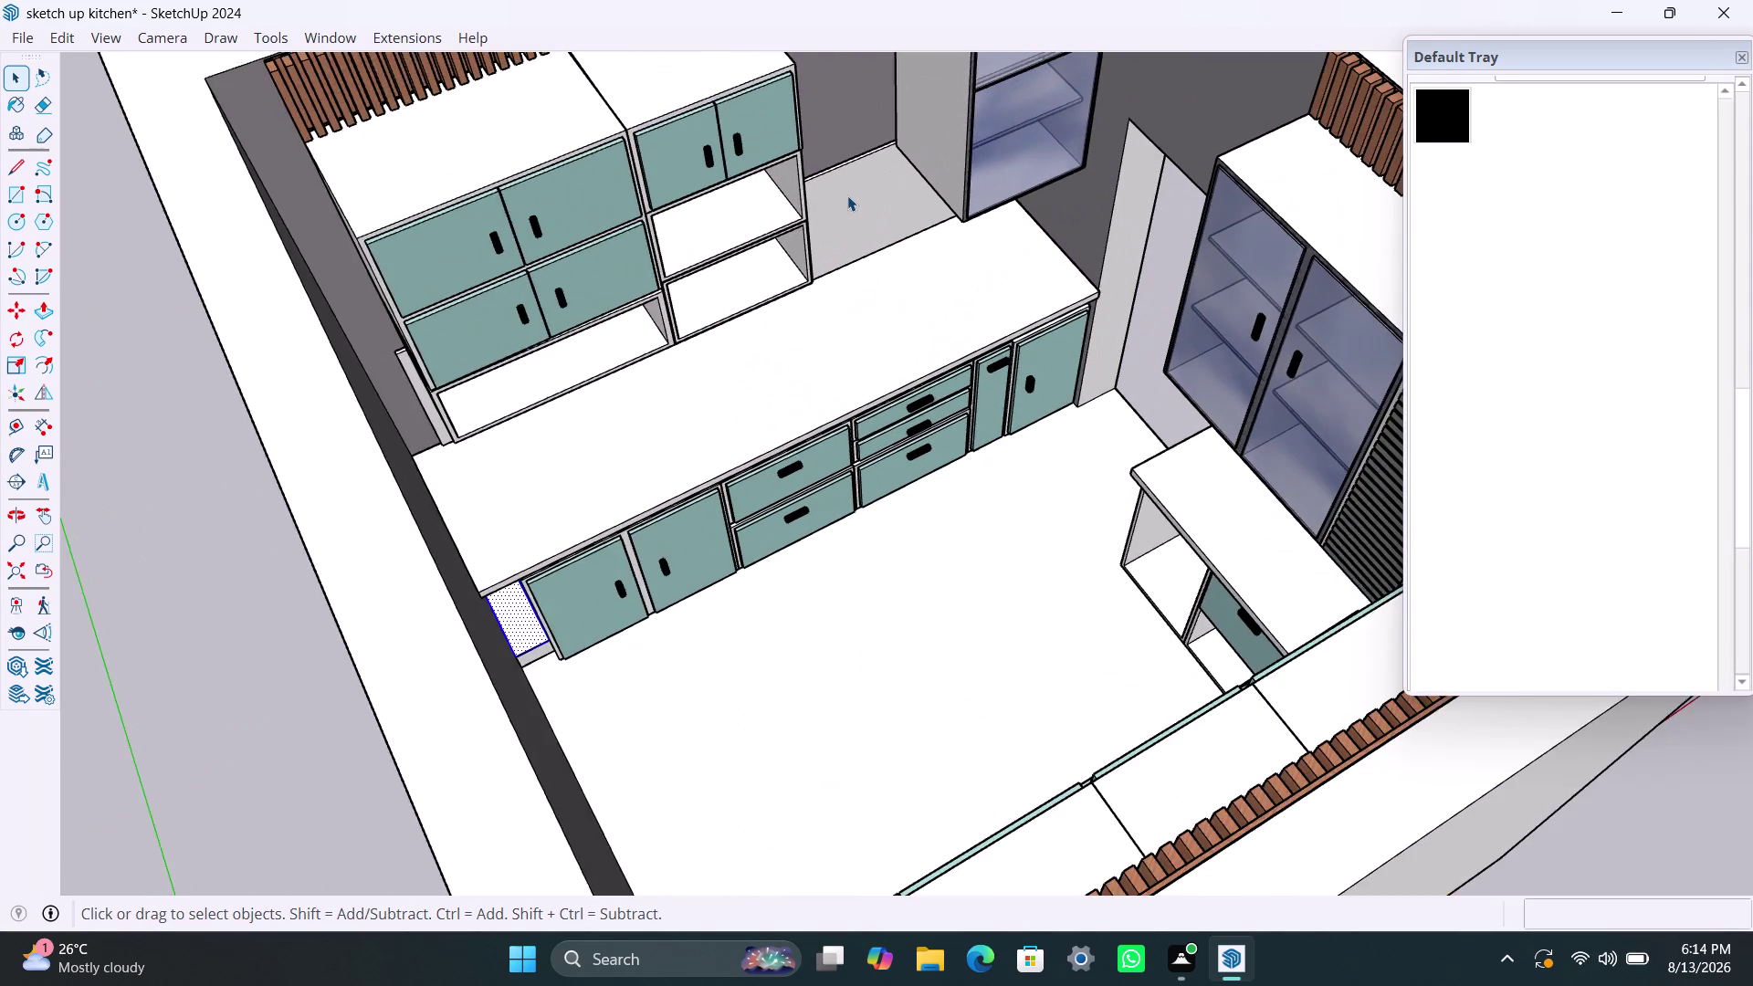
scroll(down, 3)
scroll(down, 3)
scroll(down, 3)
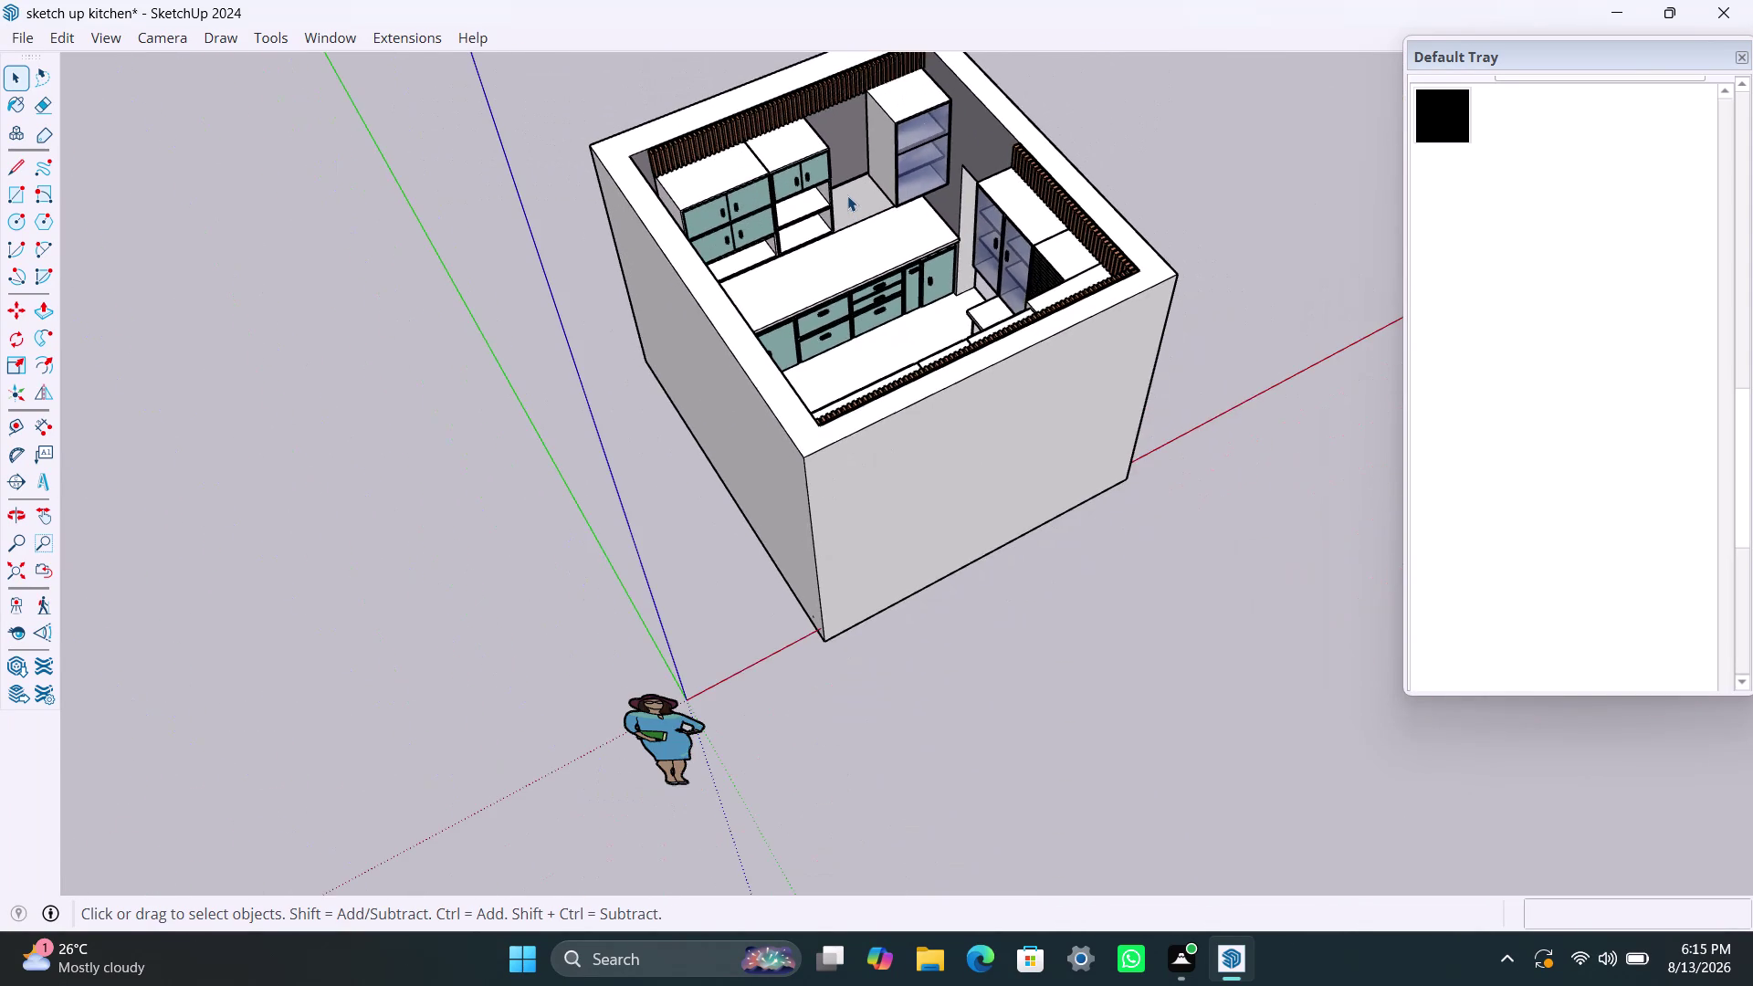
scroll(down, 3)
scroll(down, 3)
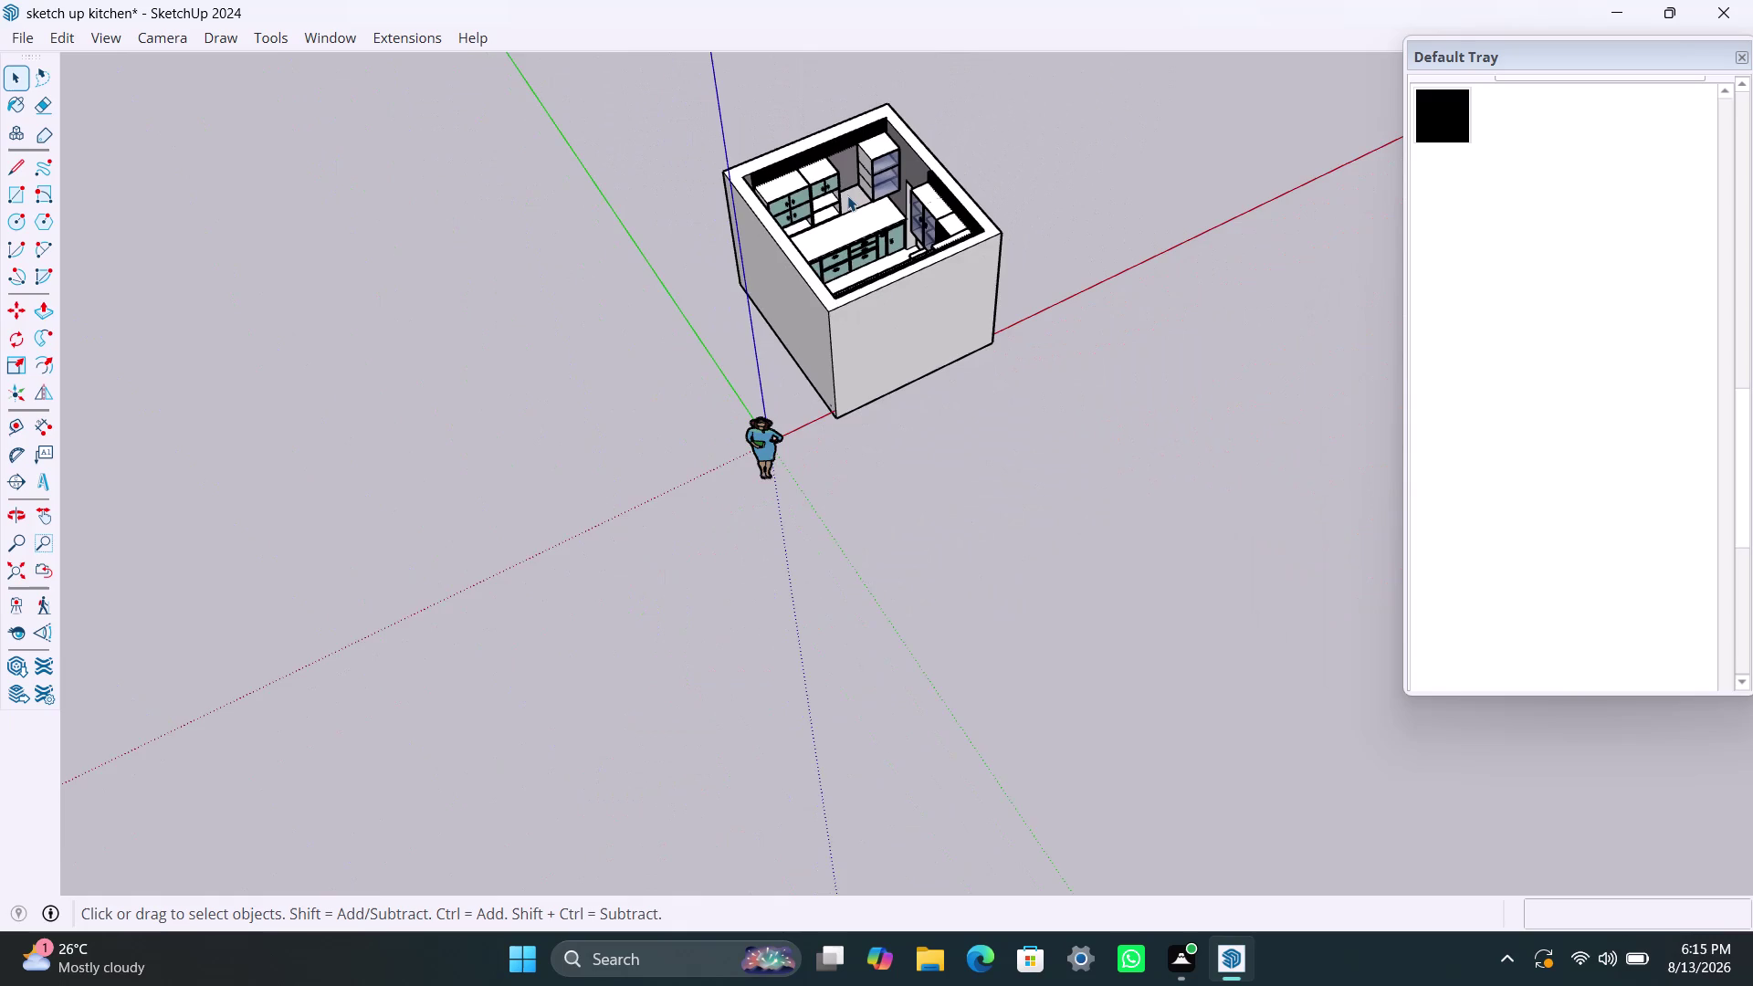
scroll(down, 3)
scroll(down, 3)
scroll(up, 3)
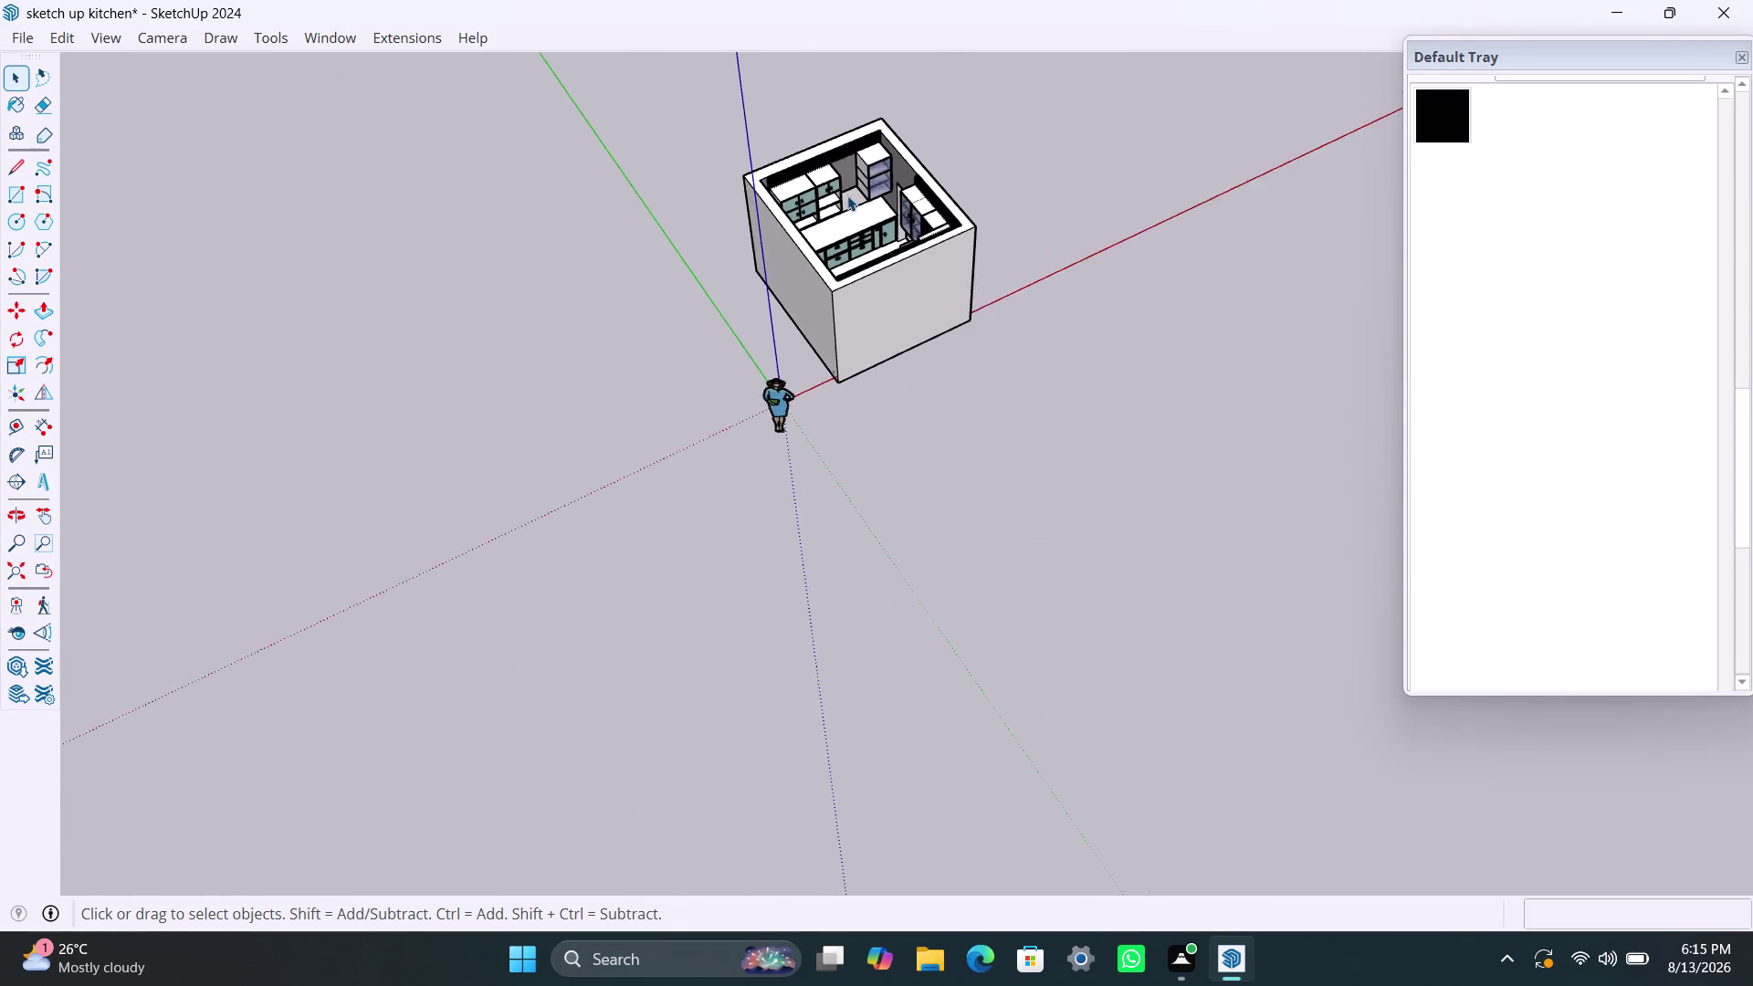
scroll(up, 3)
scroll(up, 3)
scroll(up, 3)
scroll(up, 3)
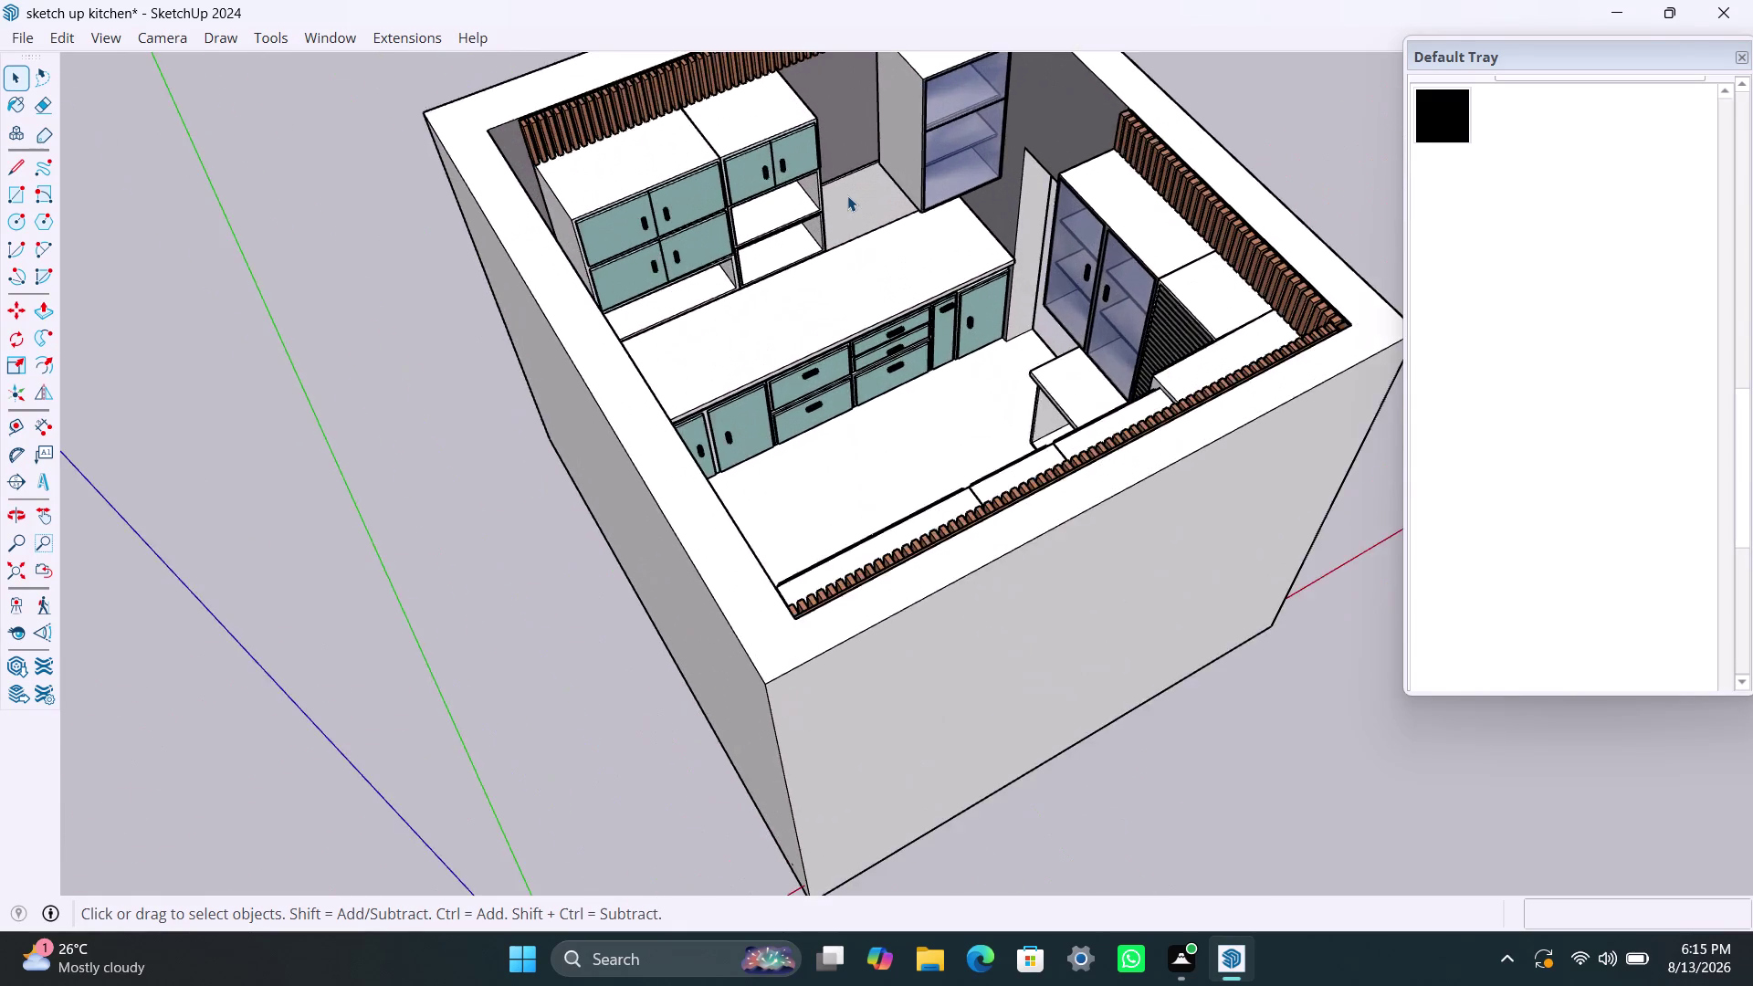
scroll(up, 3)
scroll(up, 3)
scroll(up, 3)
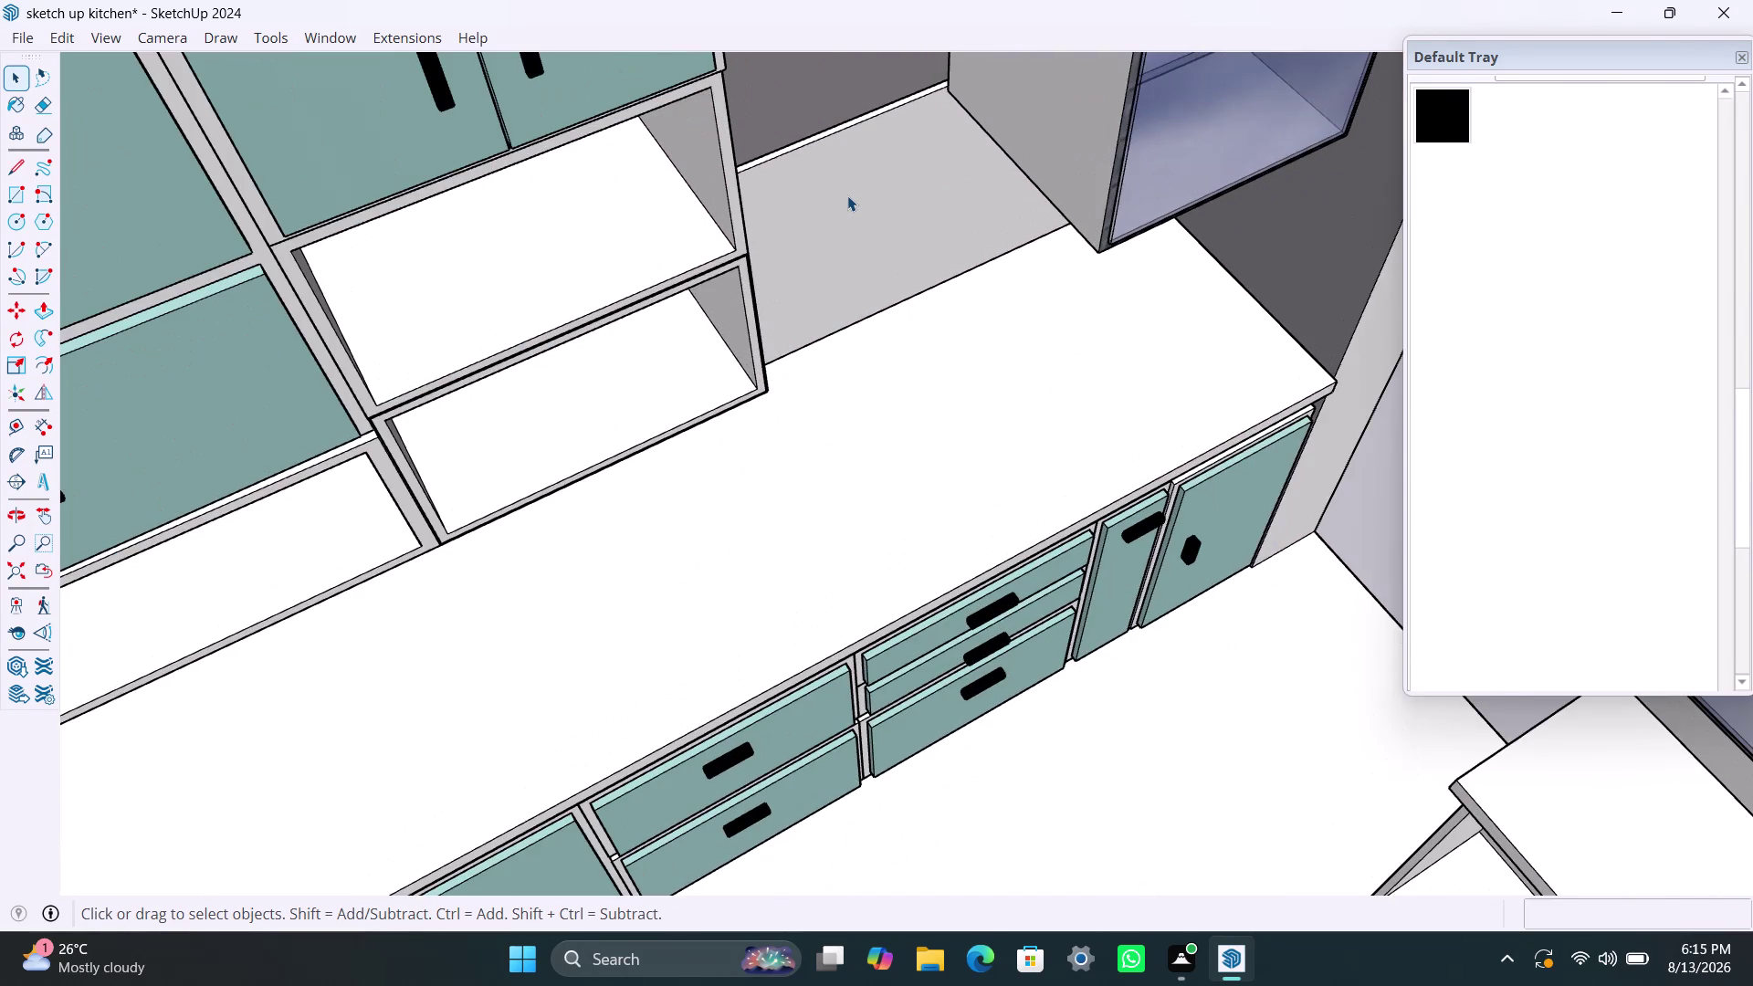
scroll(up, 3)
scroll(down, 3)
scroll(down, 3)
scroll(down, 3)
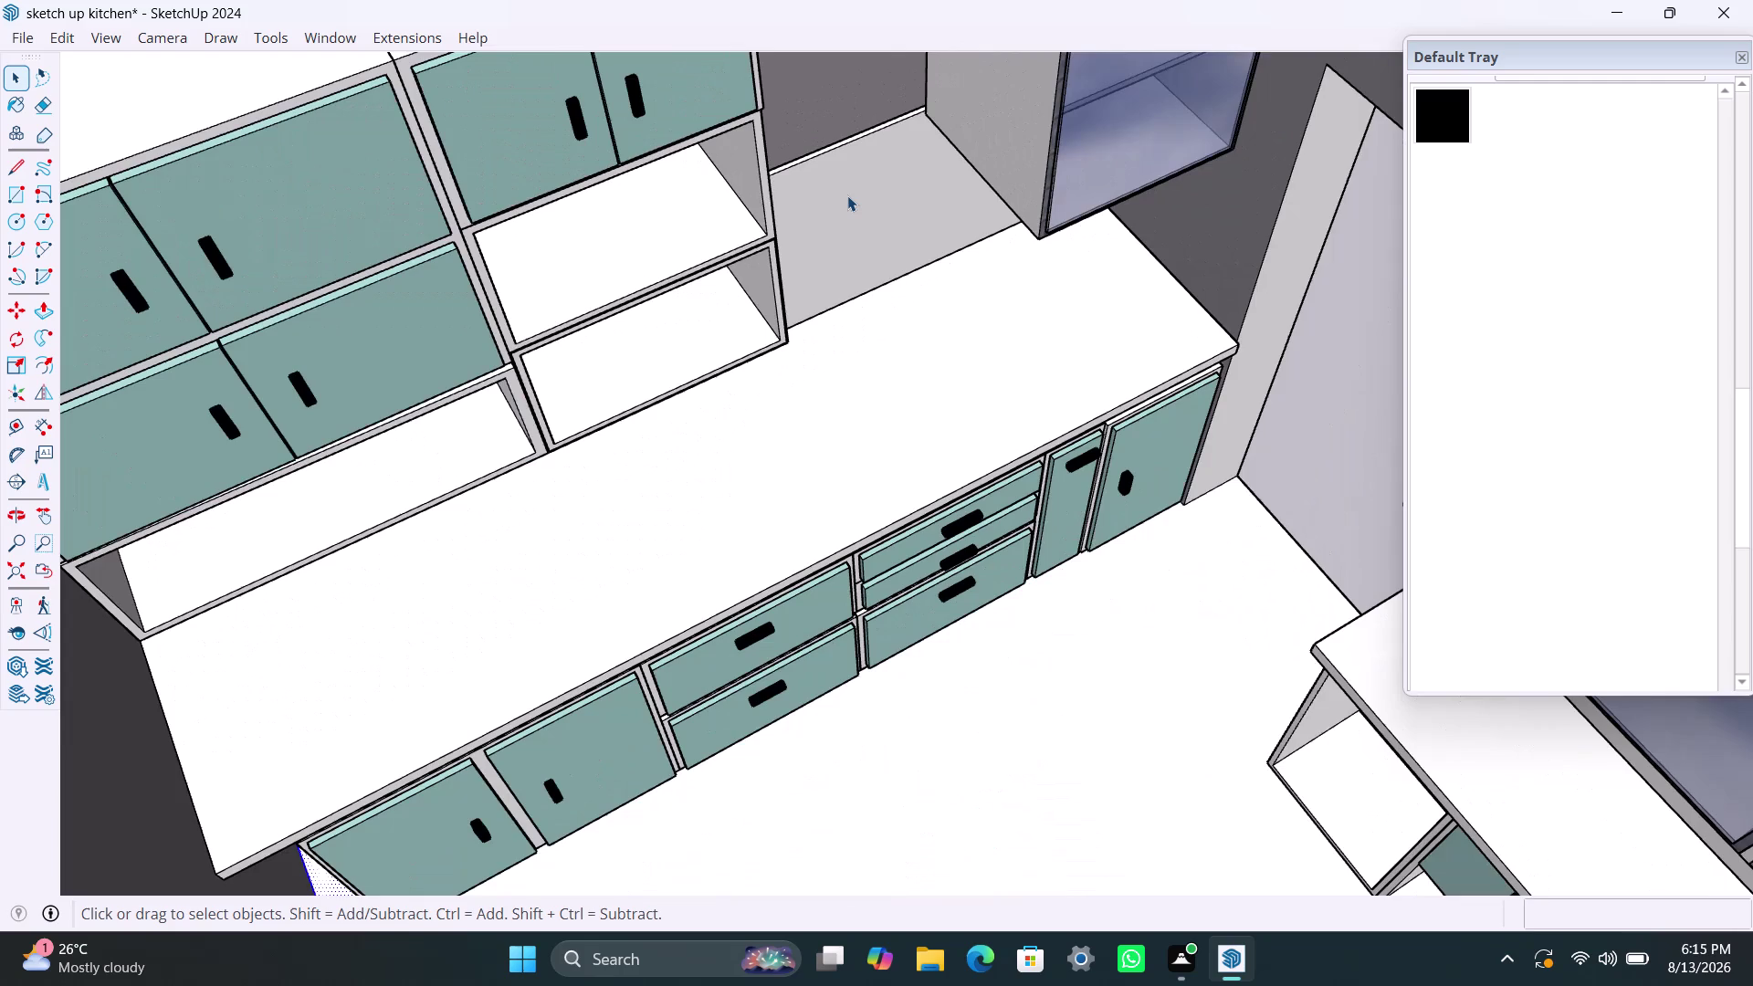
scroll(up, 3)
scroll(up, 3)
scroll(down, 3)
scroll(down, 3)
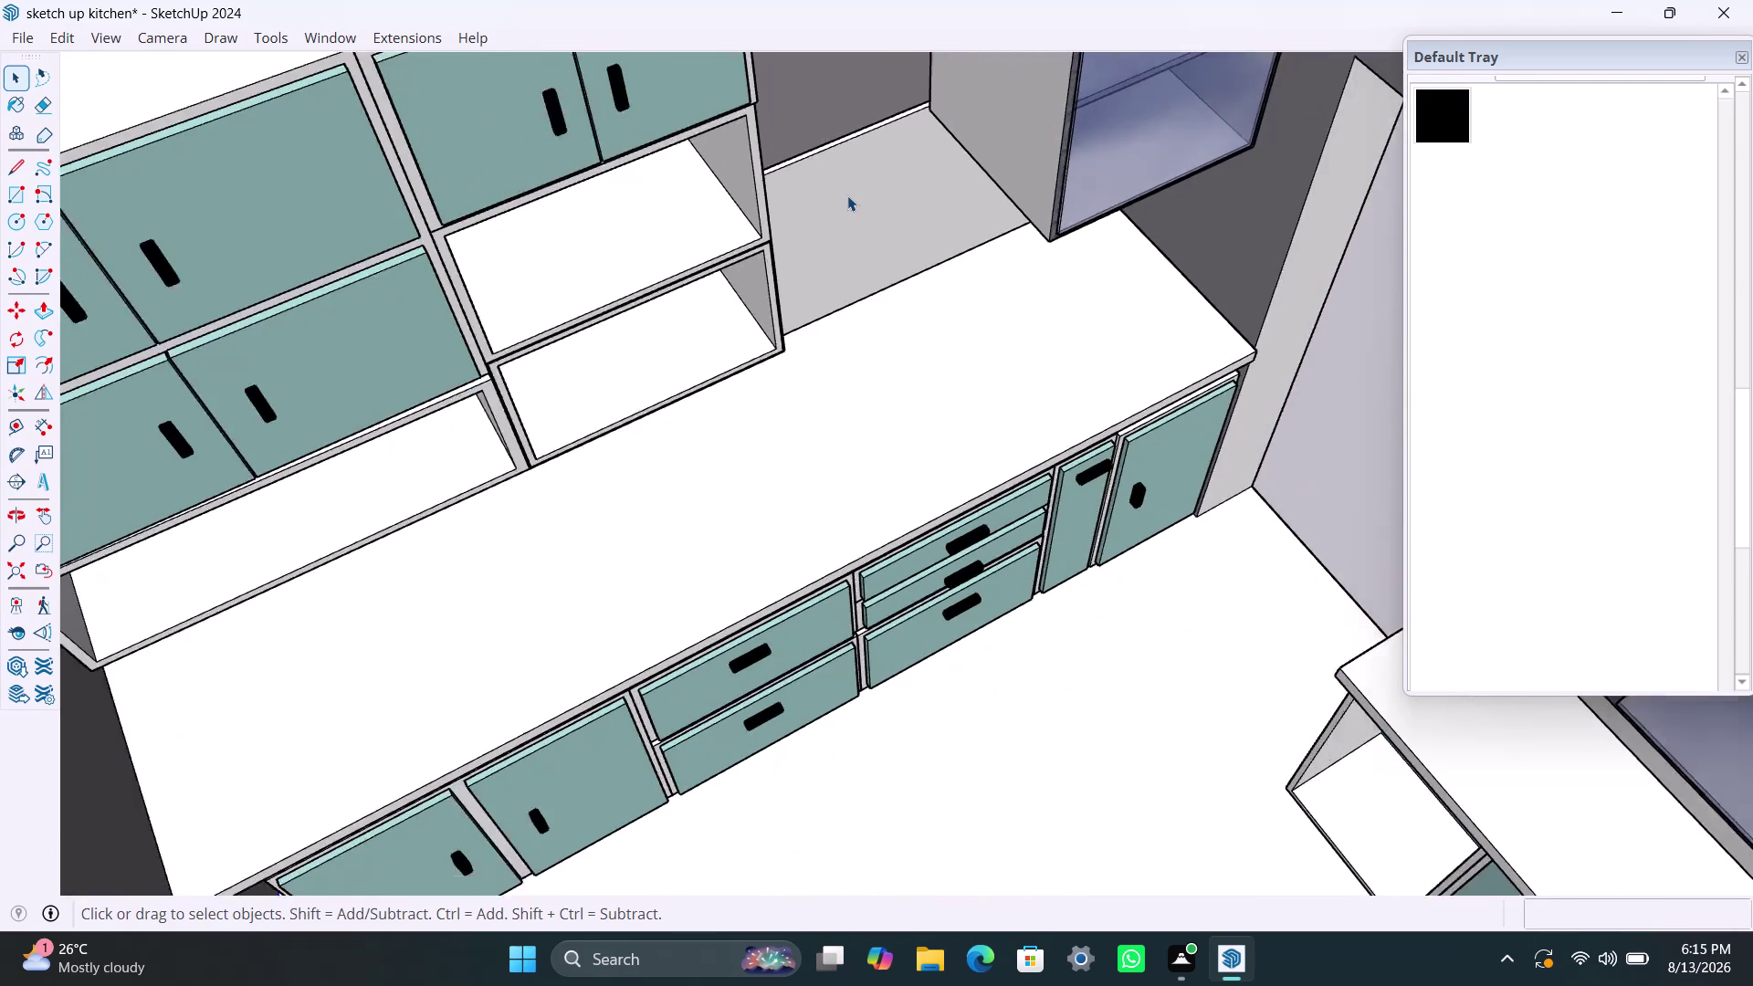
scroll(down, 3)
scroll(down, 3)
scroll(up, 3)
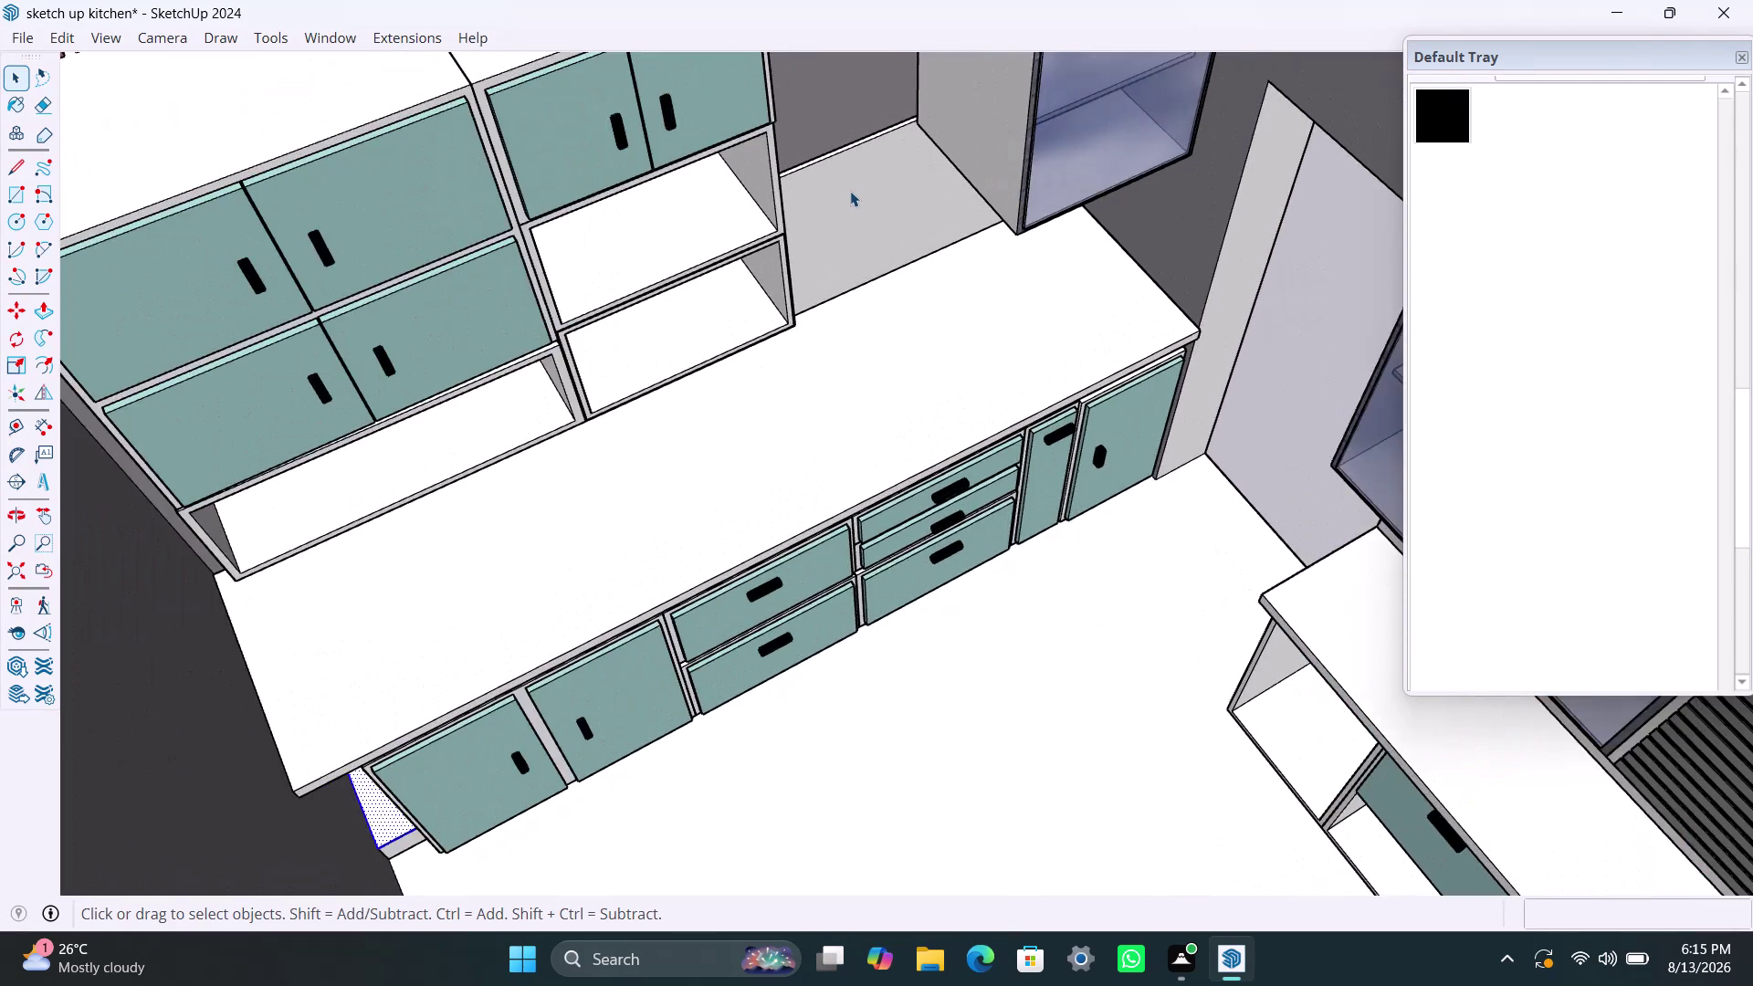
scroll(up, 3)
scroll(down, 3)
scroll(down, 3)
scroll(down, 3)
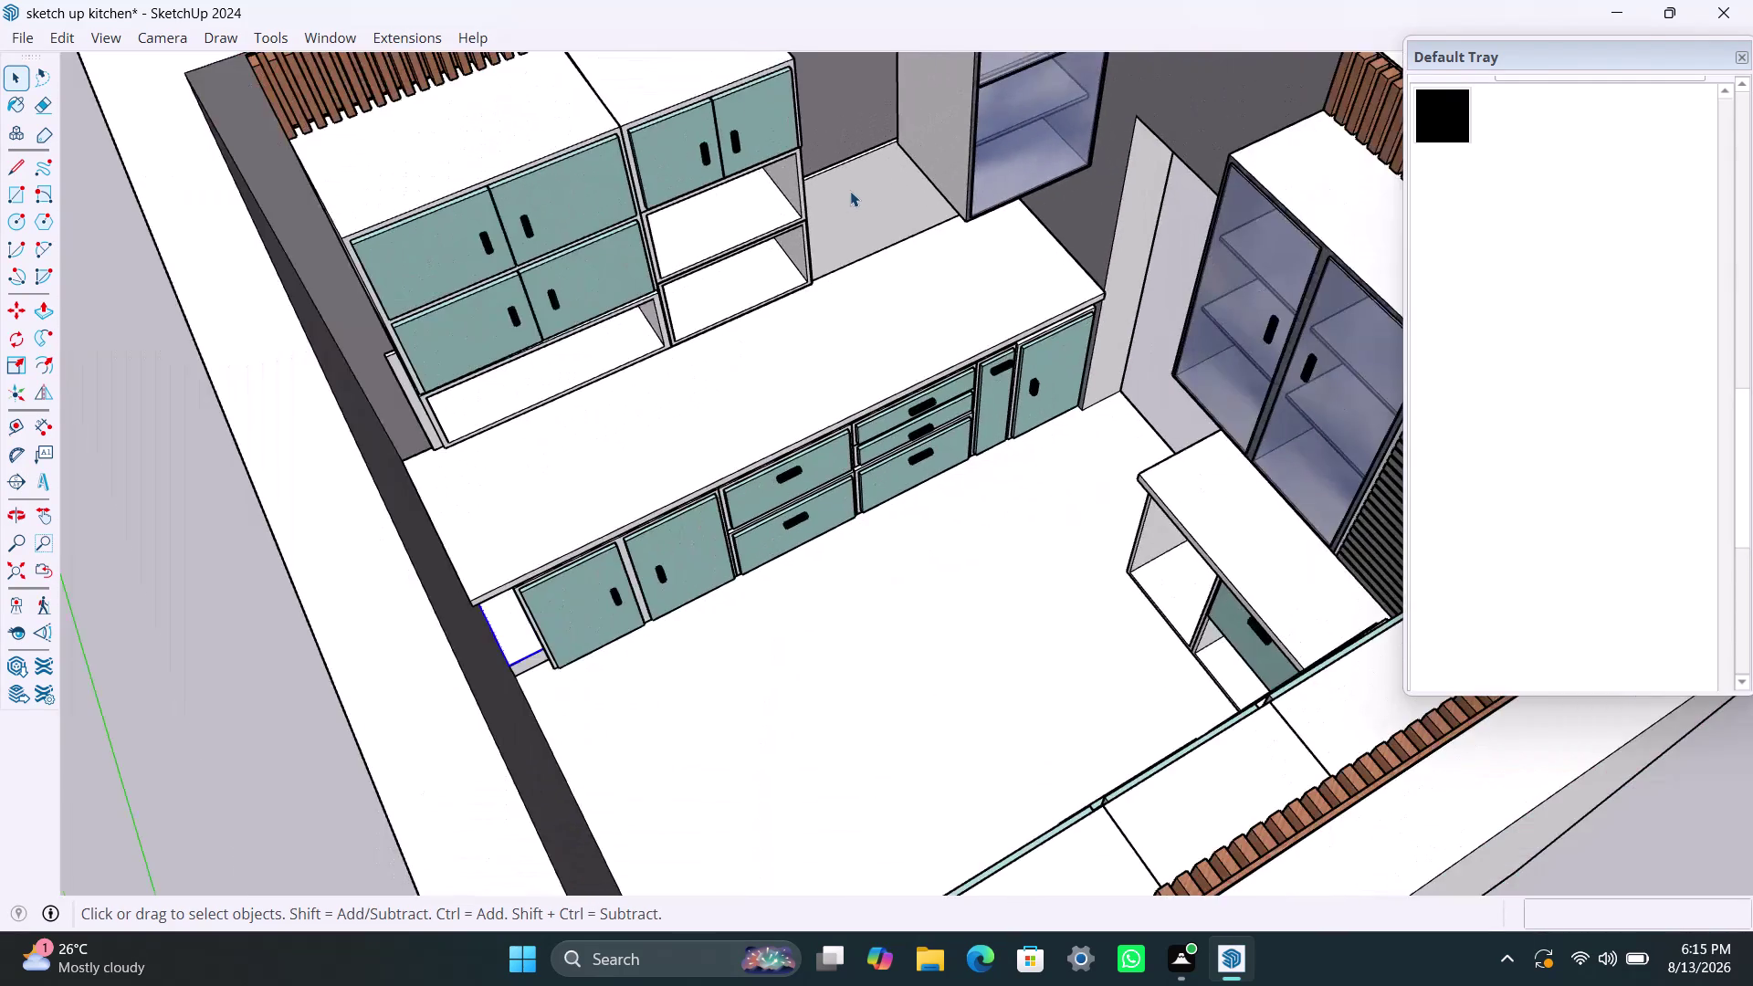
scroll(down, 3)
scroll(down, 3)
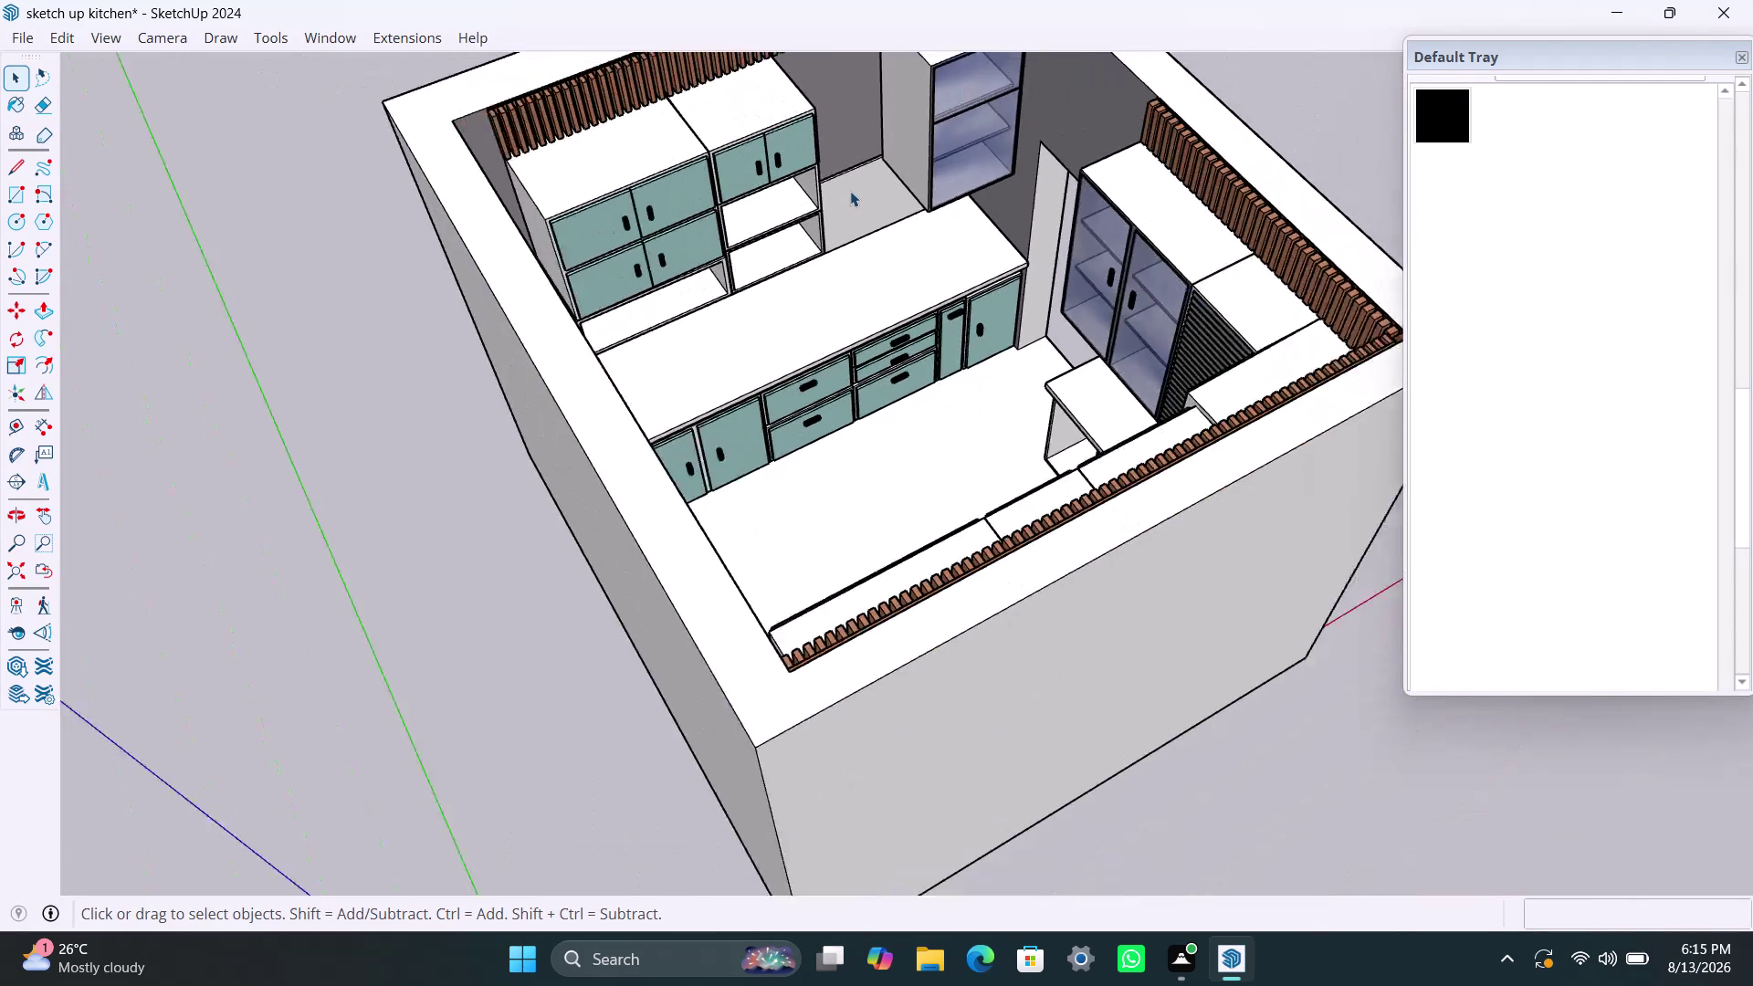
scroll(down, 3)
scroll(up, 3)
scroll(up, 3)
scroll(up, 3)
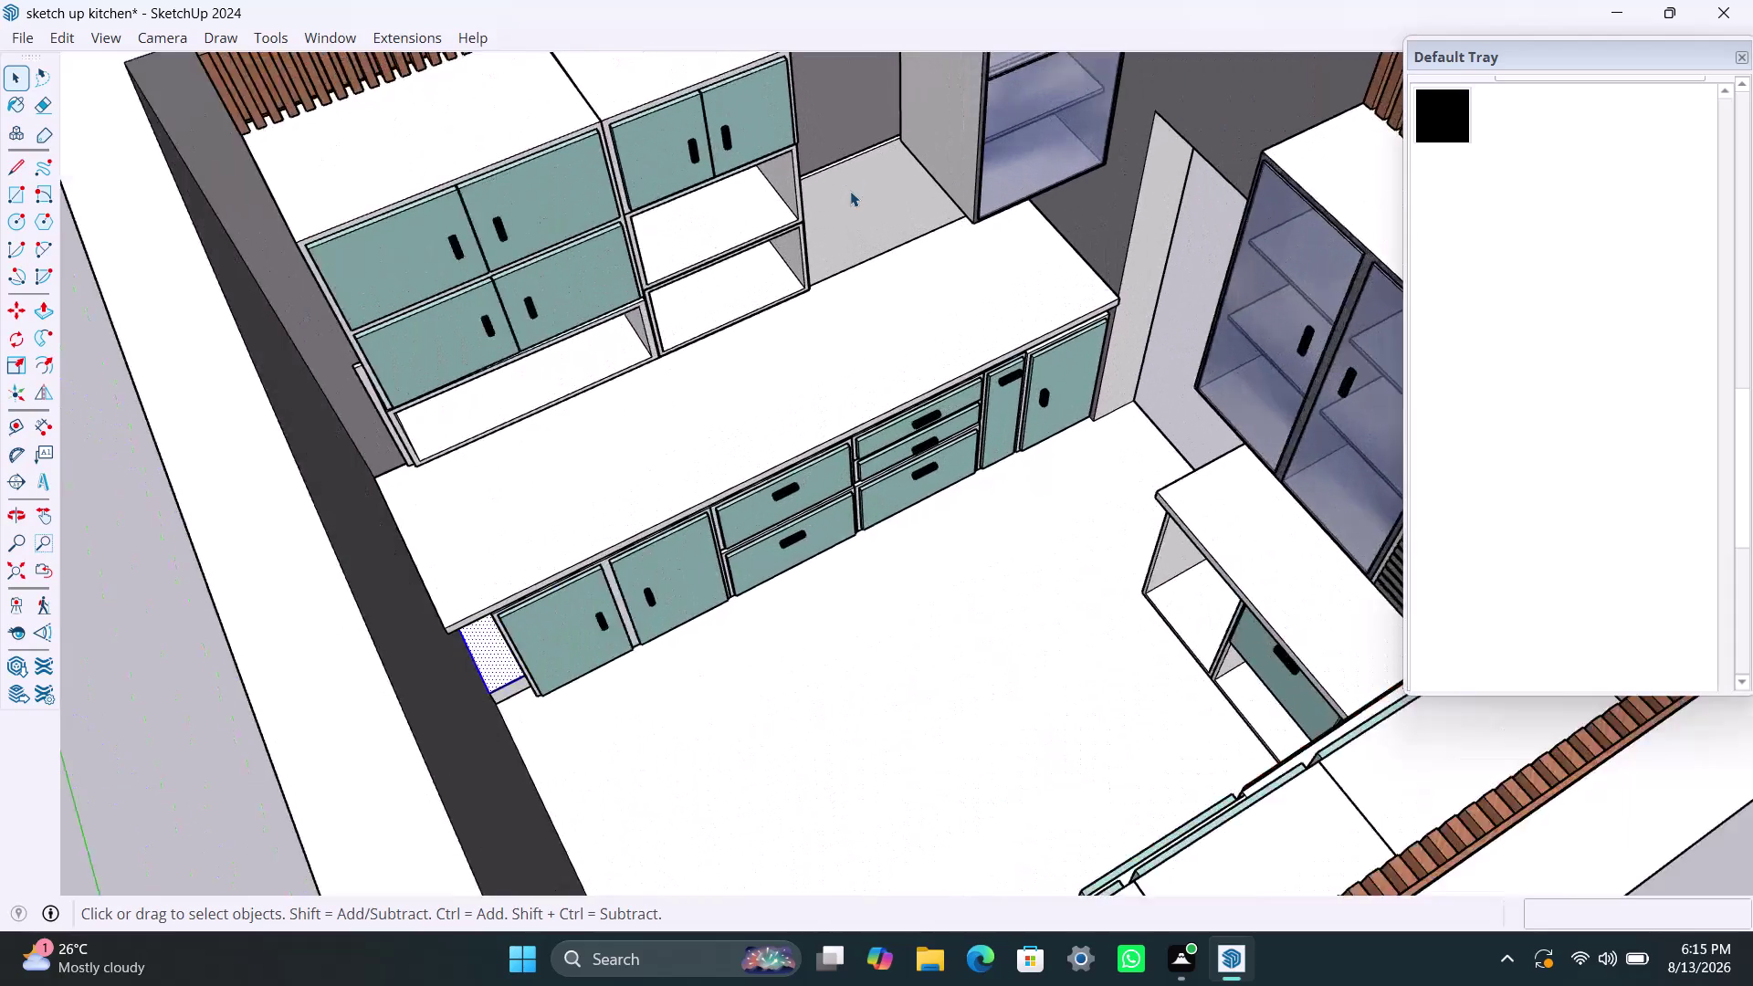
scroll(up, 3)
scroll(down, 3)
scroll(down, 3)
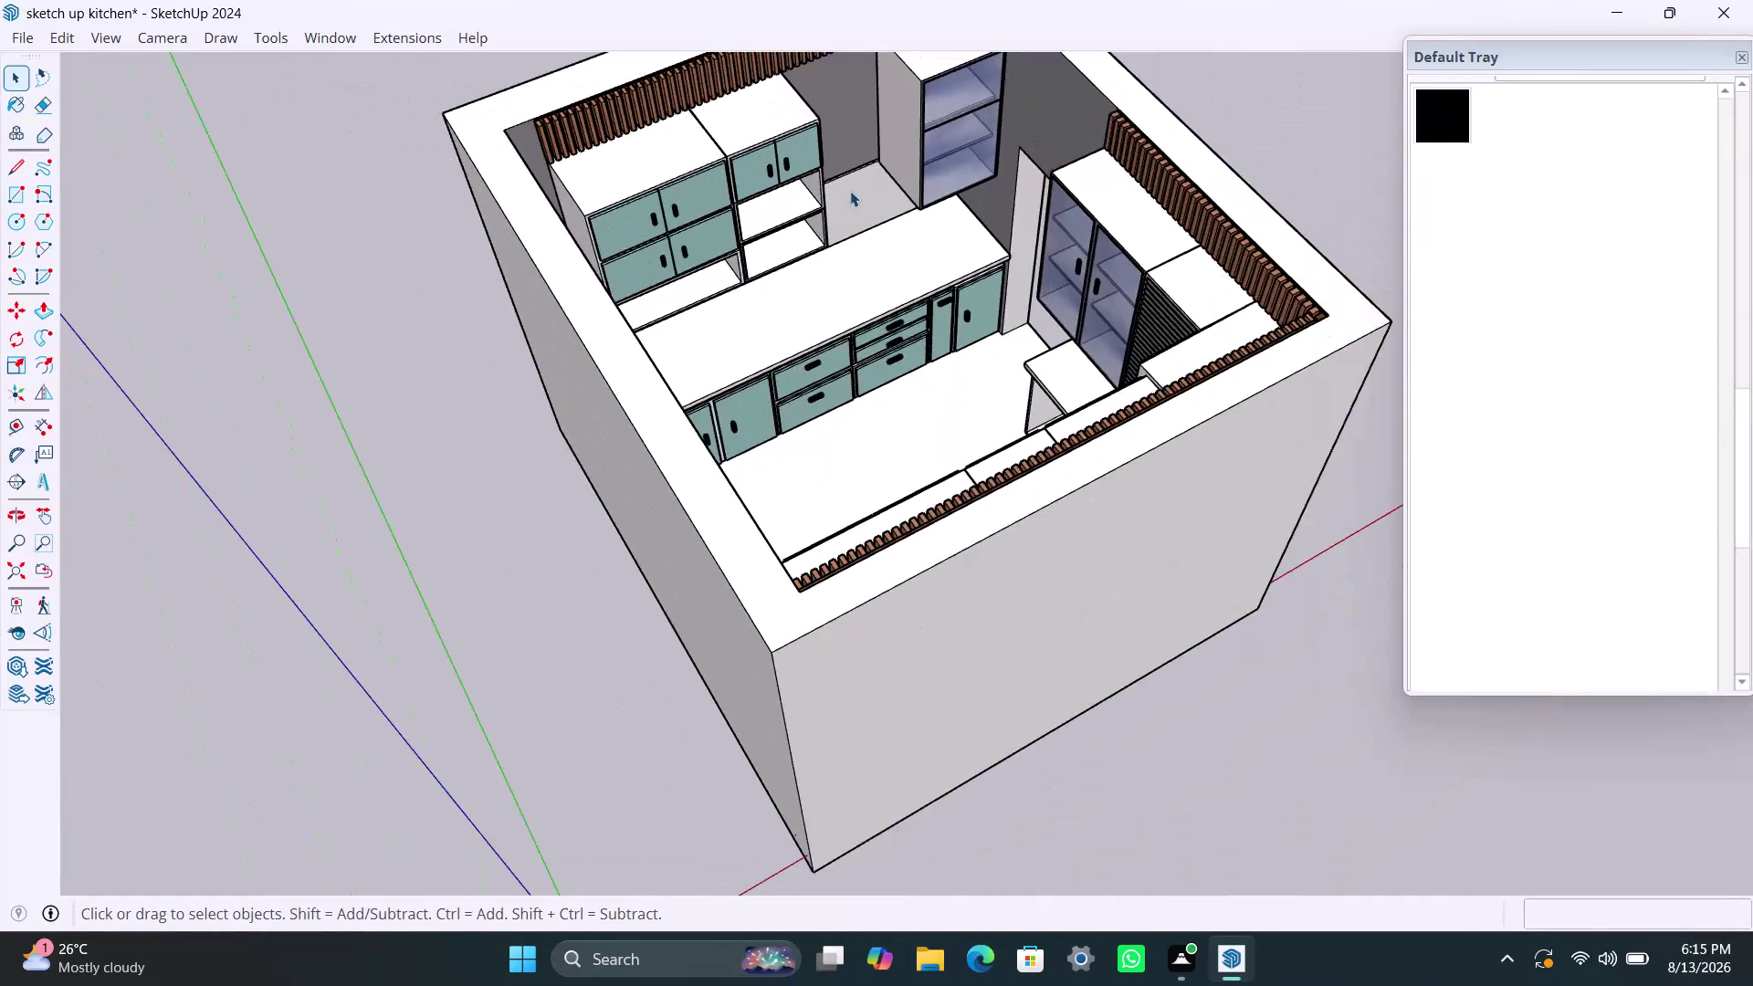
scroll(down, 3)
scroll(up, 3)
scroll(up, 3)
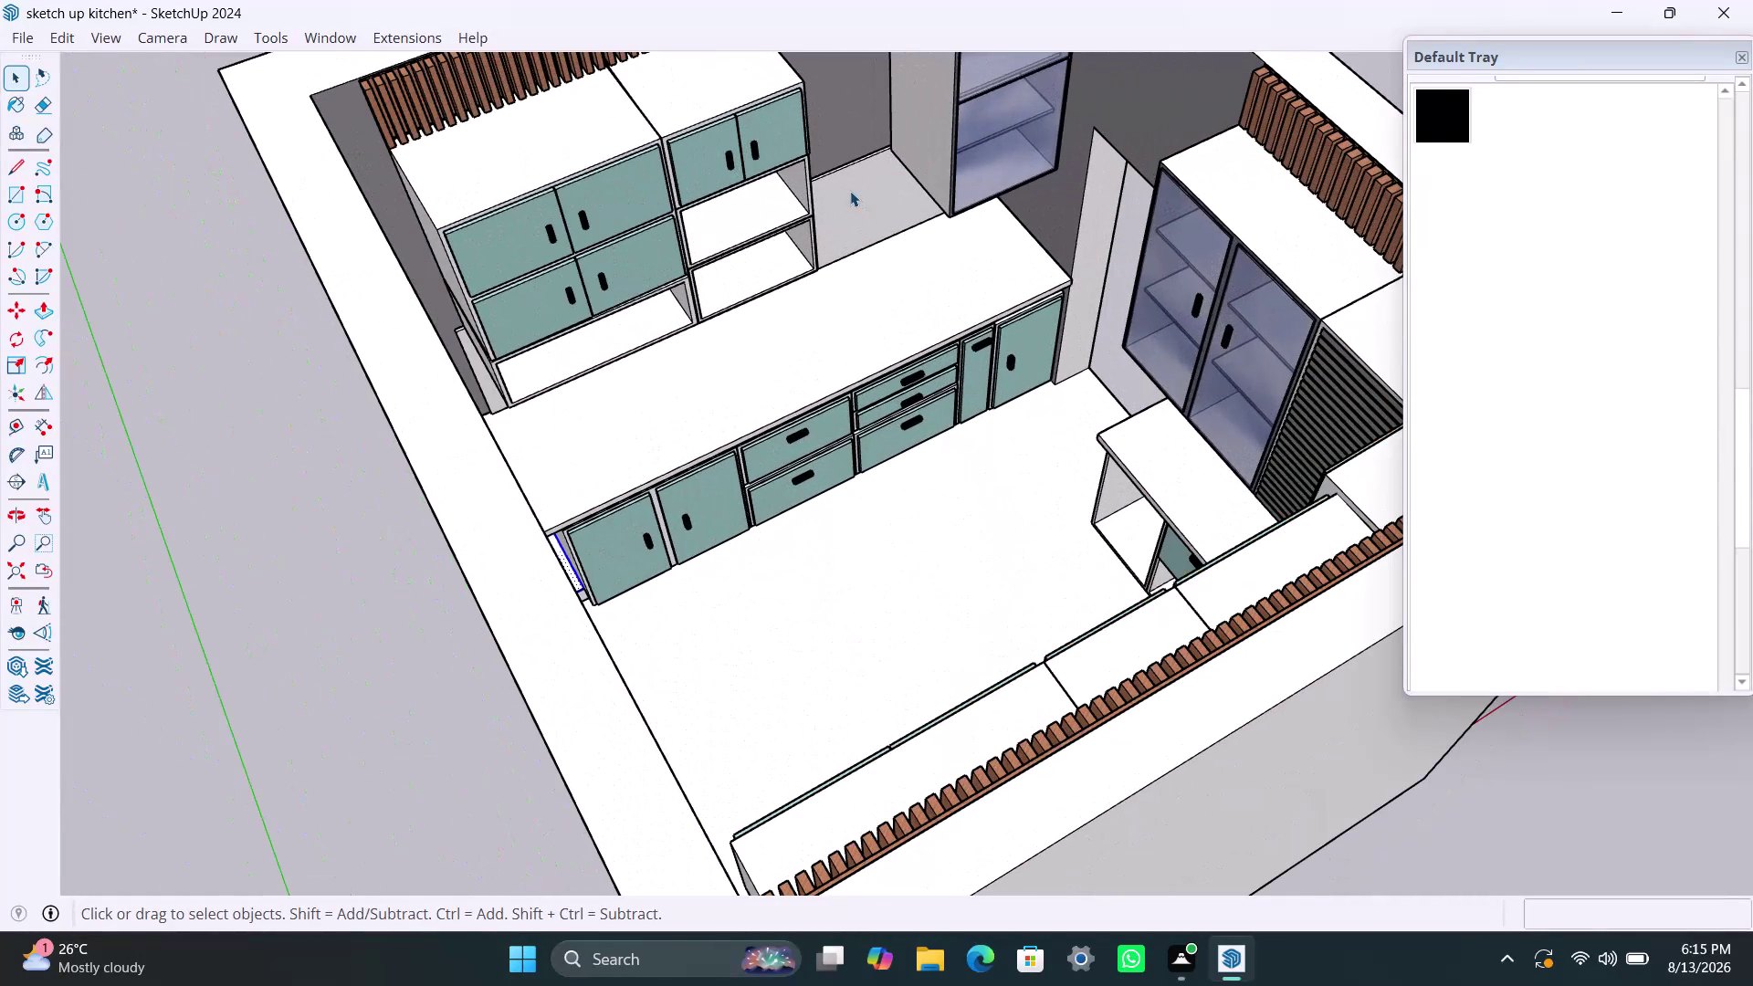
scroll(down, 3)
scroll(down, 3)
scroll(down, 3)
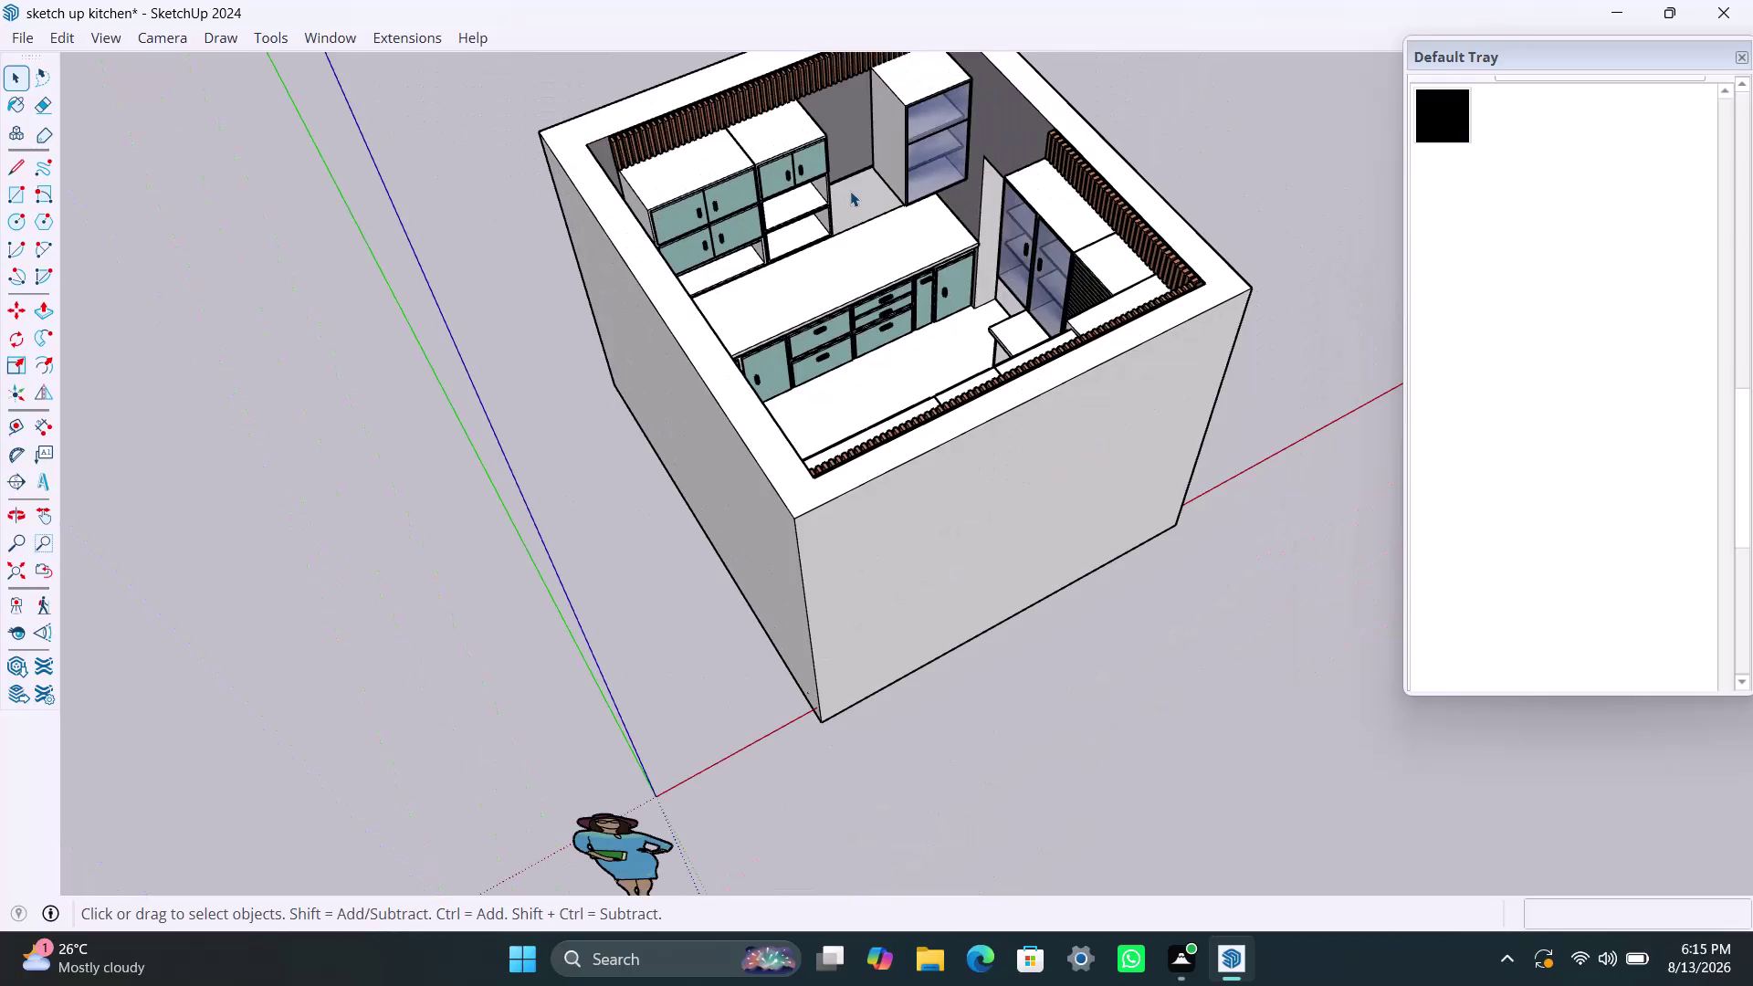
scroll(down, 3)
scroll(down, 3)
scroll(up, 3)
scroll(up, 3)
scroll(up, 3)
scroll(up, 3)
scroll(up, 3)
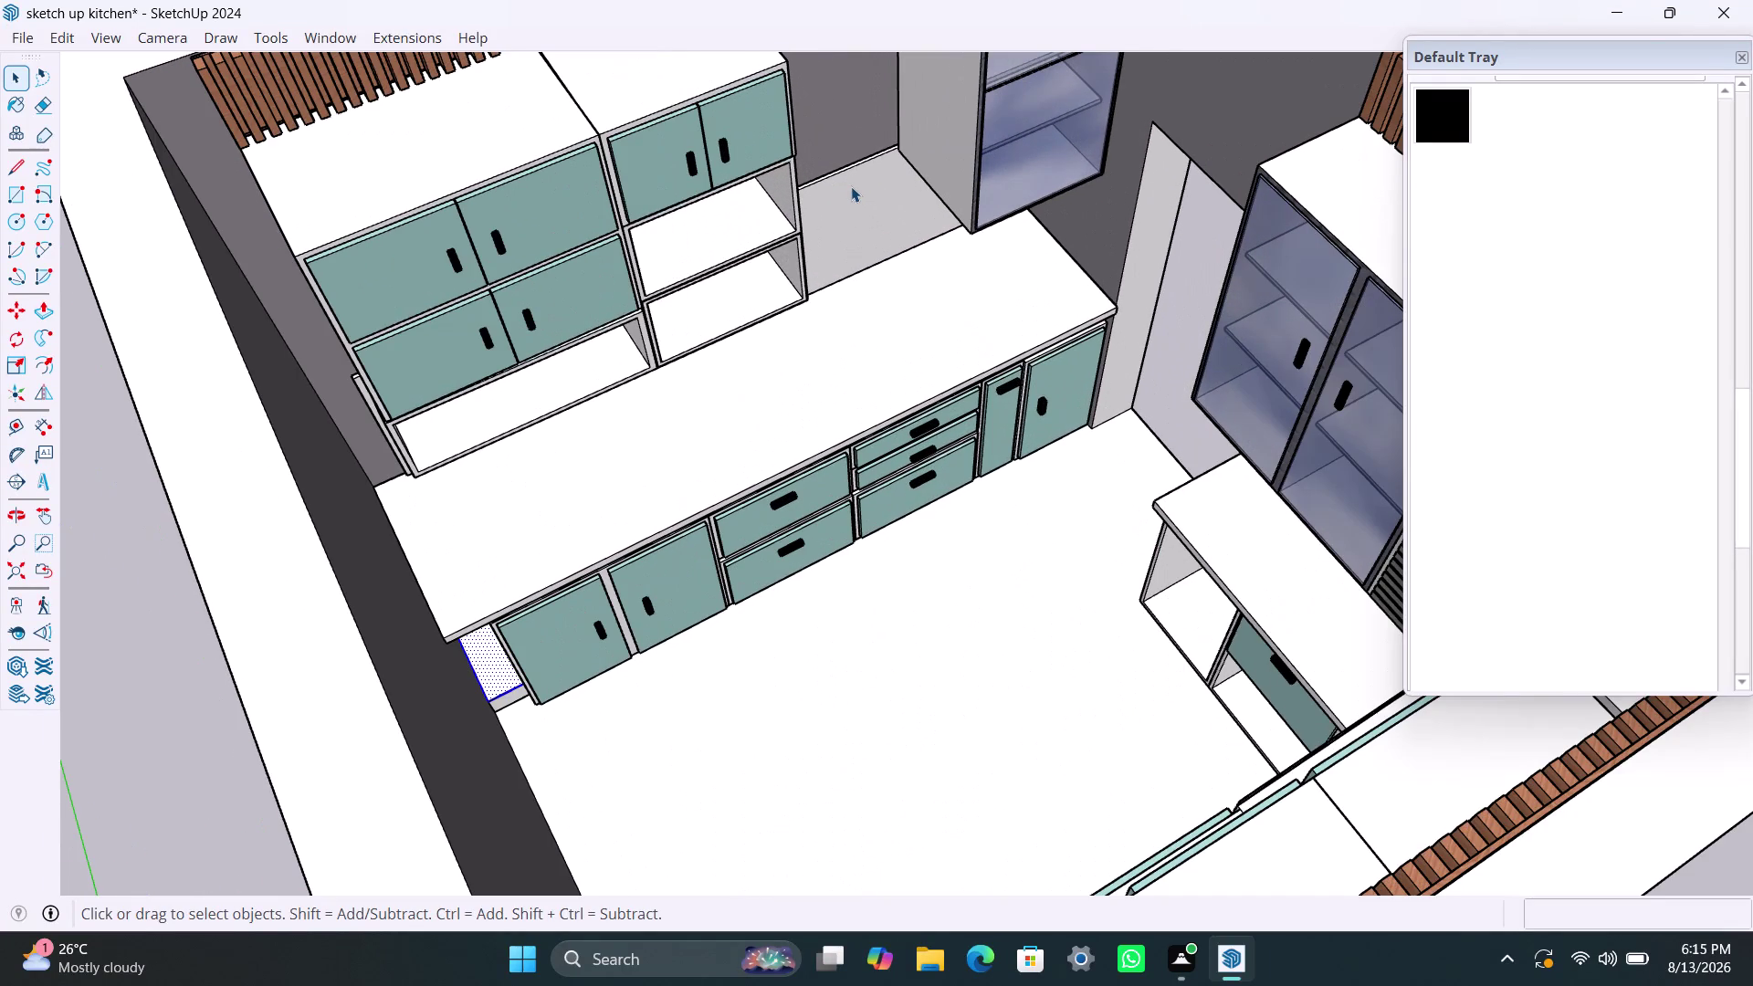
scroll(up, 3)
scroll(up, 3)
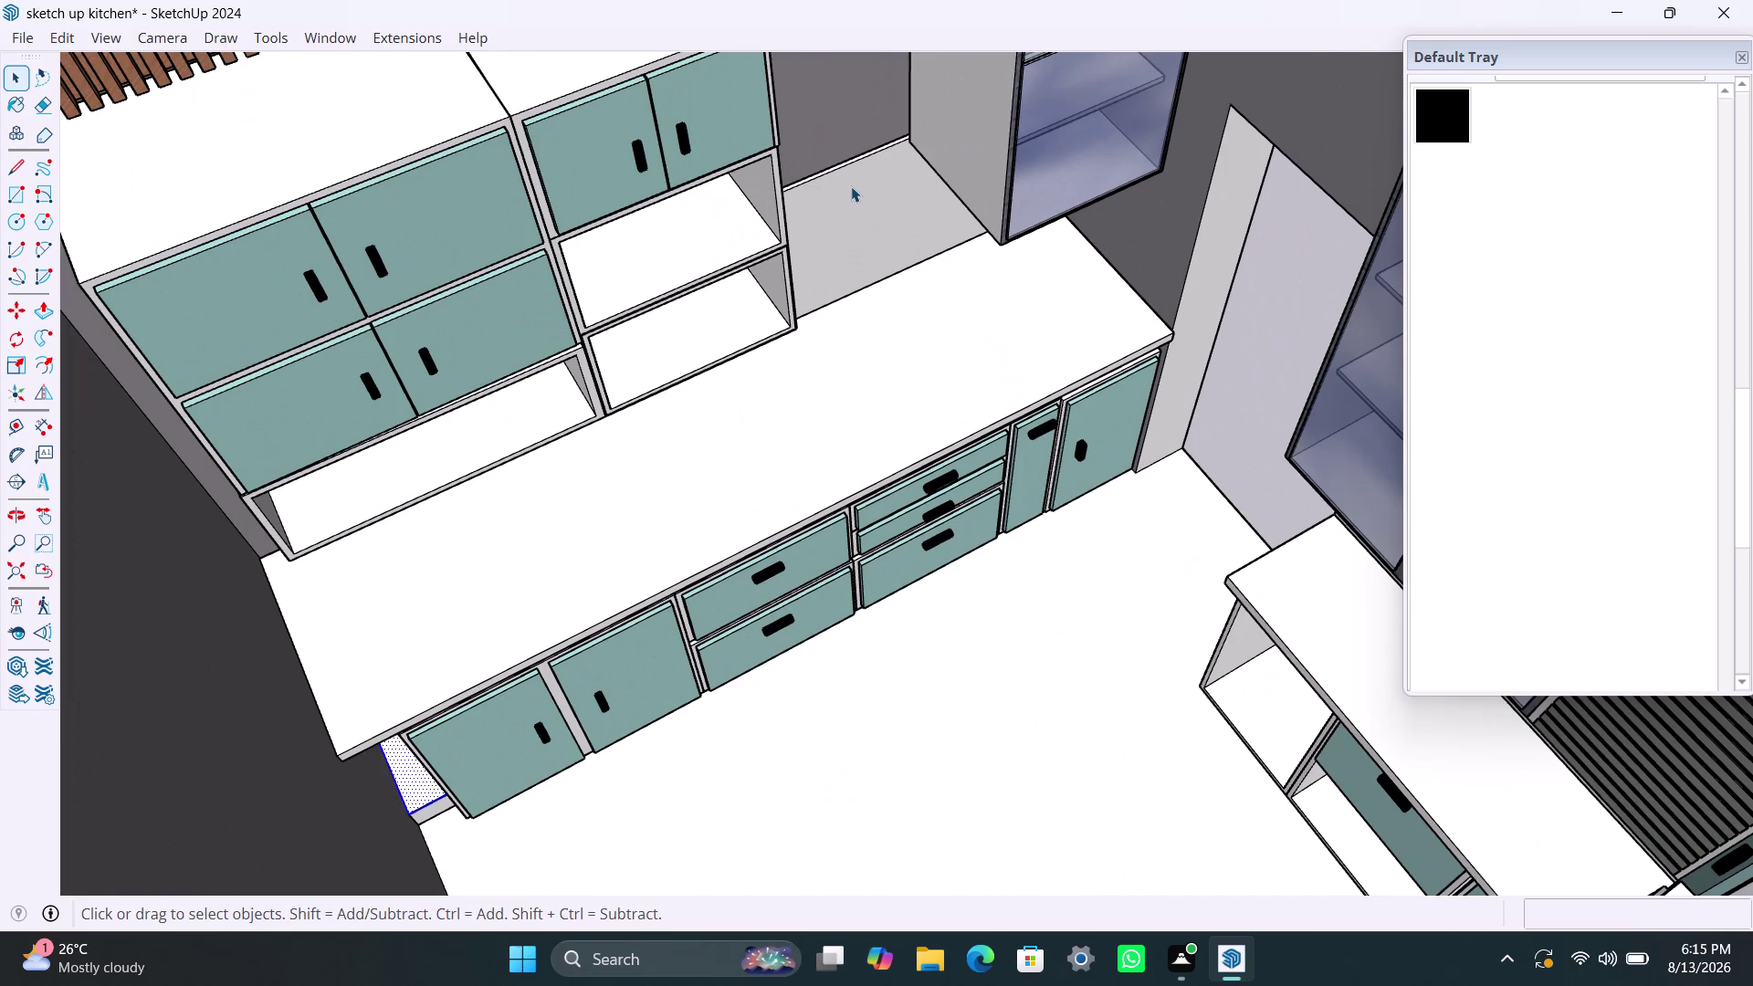
scroll(down, 3)
scroll(up, 3)
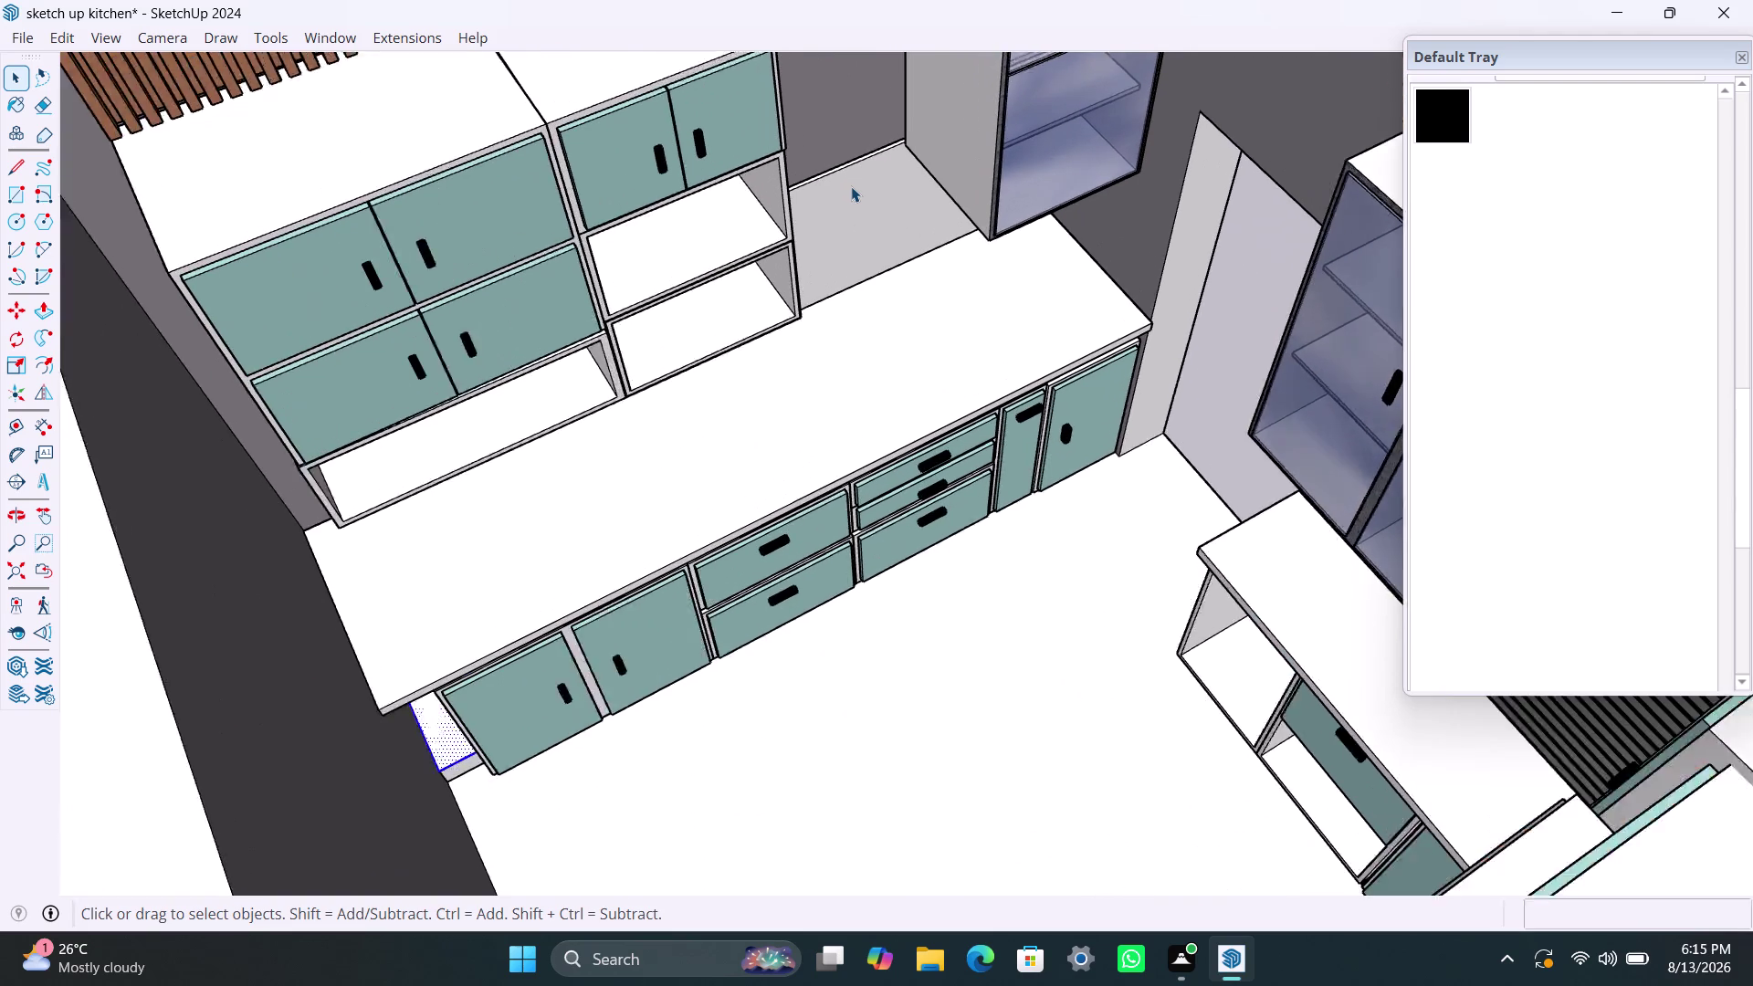
scroll(down, 3)
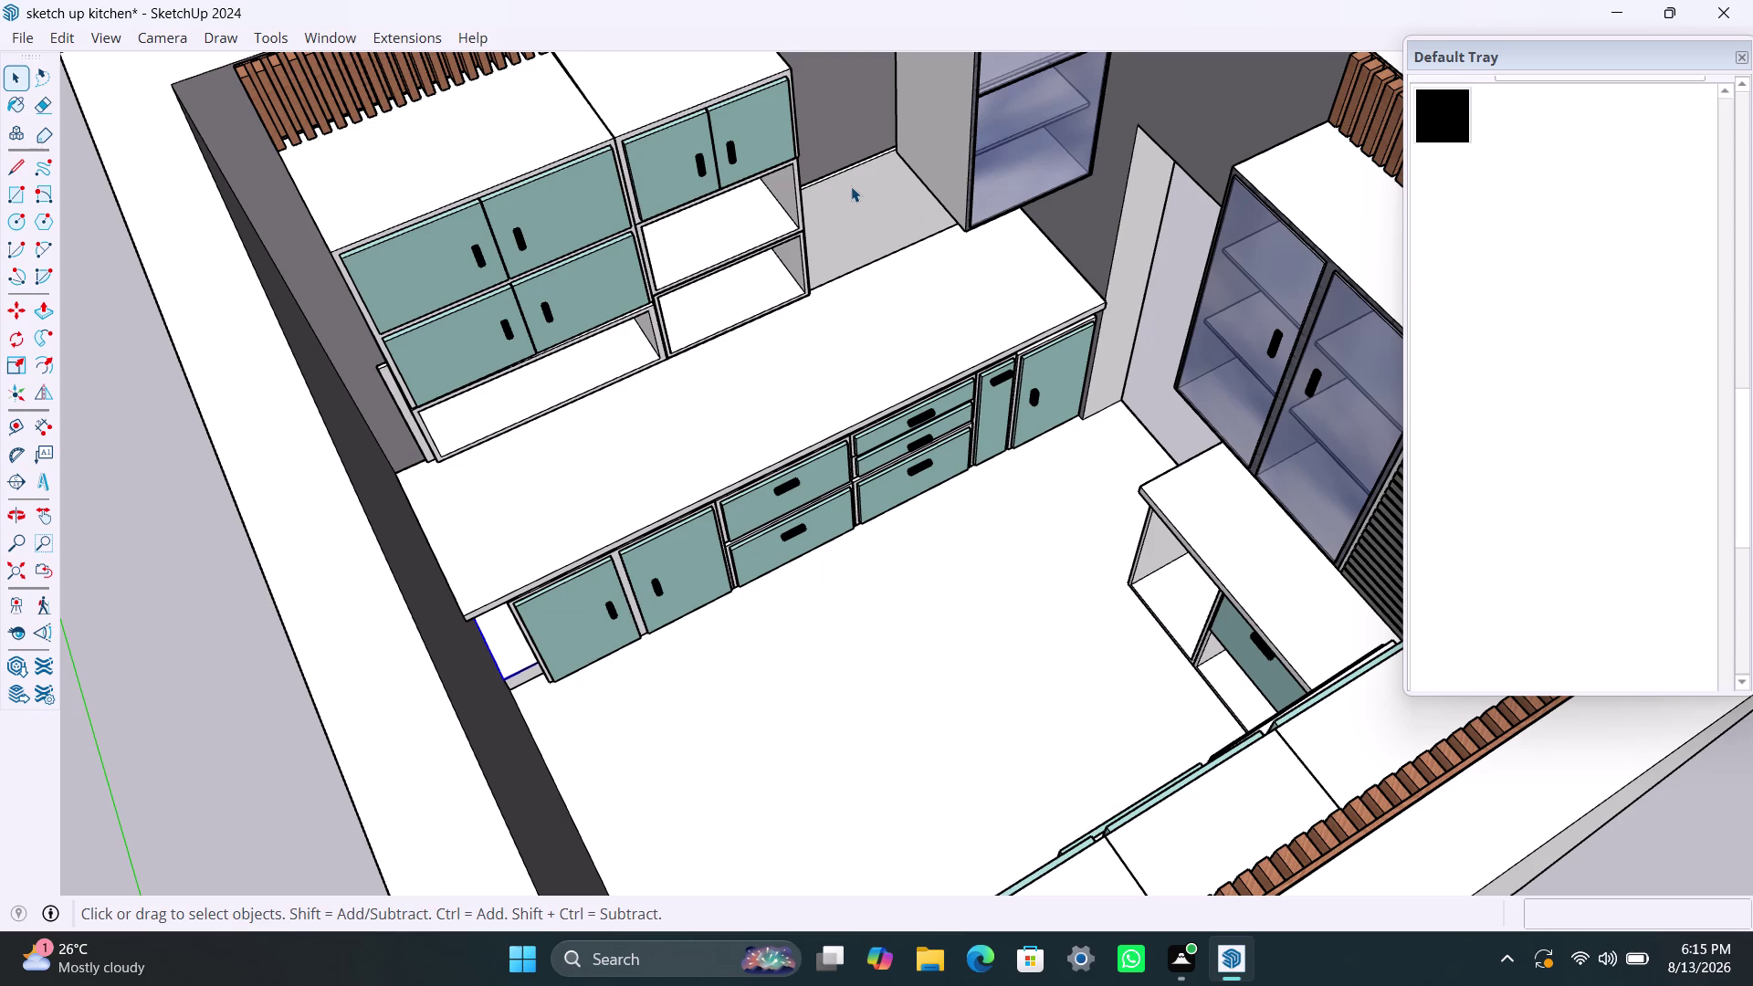
Make a final zoom pass over the drawers and glass-door unit, then save the model with Ctrl+S.
scroll(down, 3)
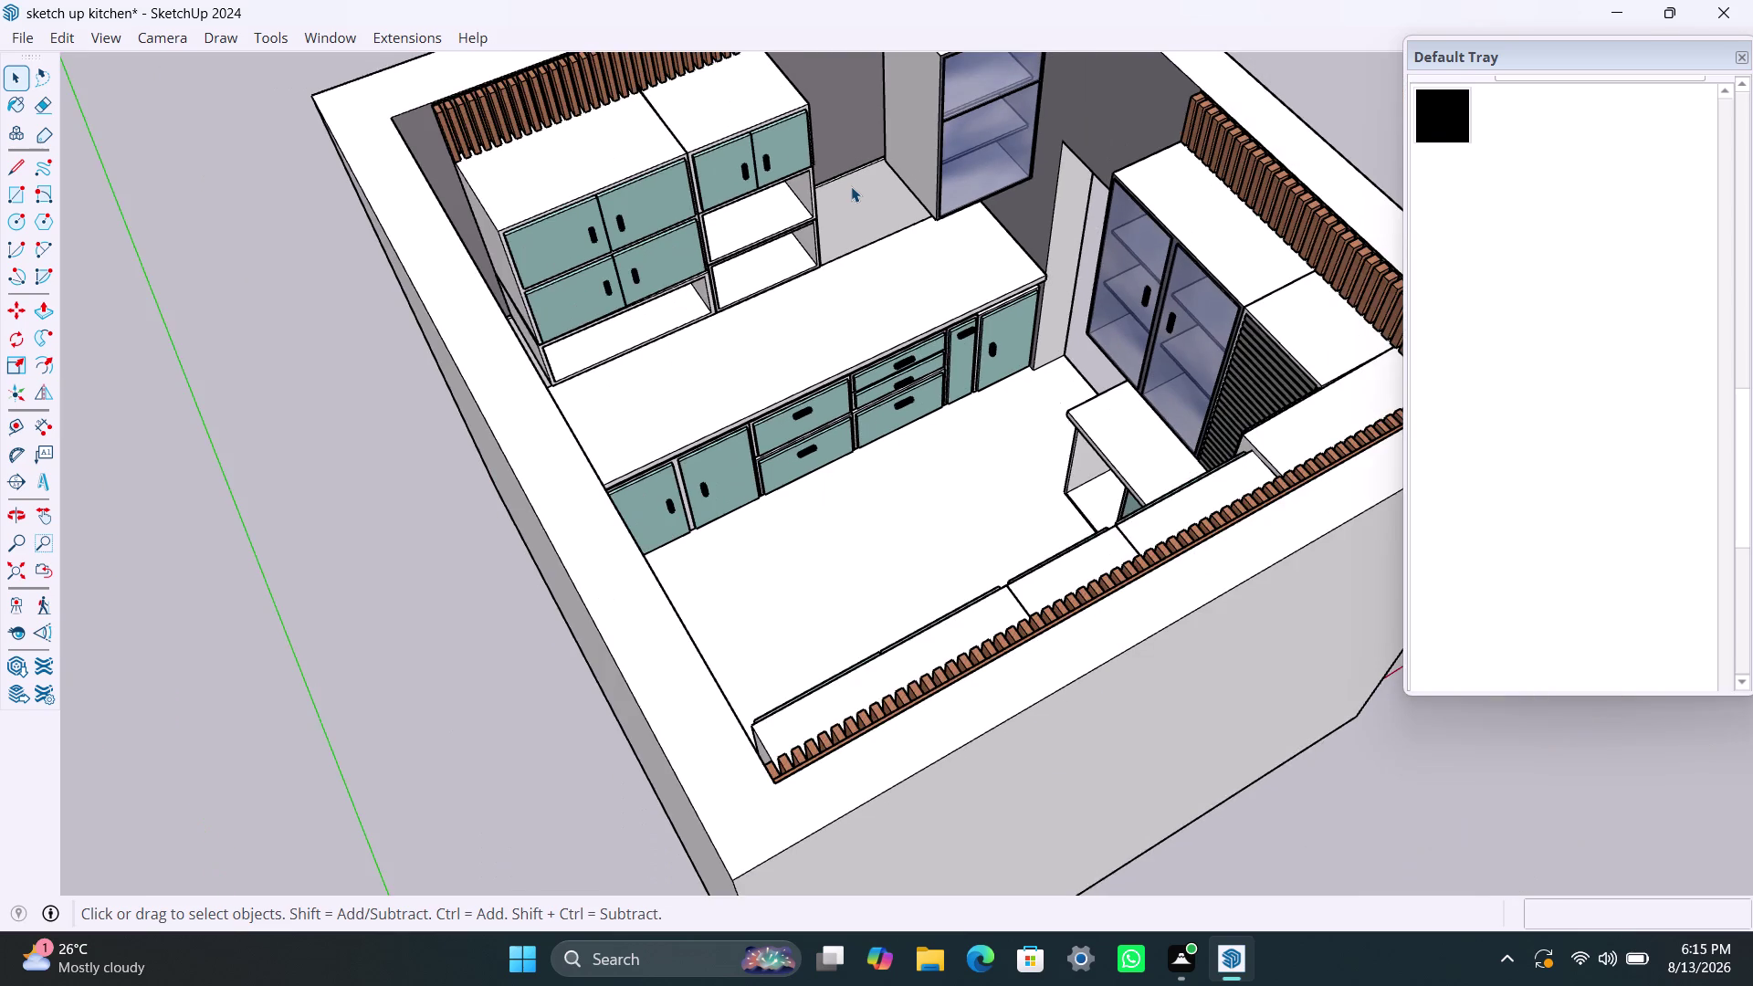
scroll(down, 3)
scroll(up, 3)
scroll(up, 3)
scroll(down, 3)
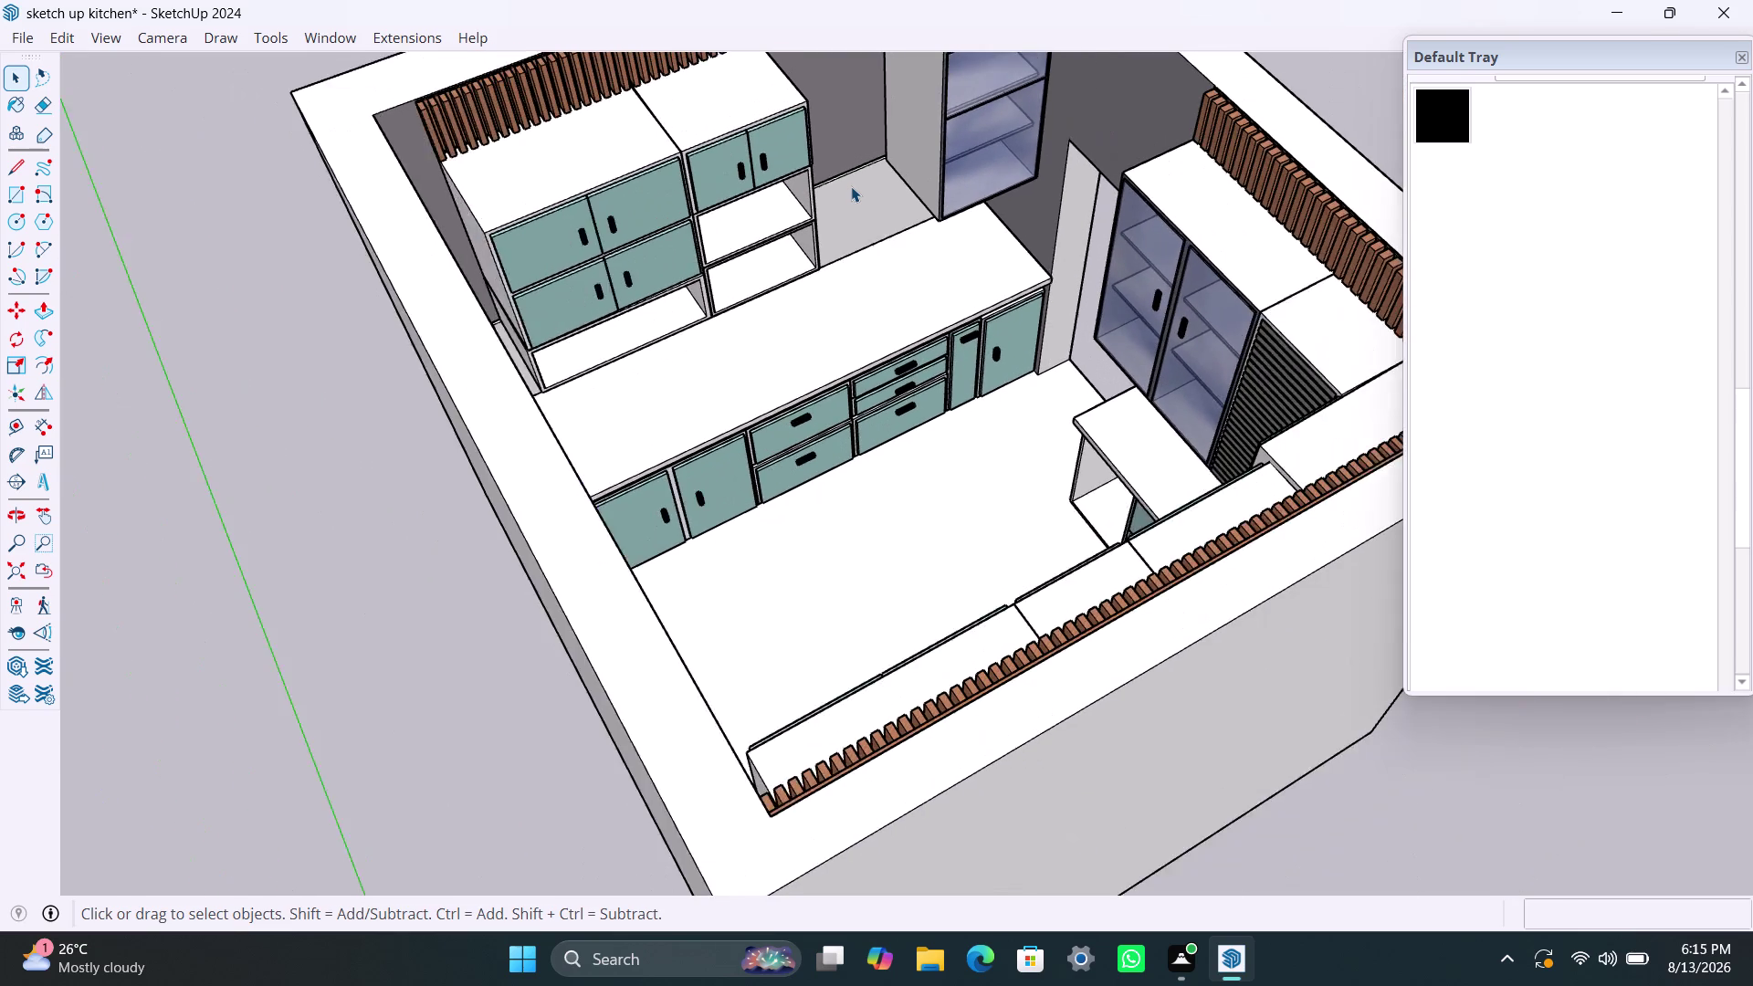
scroll(up, 3)
scroll(up, 3)
scroll(down, 3)
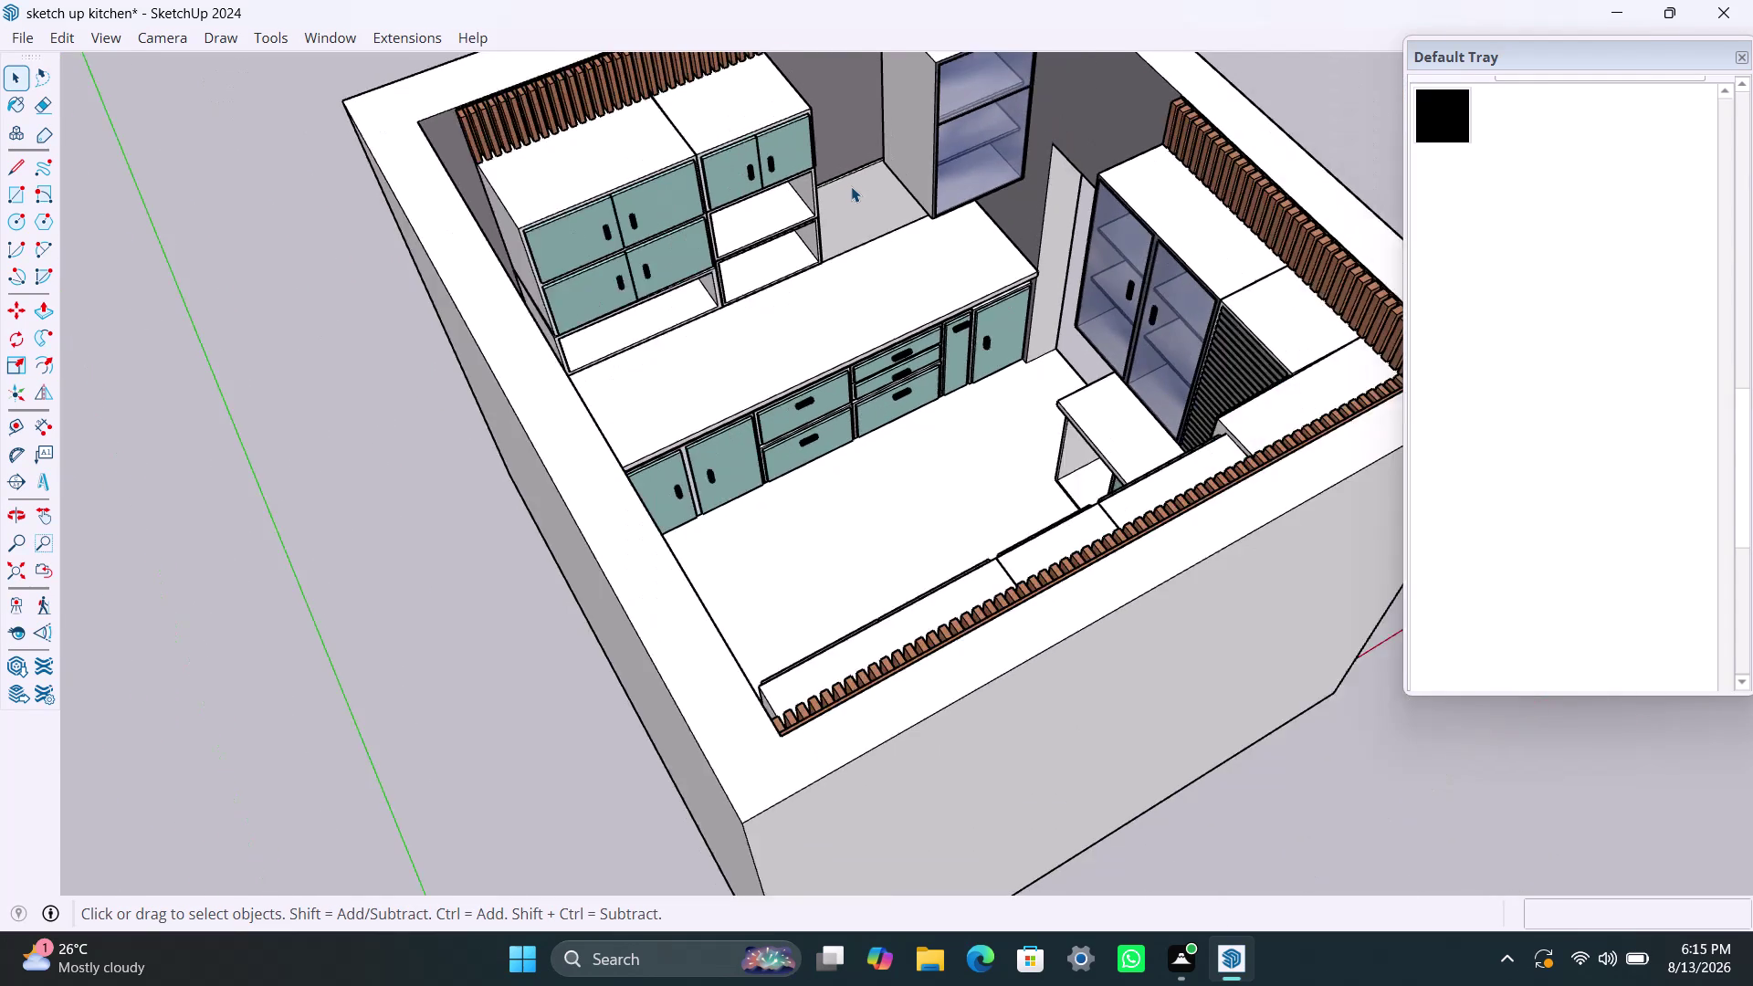
scroll(down, 3)
scroll(down, 3)
scroll(up, 3)
scroll(down, 3)
scroll(up, 3)
scroll(down, 3)
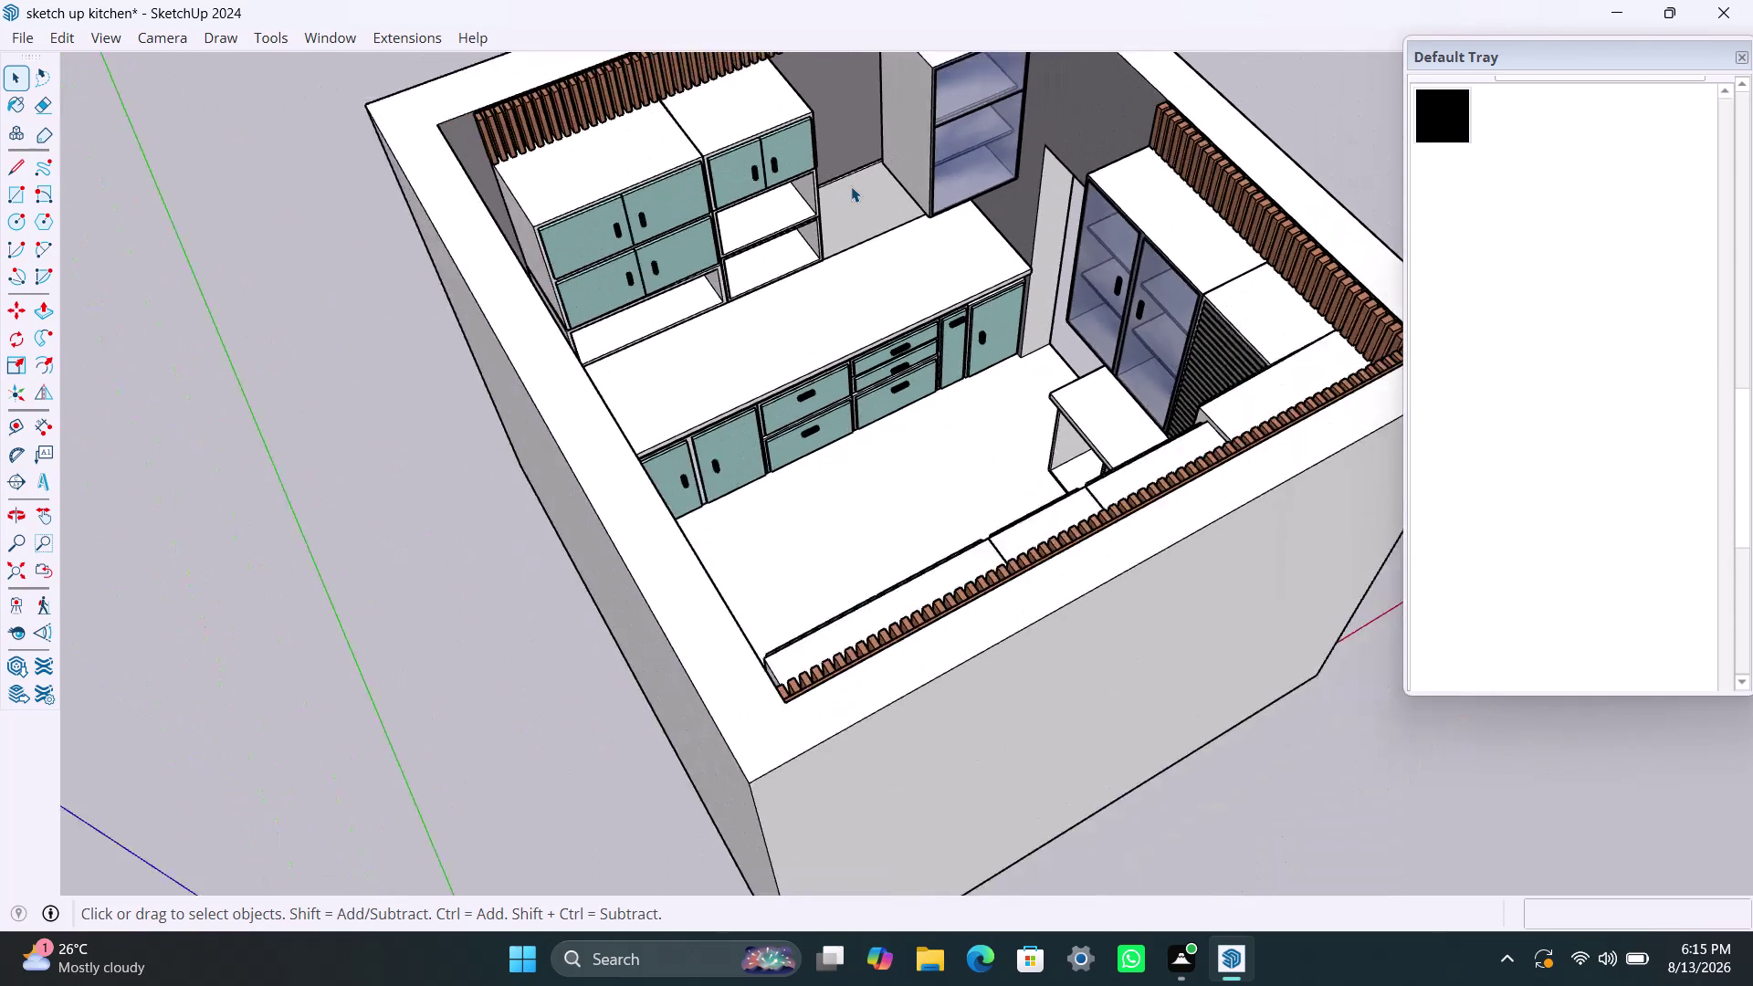
scroll(up, 3)
scroll(down, 3)
scroll(down, 3)
scroll(down, 3)
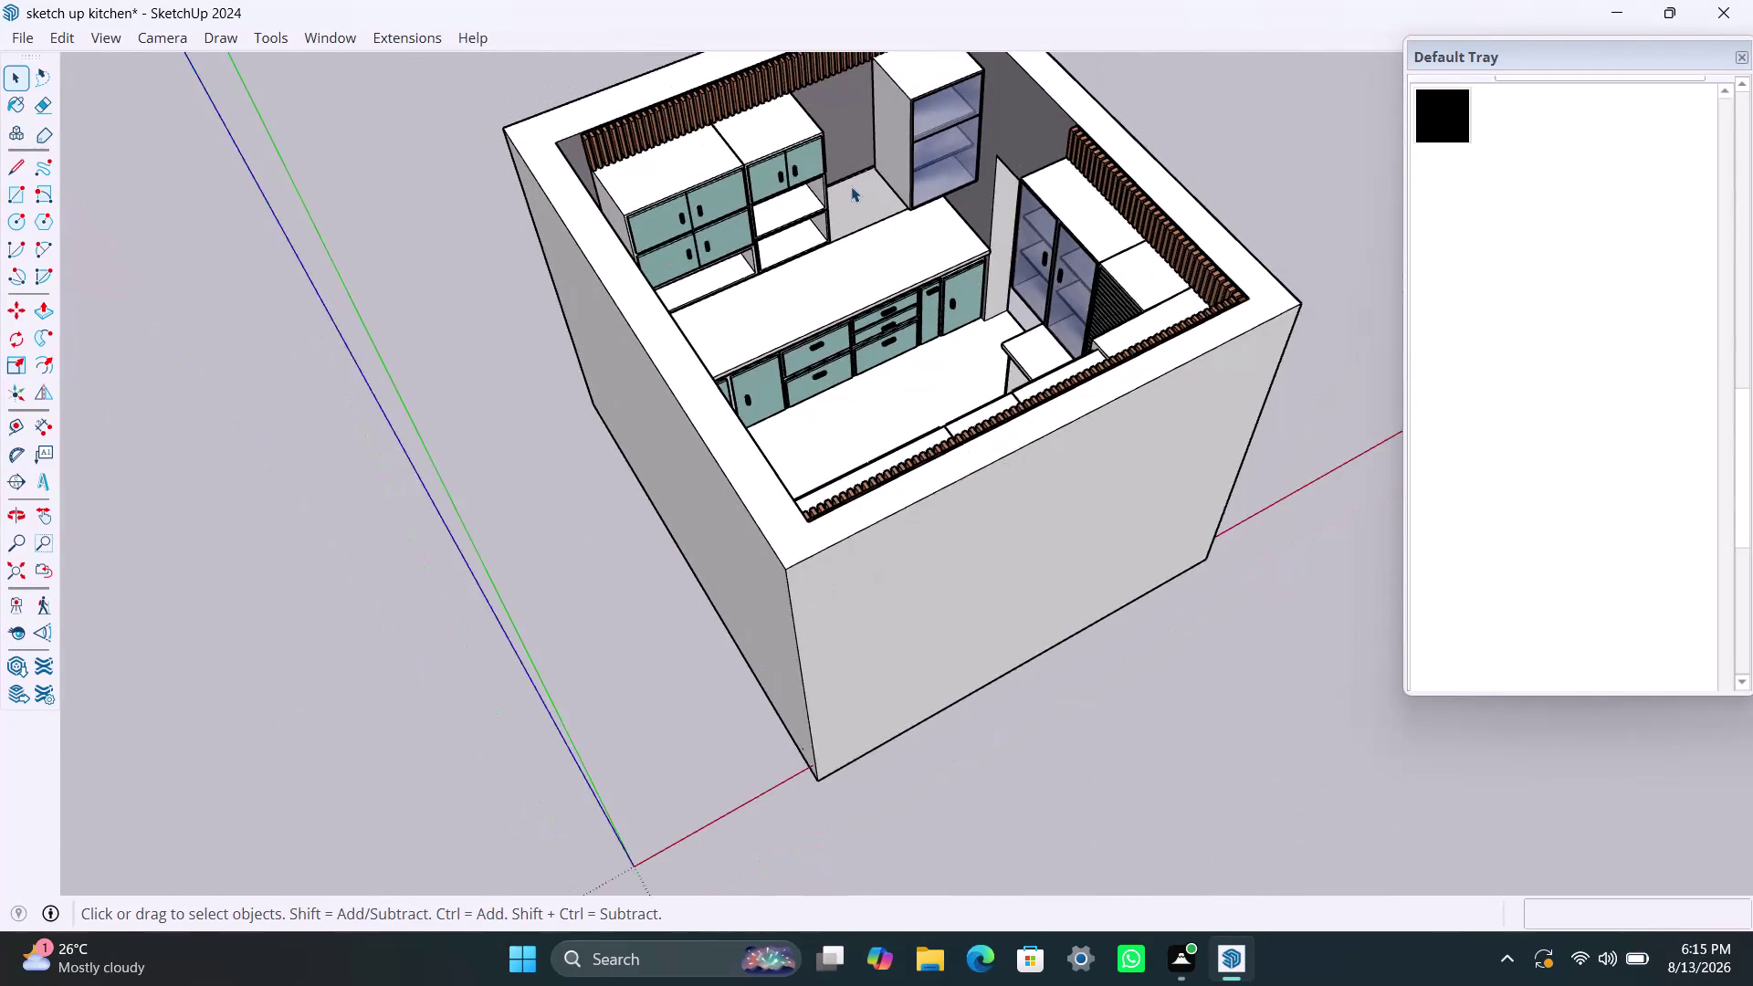
scroll(up, 3)
scroll(down, 3)
scroll(up, 3)
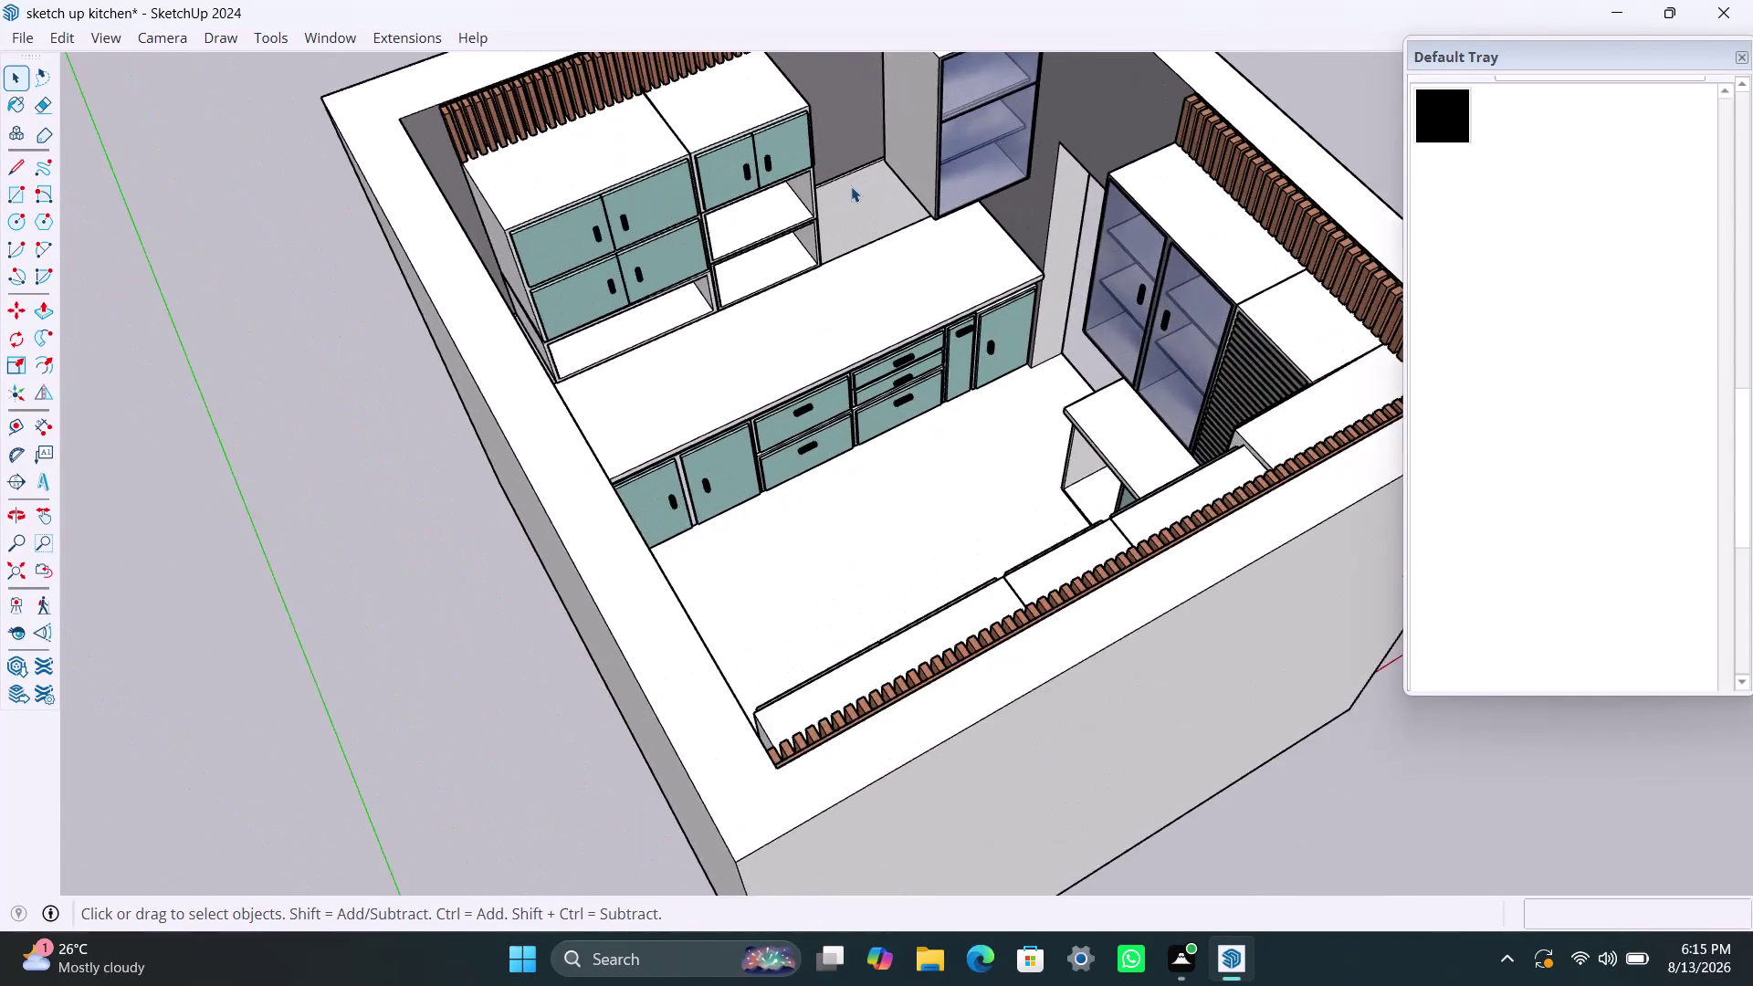
scroll(down, 3)
scroll(up, 3)
scroll(down, 3)
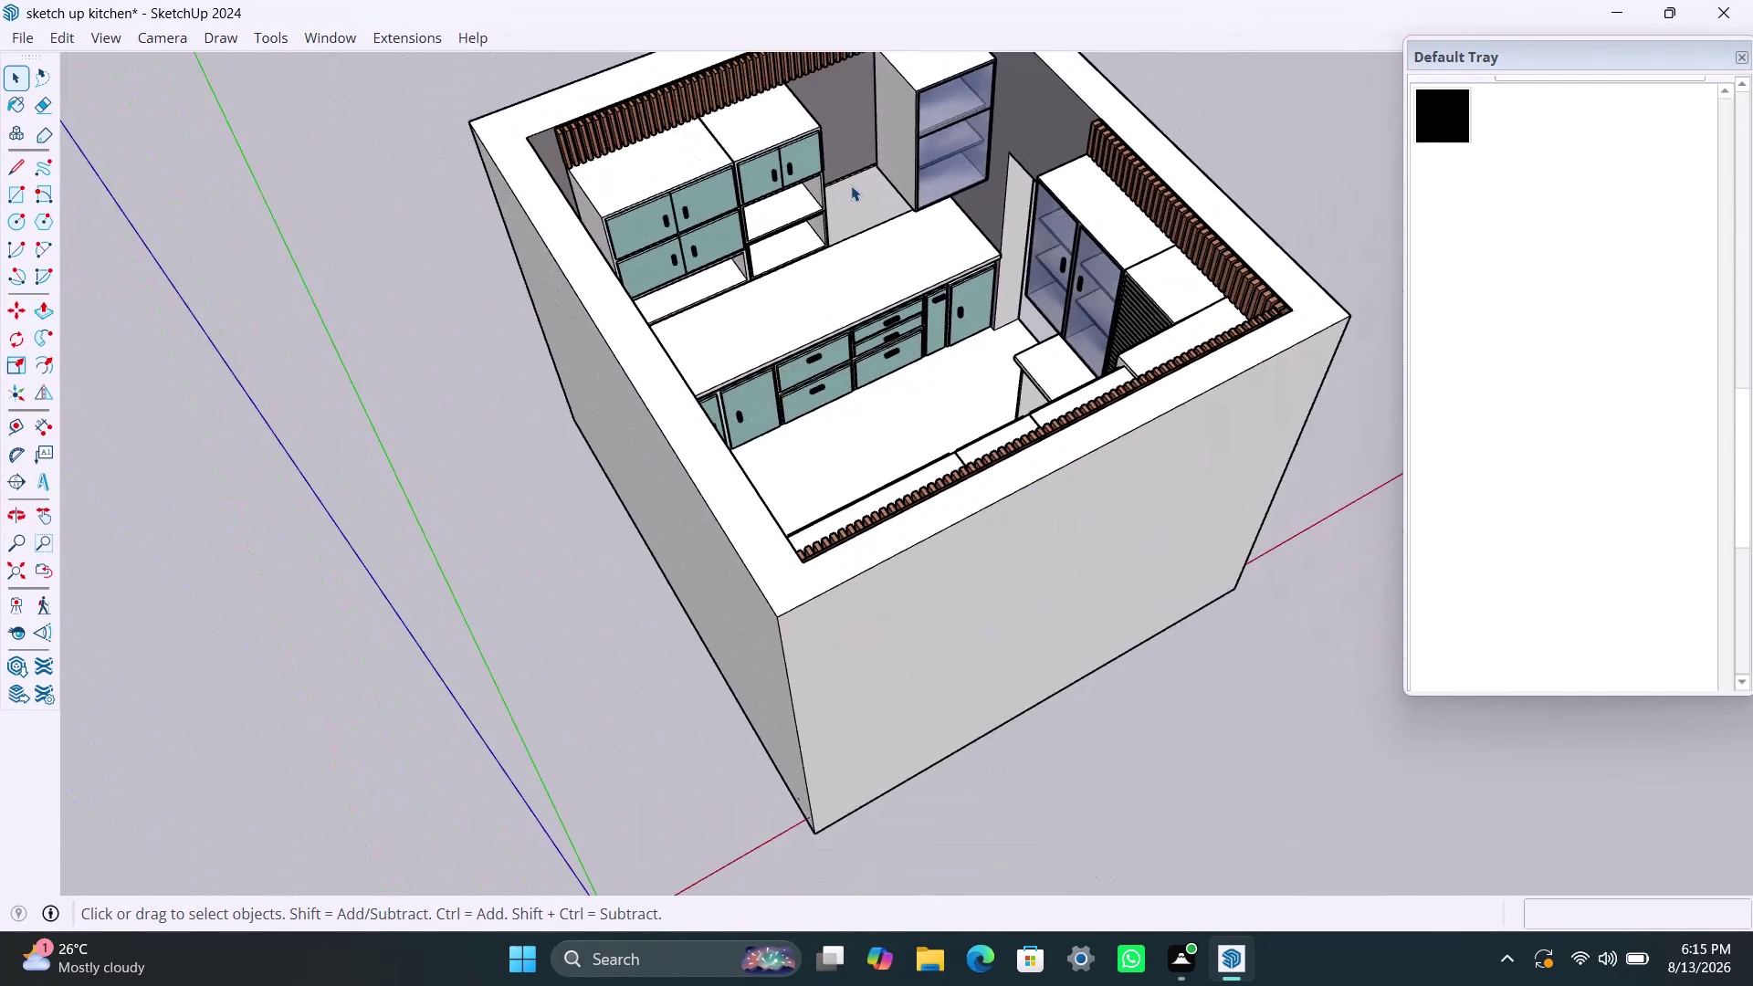
scroll(down, 3)
scroll(down, 3)
scroll(up, 3)
scroll(down, 3)
scroll(up, 3)
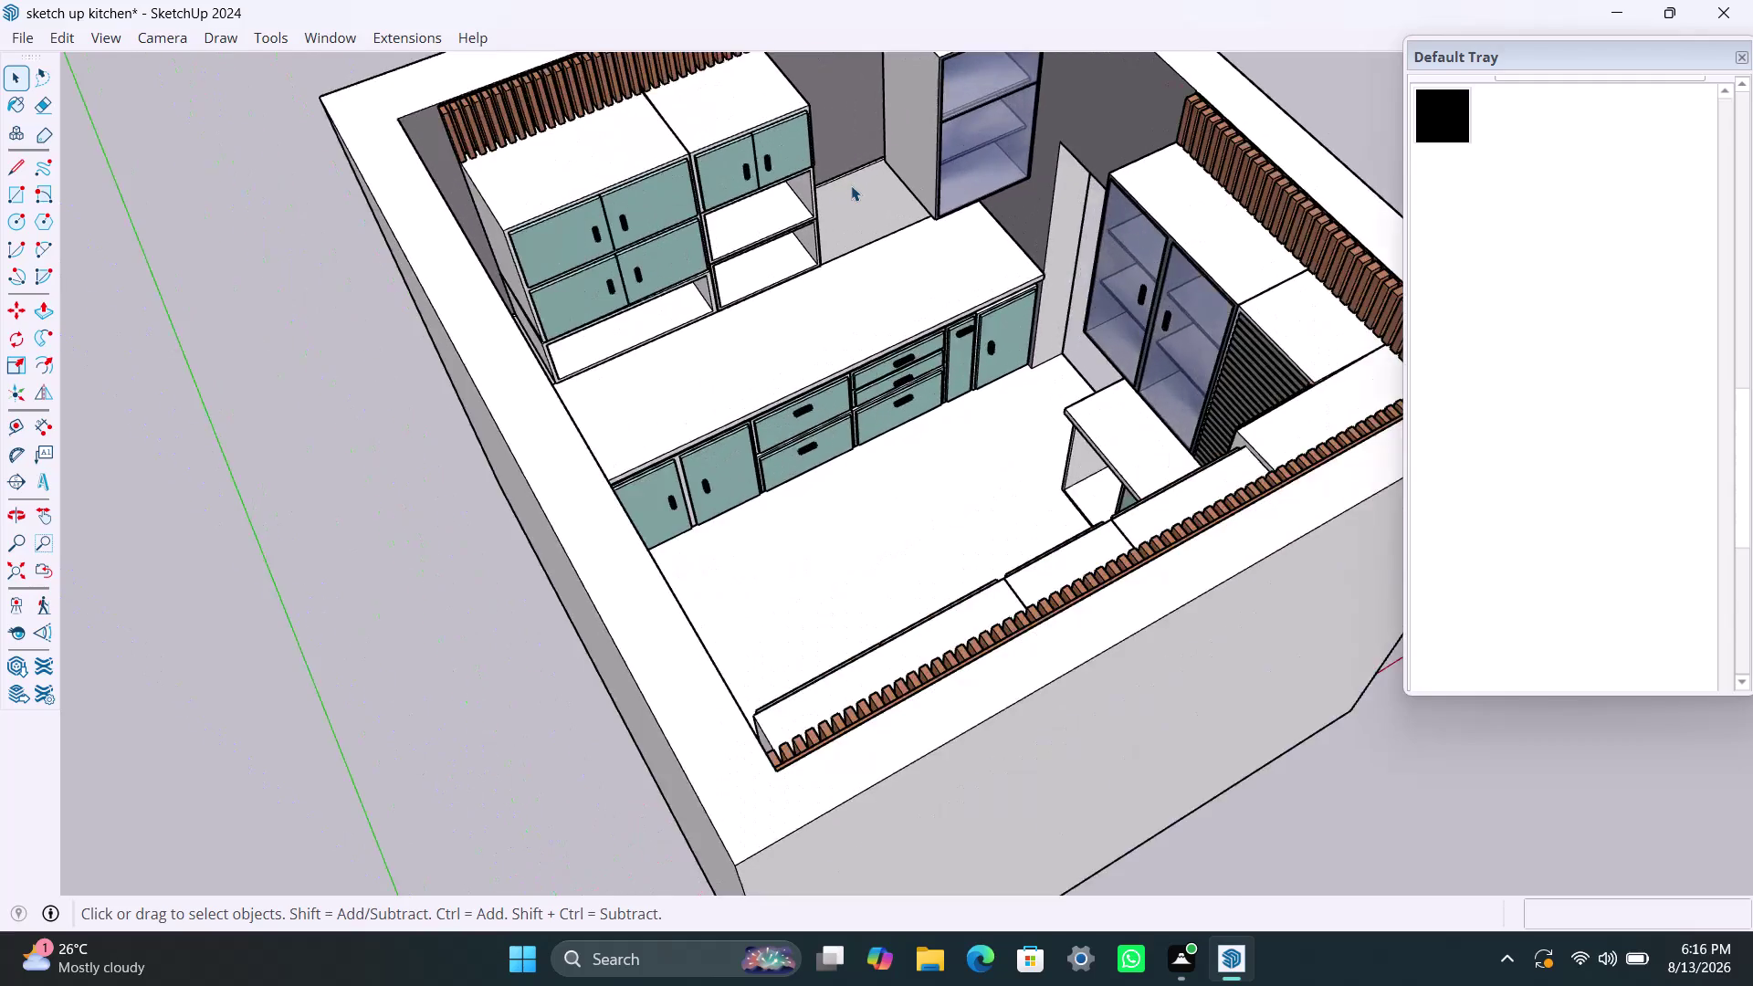
scroll(down, 3)
scroll(up, 3)
scroll(down, 3)
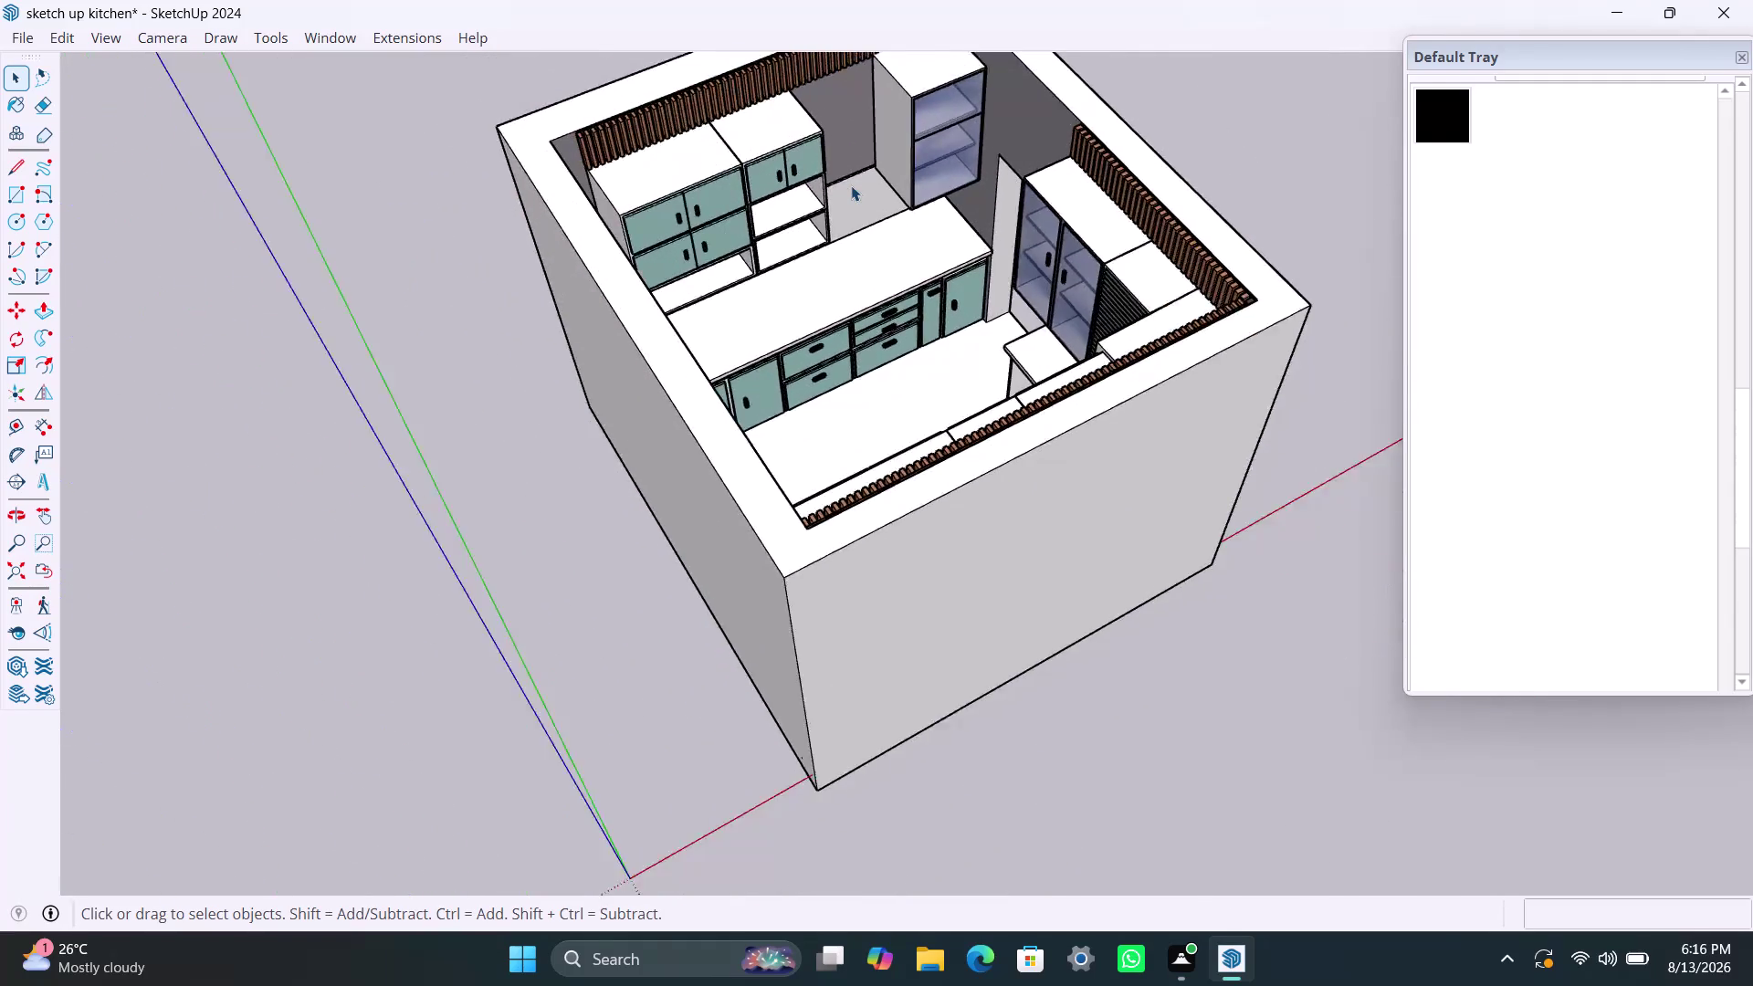
scroll(up, 3)
scroll(down, 3)
scroll(up, 3)
scroll(down, 3)
scroll(up, 3)
scroll(down, 3)
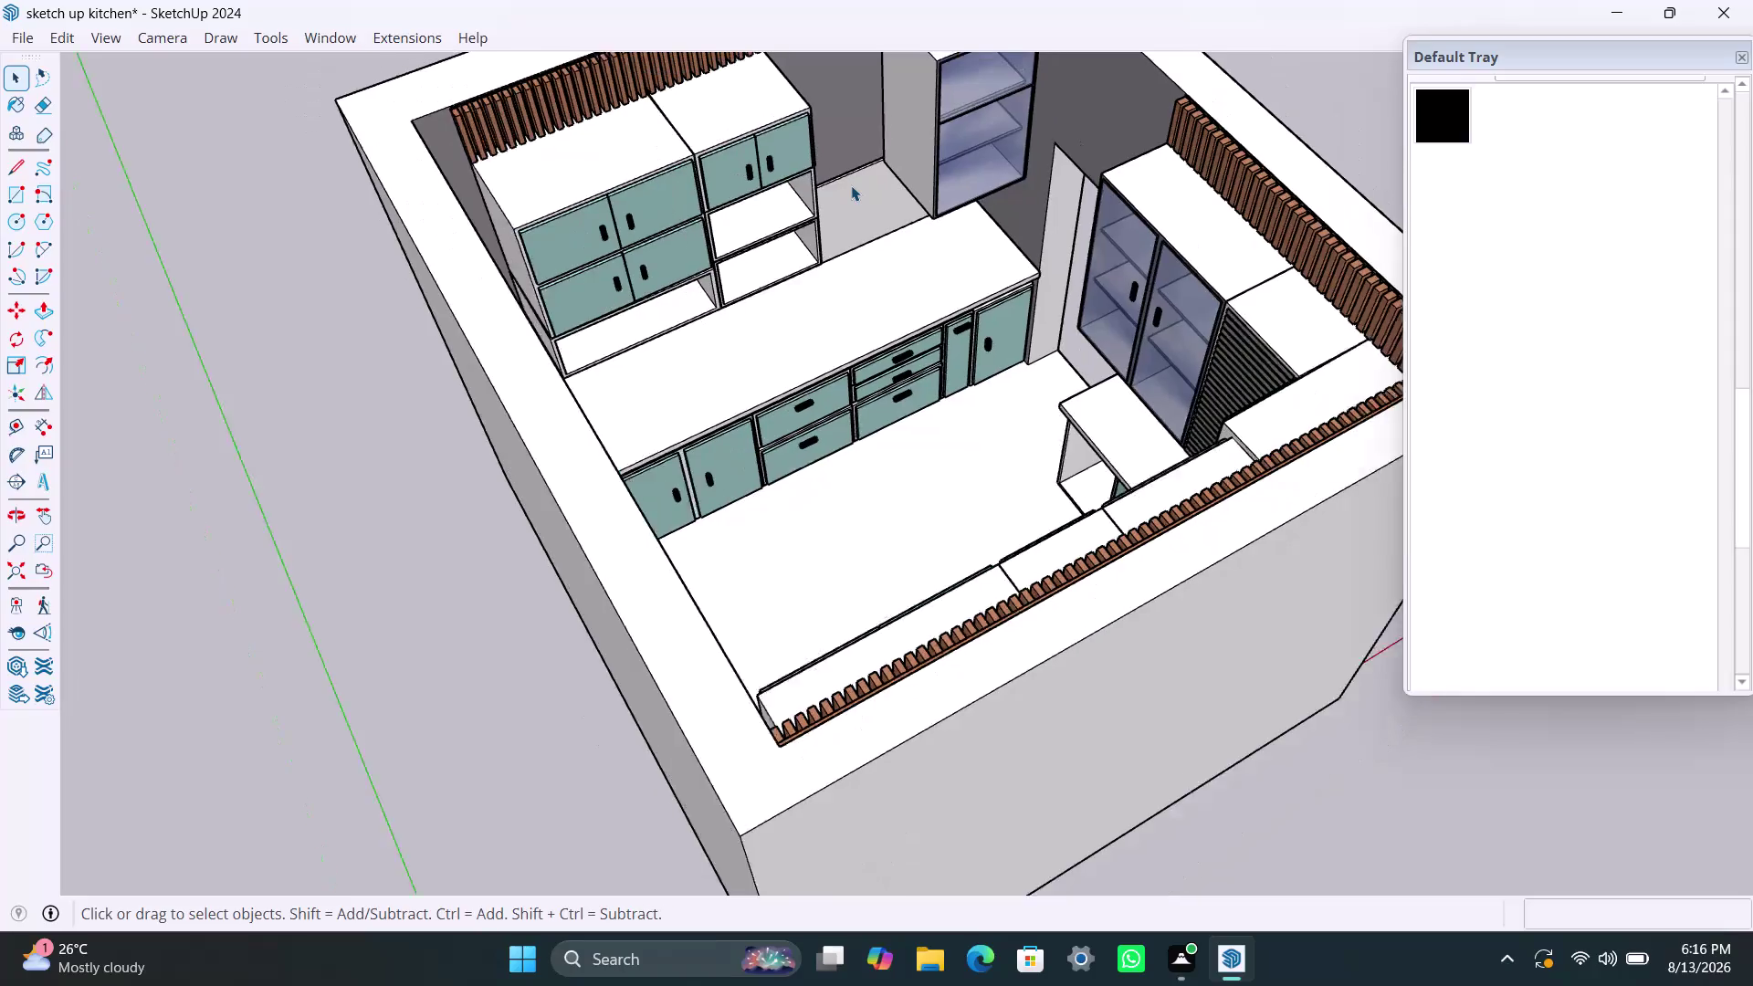
scroll(down, 3)
scroll(up, 3)
scroll(down, 3)
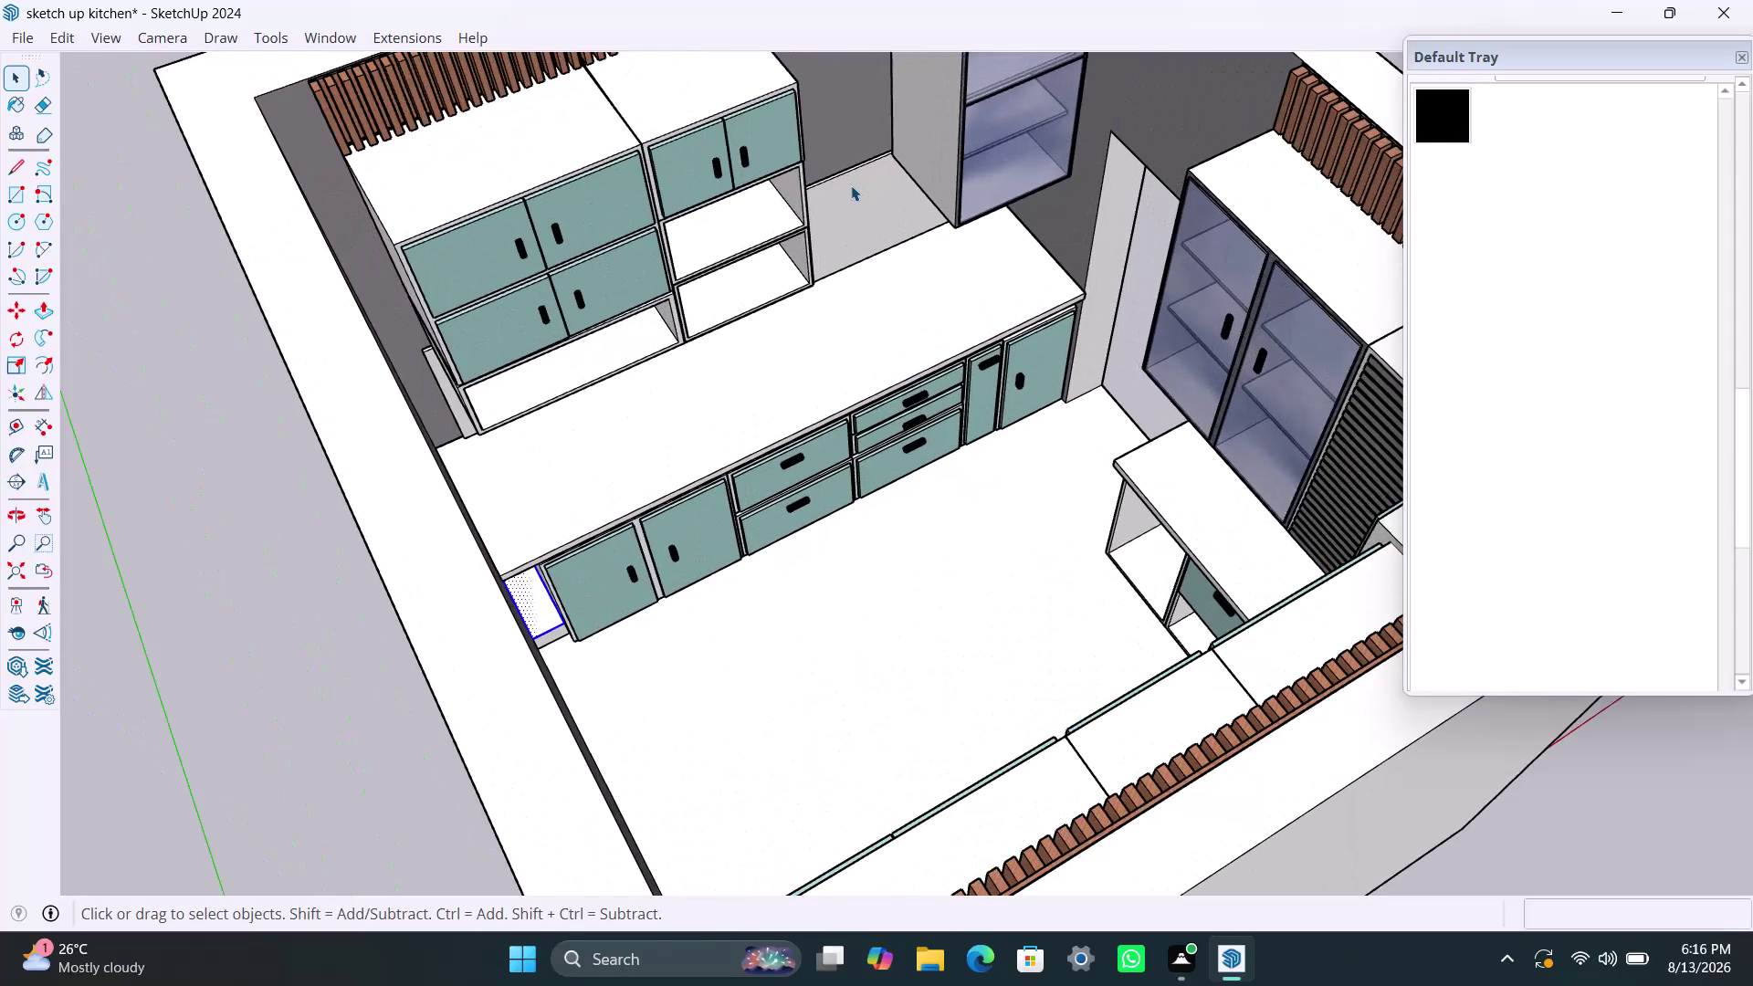
scroll(down, 3)
scroll(up, 3)
scroll(down, 3)
scroll(up, 3)
scroll(down, 3)
scroll(up, 3)
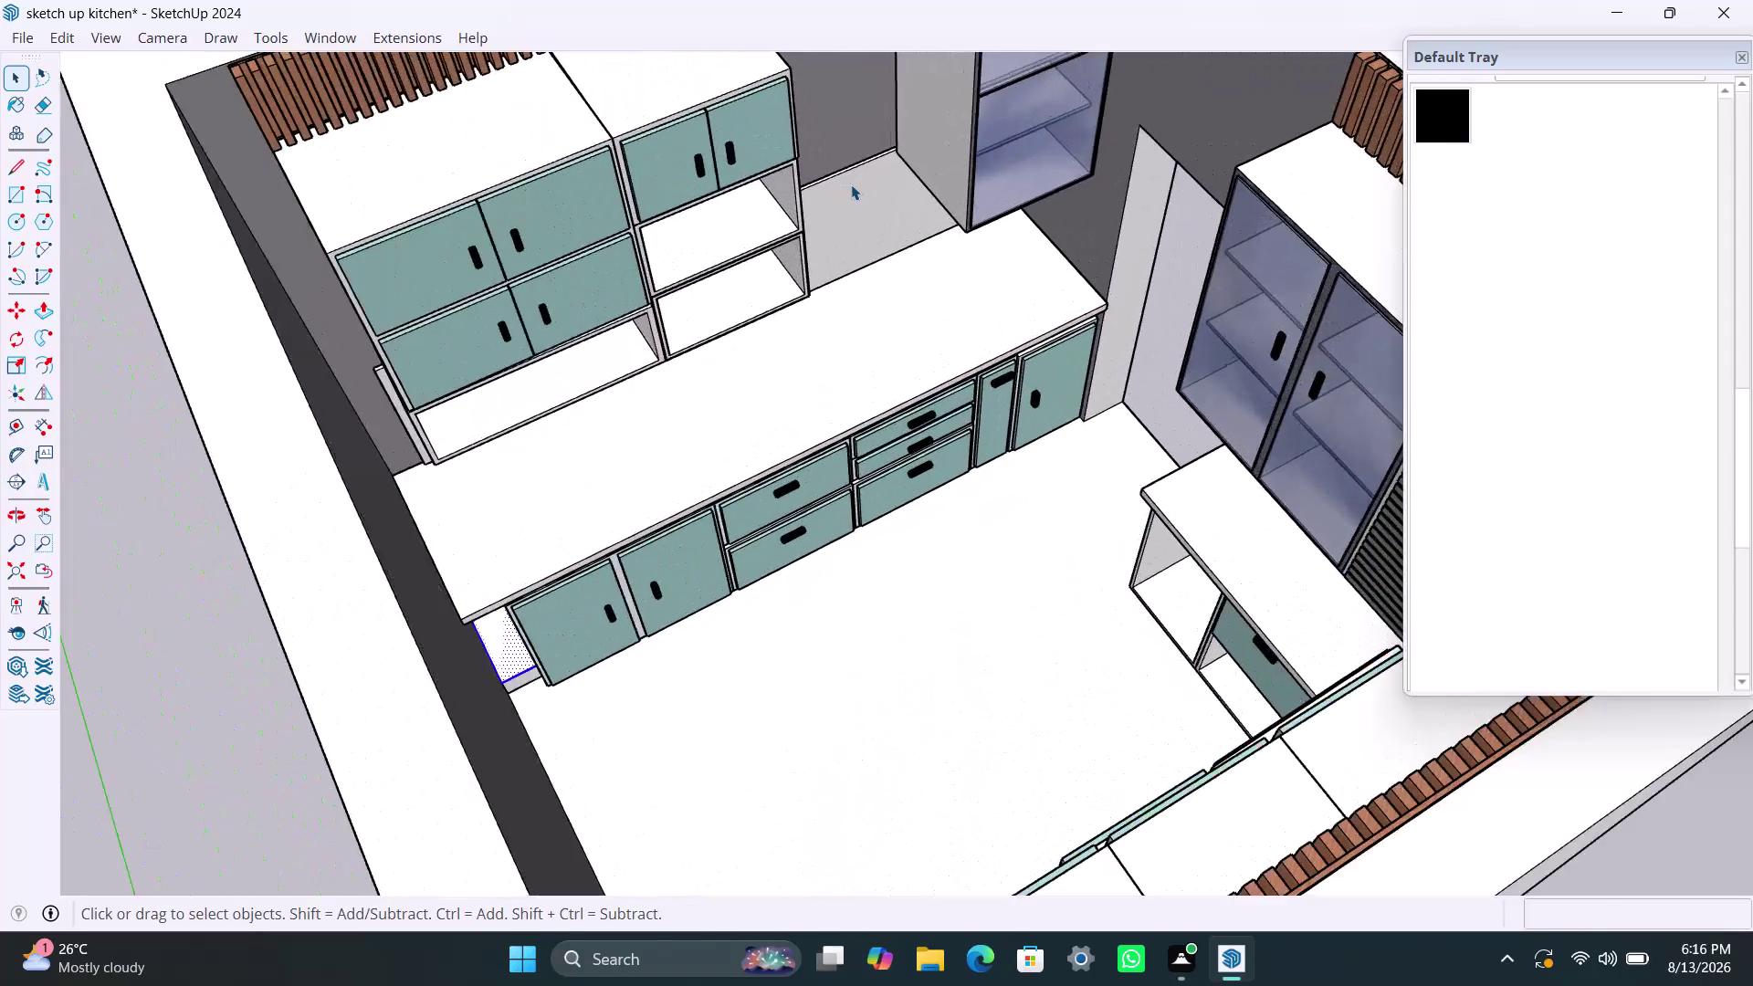
scroll(down, 3)
scroll(up, 3)
scroll(down, 3)
scroll(up, 3)
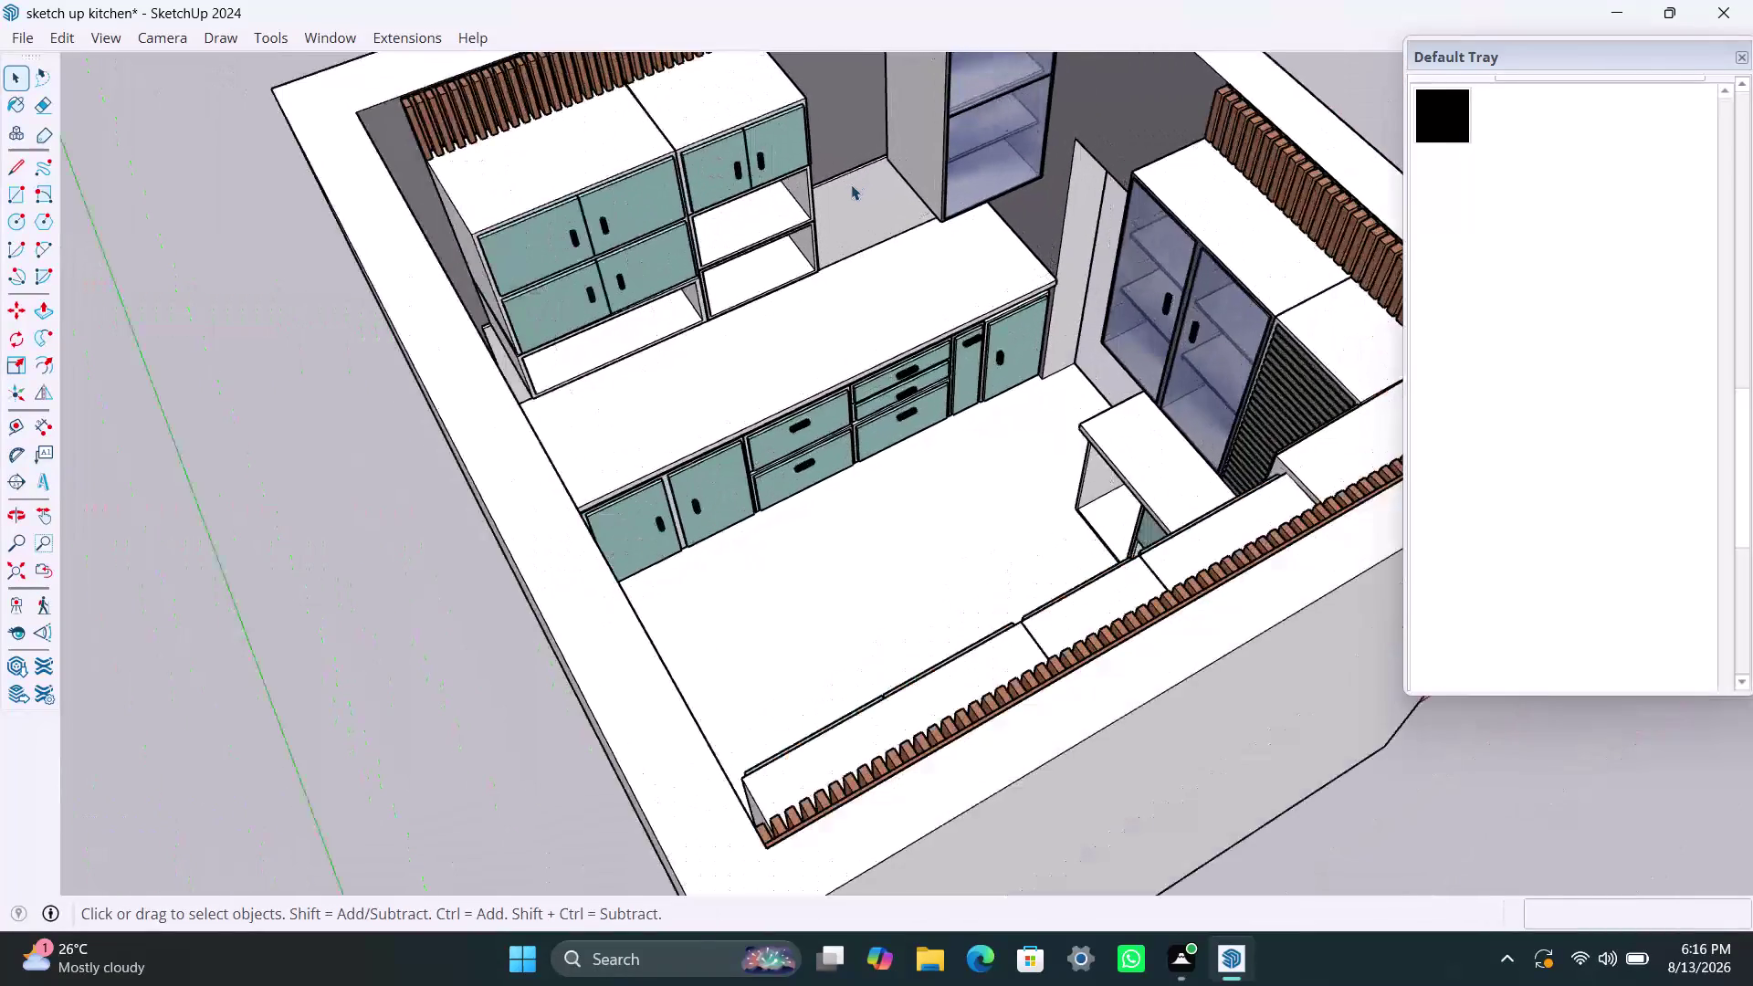
scroll(up, 3)
scroll(down, 3)
scroll(down, 3)
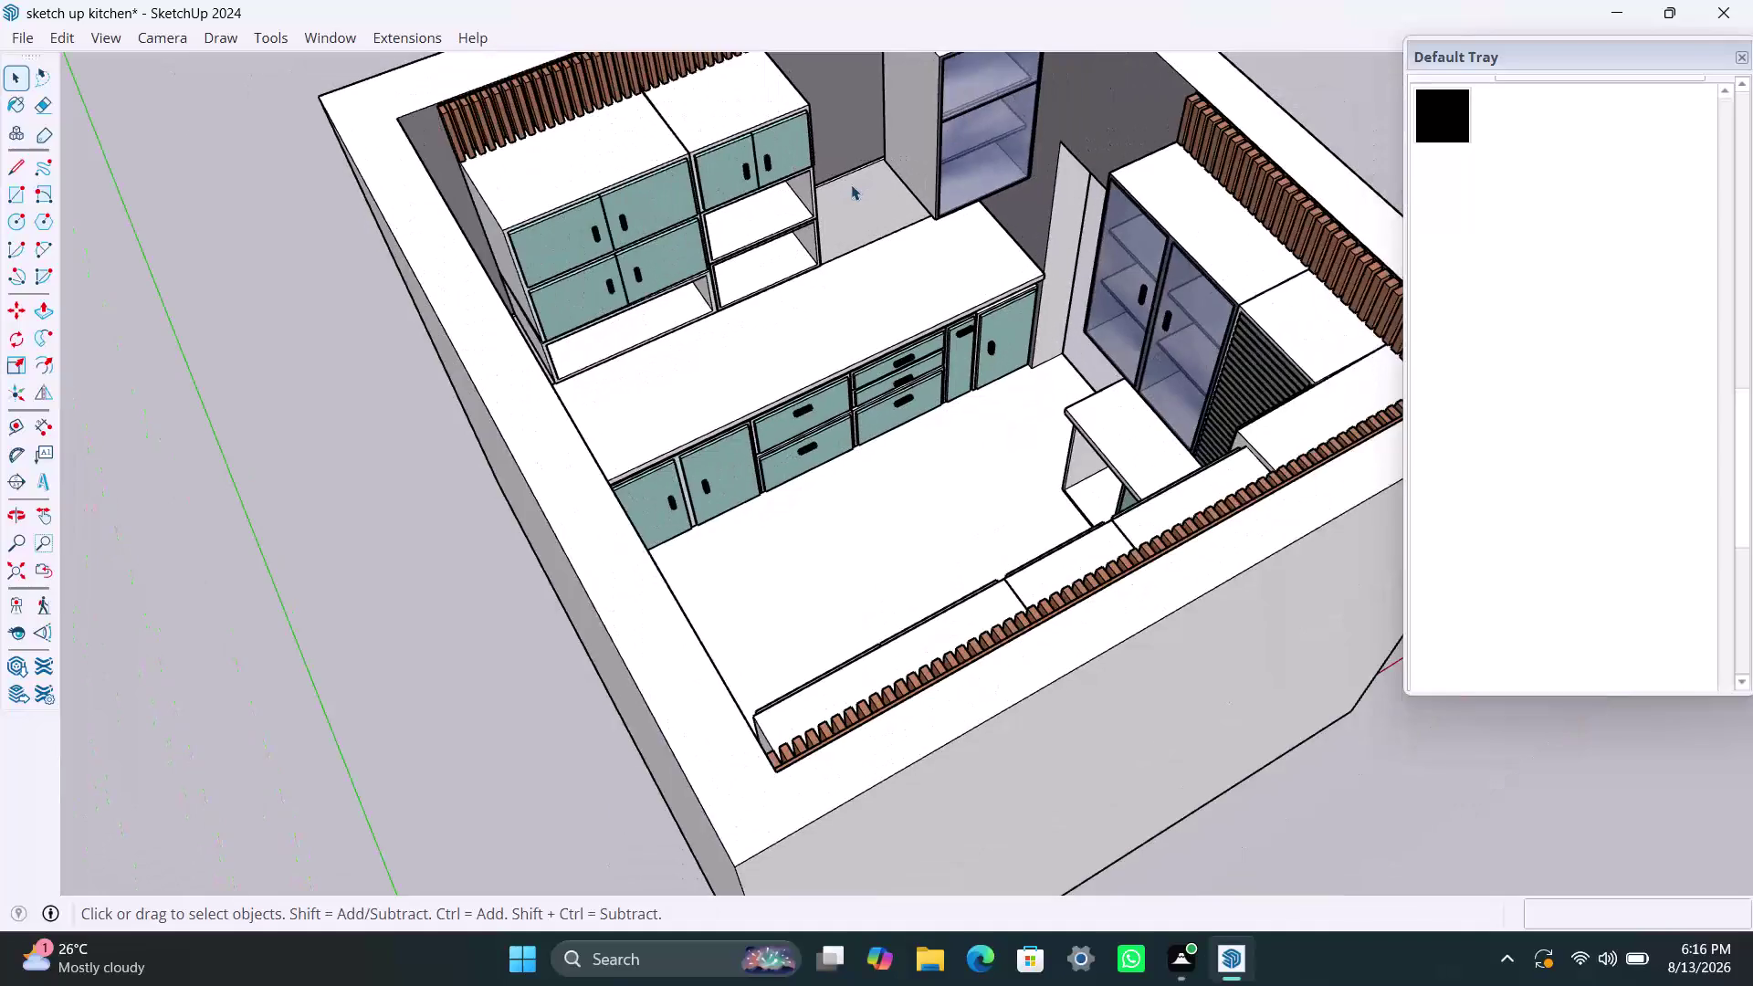
scroll(down, 3)
scroll(up, 3)
scroll(down, 3)
scroll(up, 3)
scroll(down, 3)
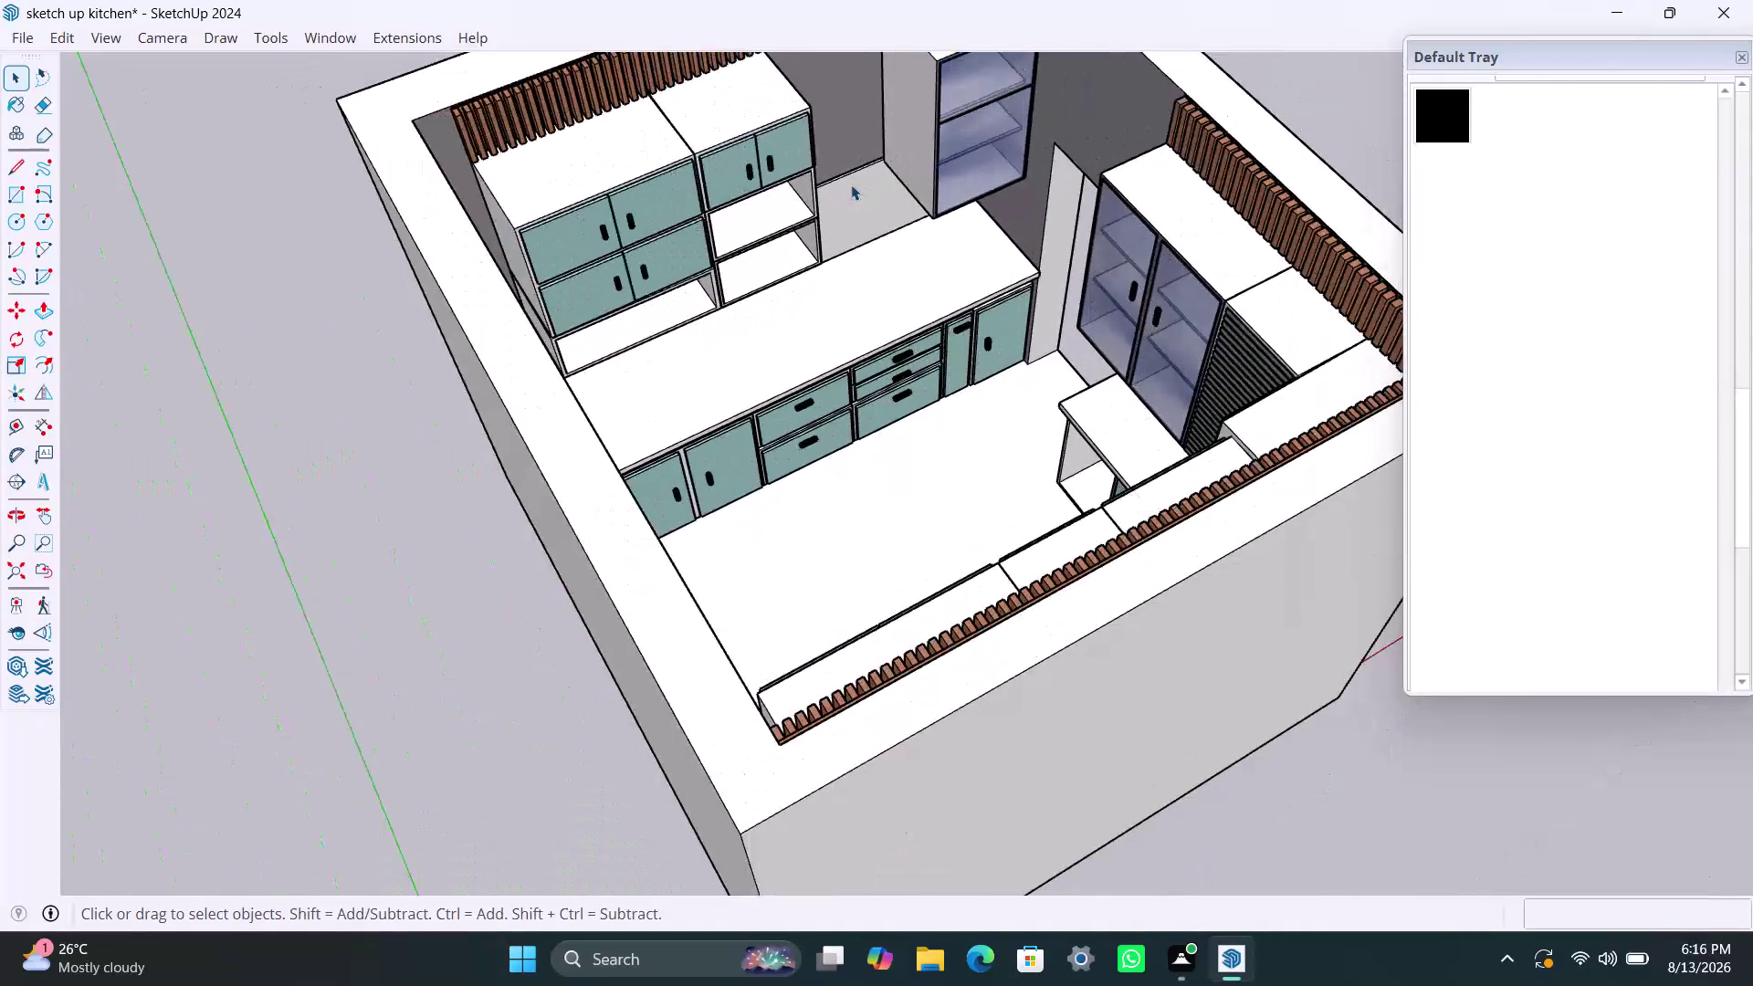
scroll(up, 3)
scroll(down, 3)
scroll(up, 3)
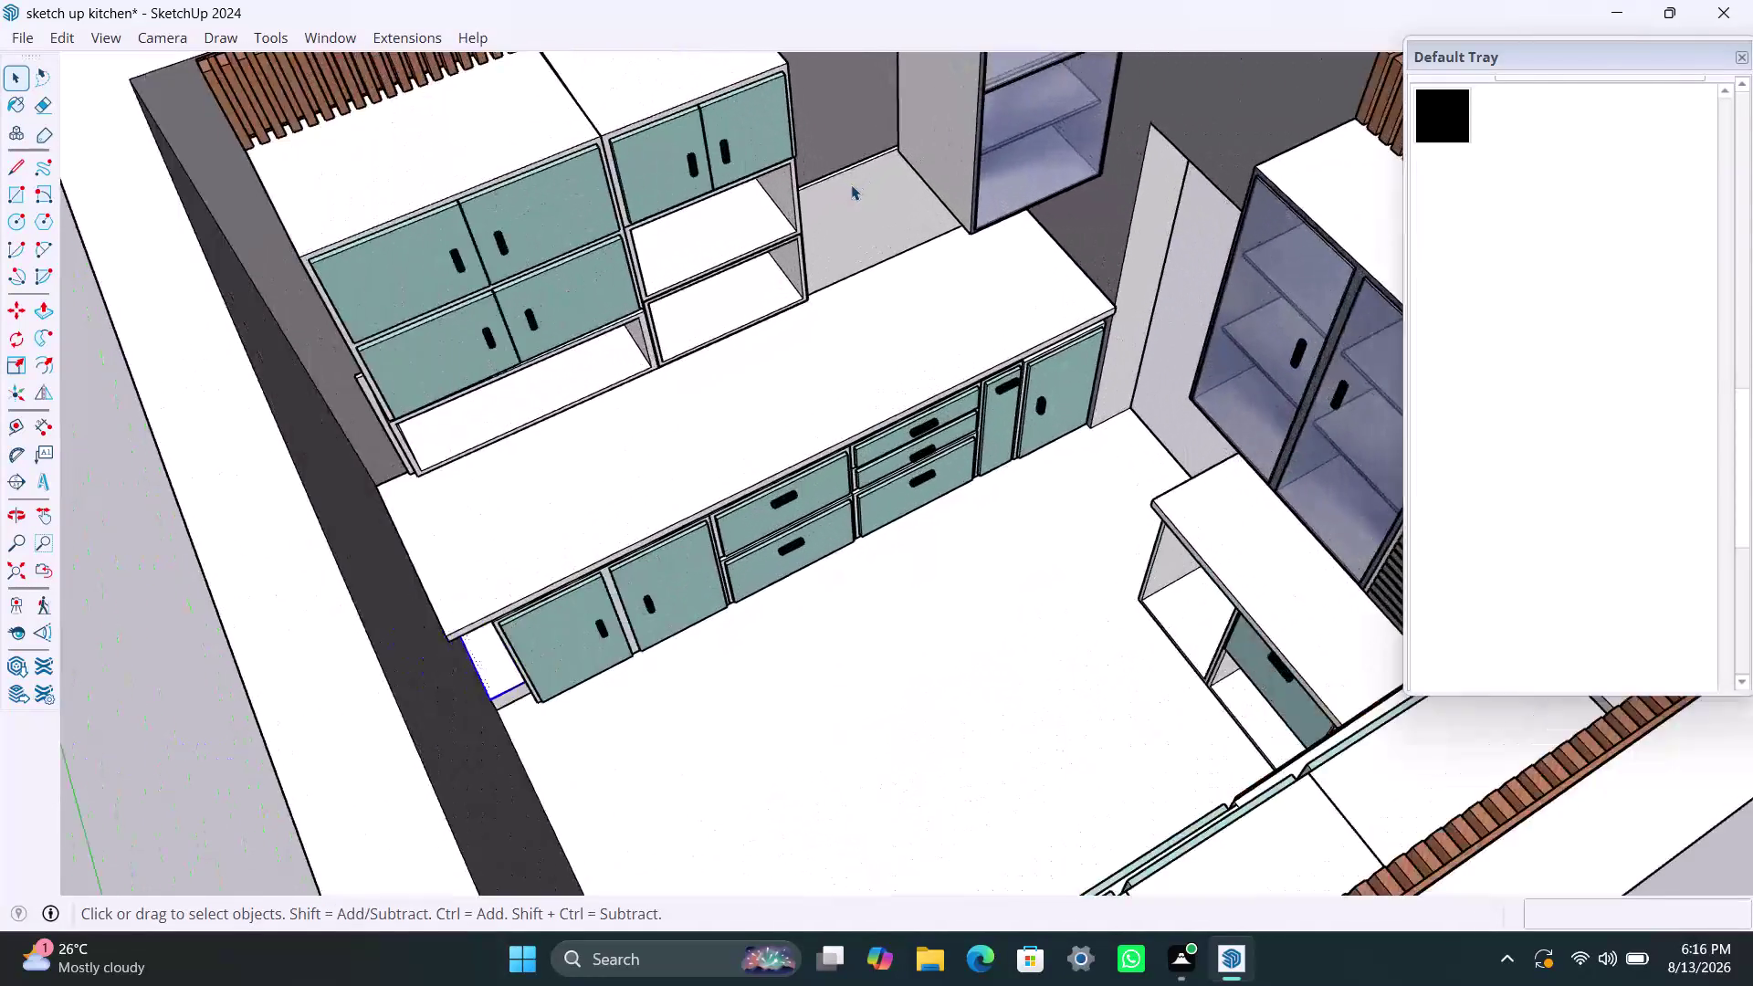
scroll(down, 3)
scroll(up, 3)
scroll(down, 3)
scroll(down, 3)
scroll(down, 3)
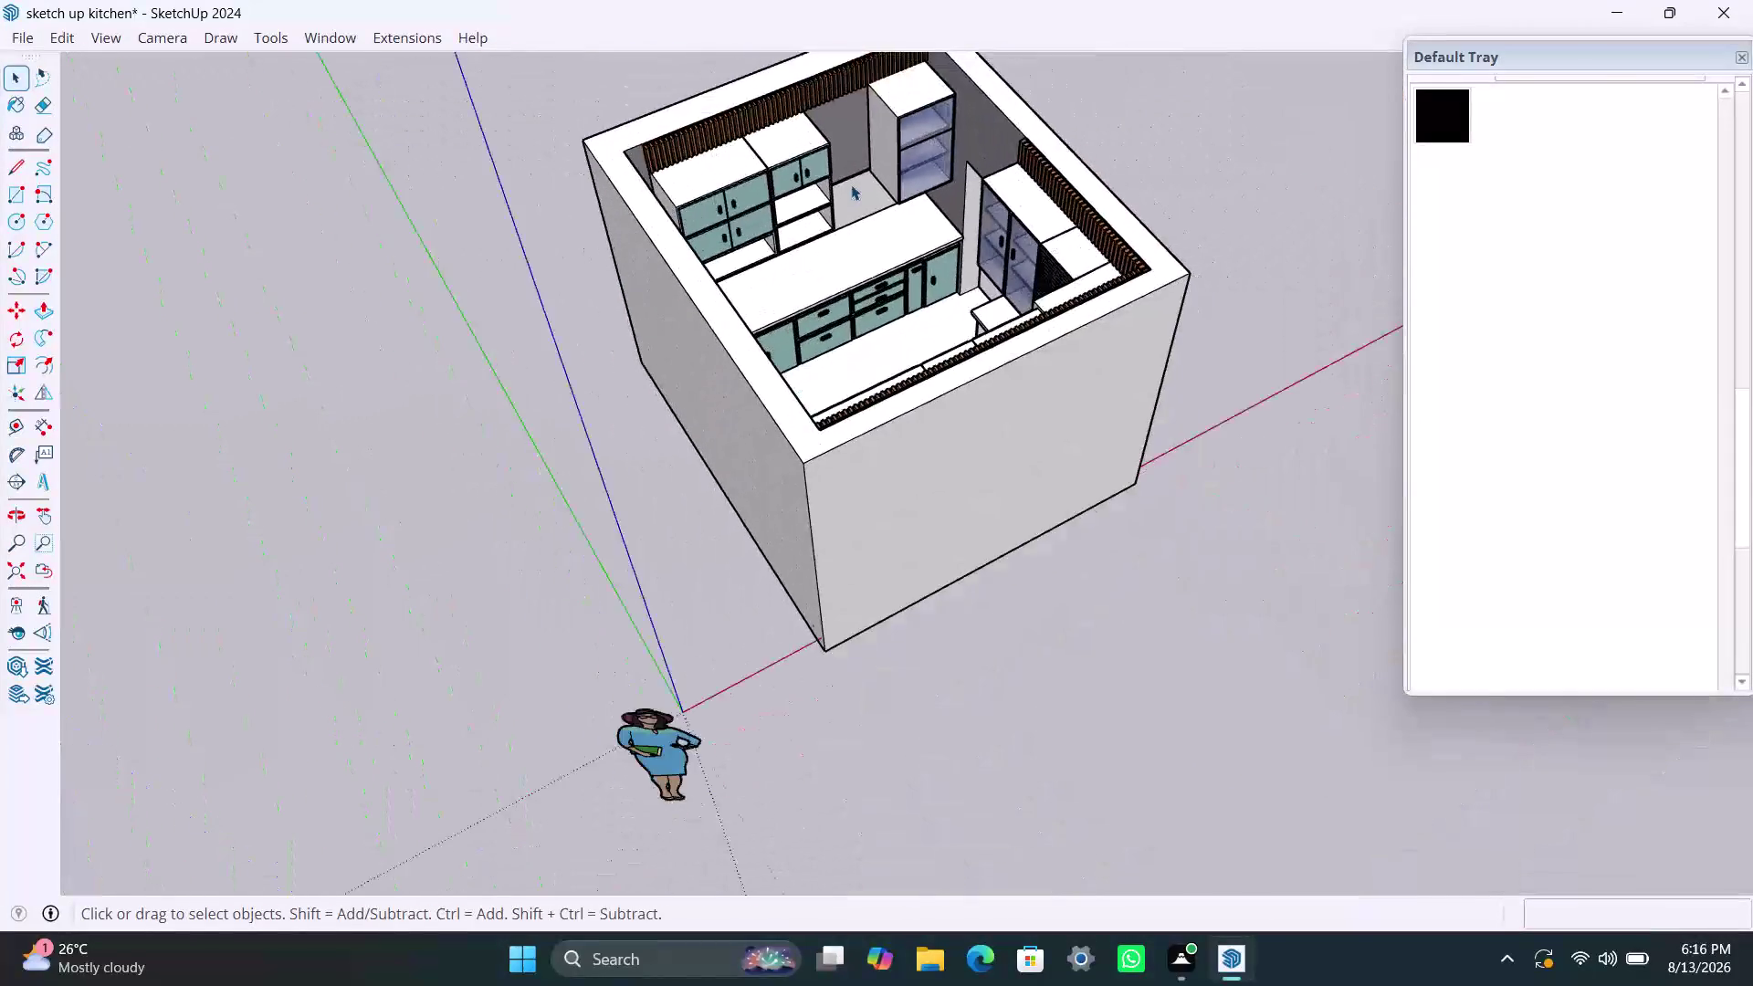
scroll(up, 3)
scroll(down, 3)
scroll(down, 3)
scroll(up, 3)
scroll(up, 3)
scroll(up, 3)
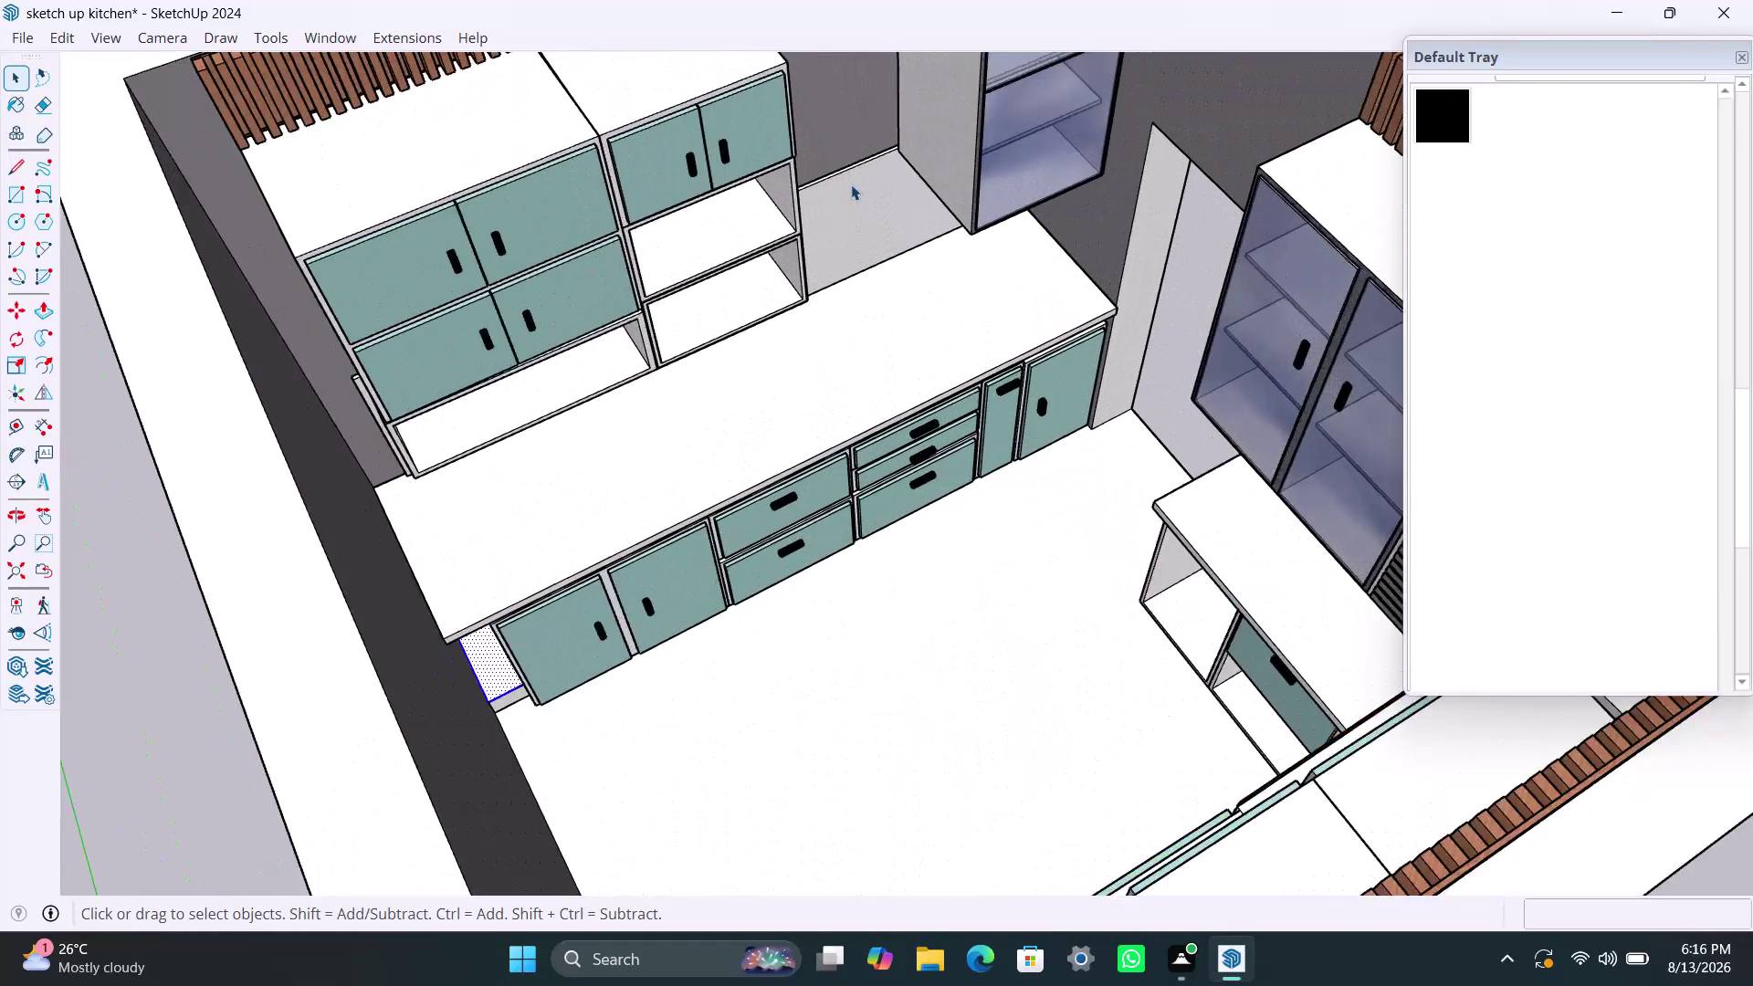
scroll(up, 3)
scroll(down, 3)
scroll(down, 3)
scroll(down, 3)
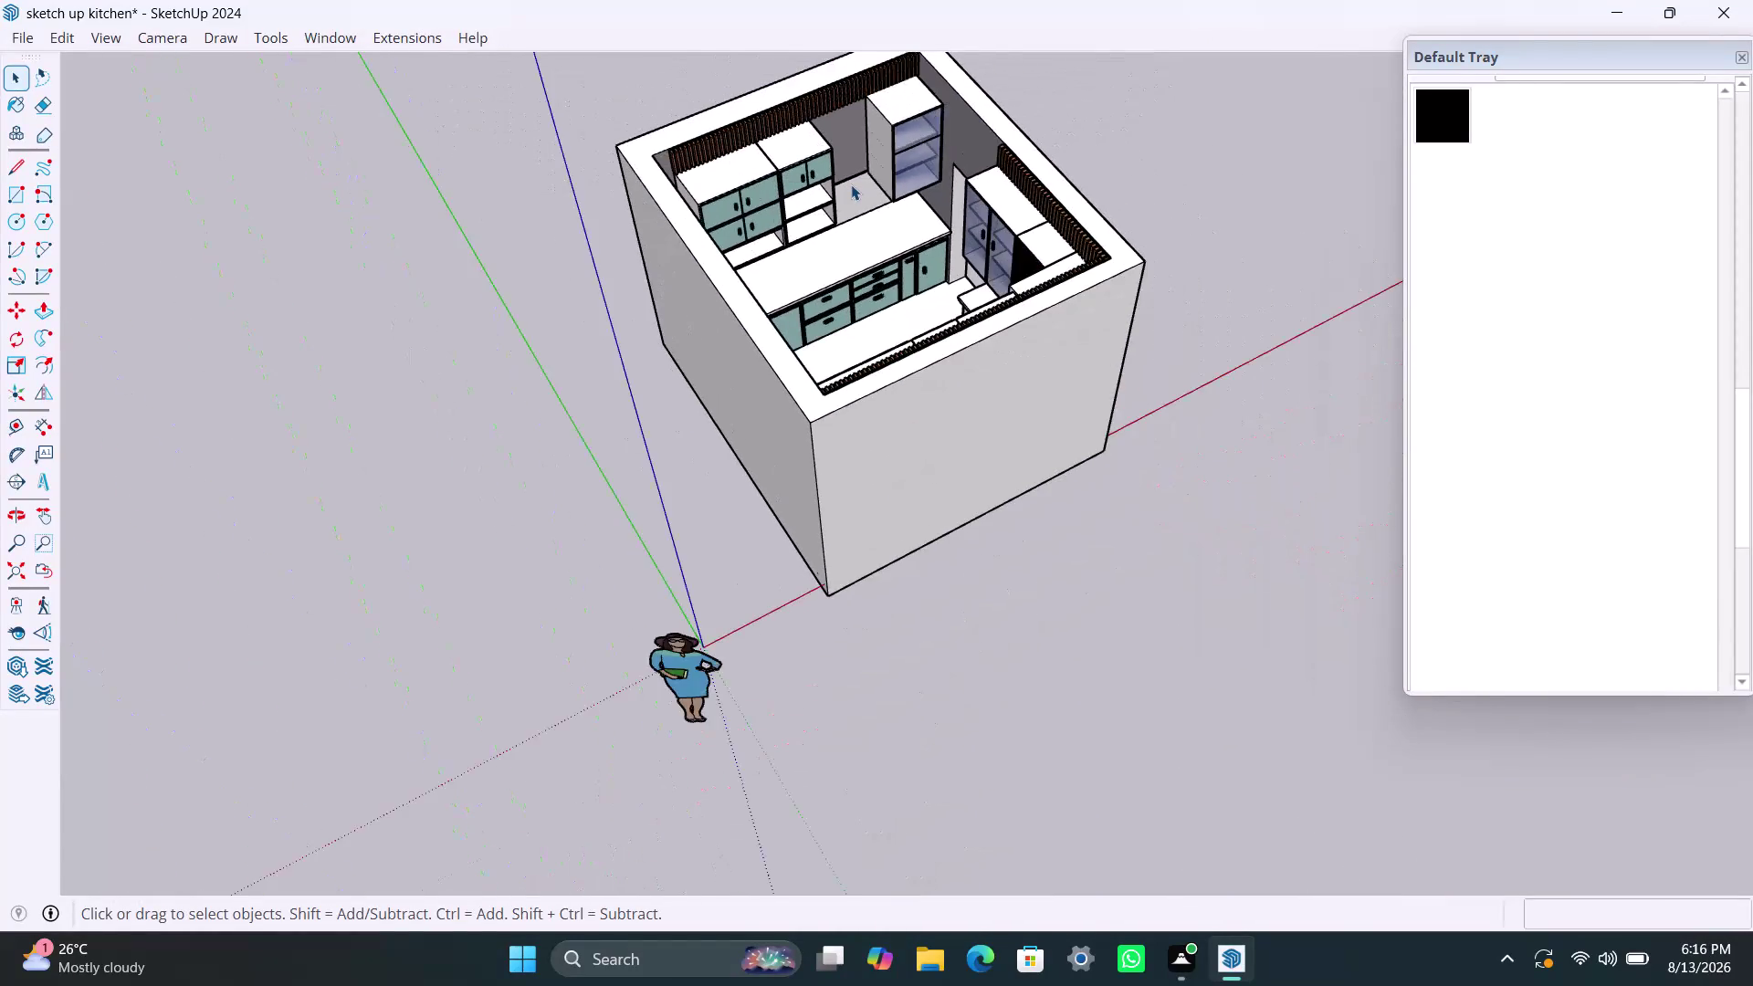
scroll(down, 3)
scroll(up, 3)
scroll(up, 3)
scroll(up, 3)
scroll(up, 3)
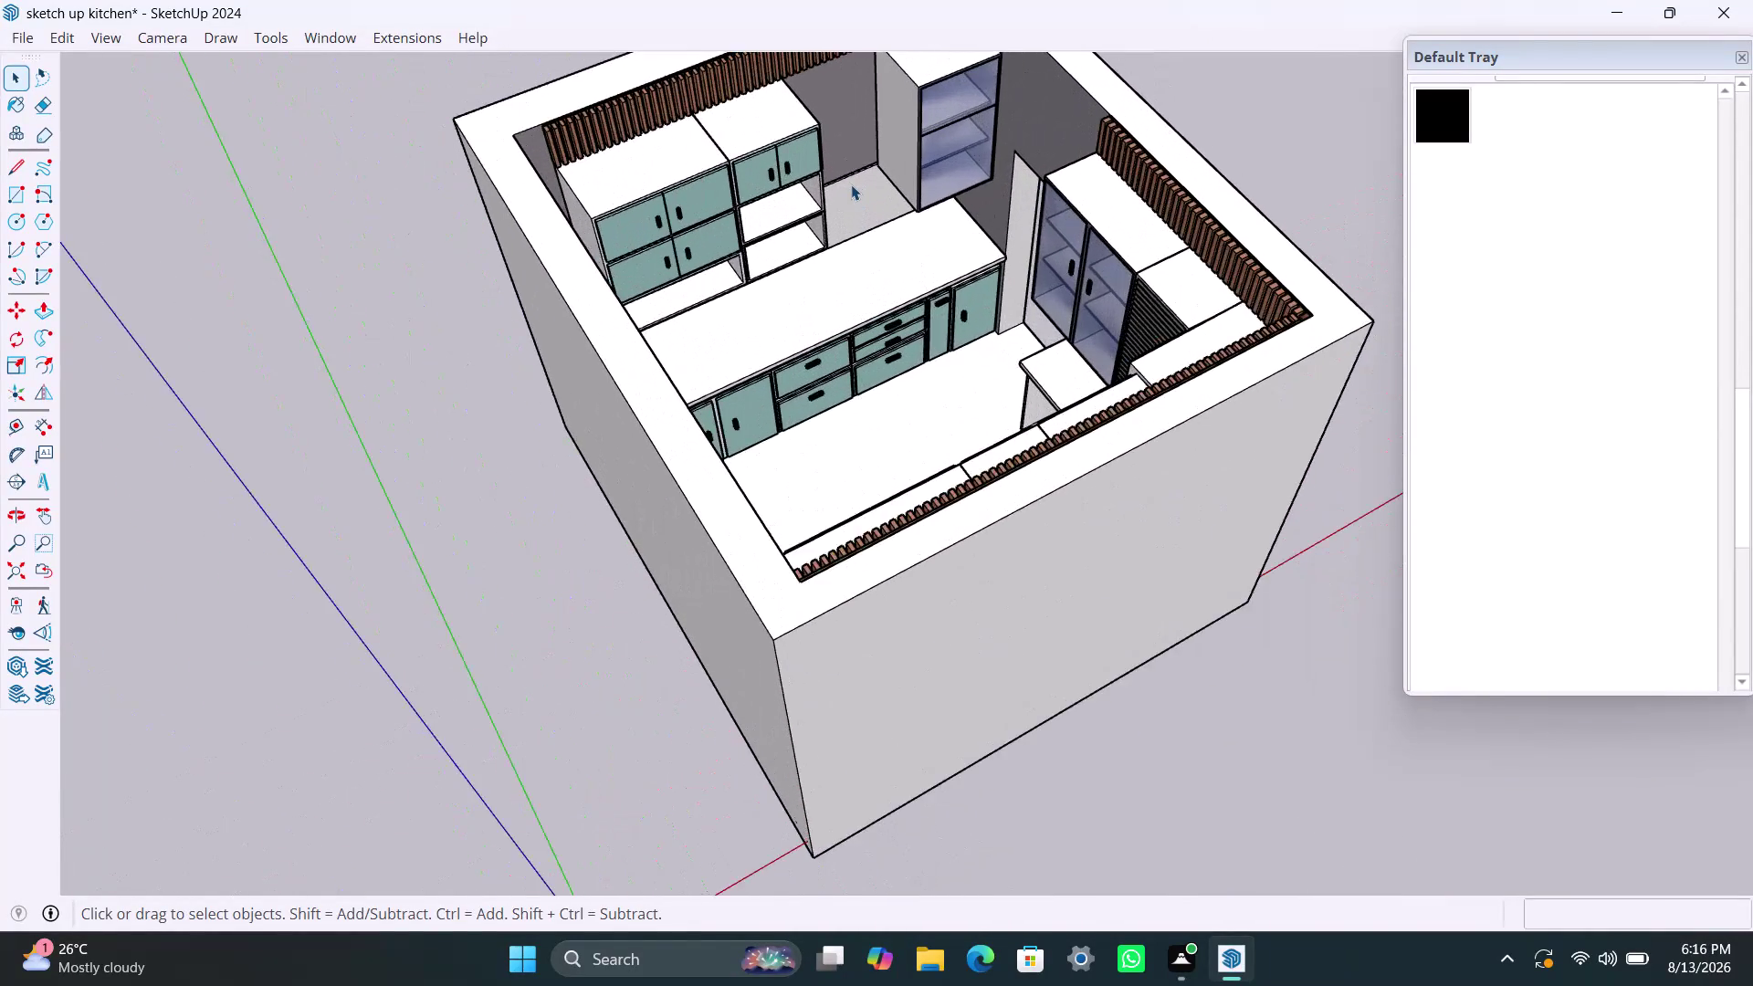
scroll(up, 3)
scroll(up, 3)
scroll(down, 3)
scroll(down, 3)
scroll(down, 3)
scroll(up, 3)
scroll(up, 3)
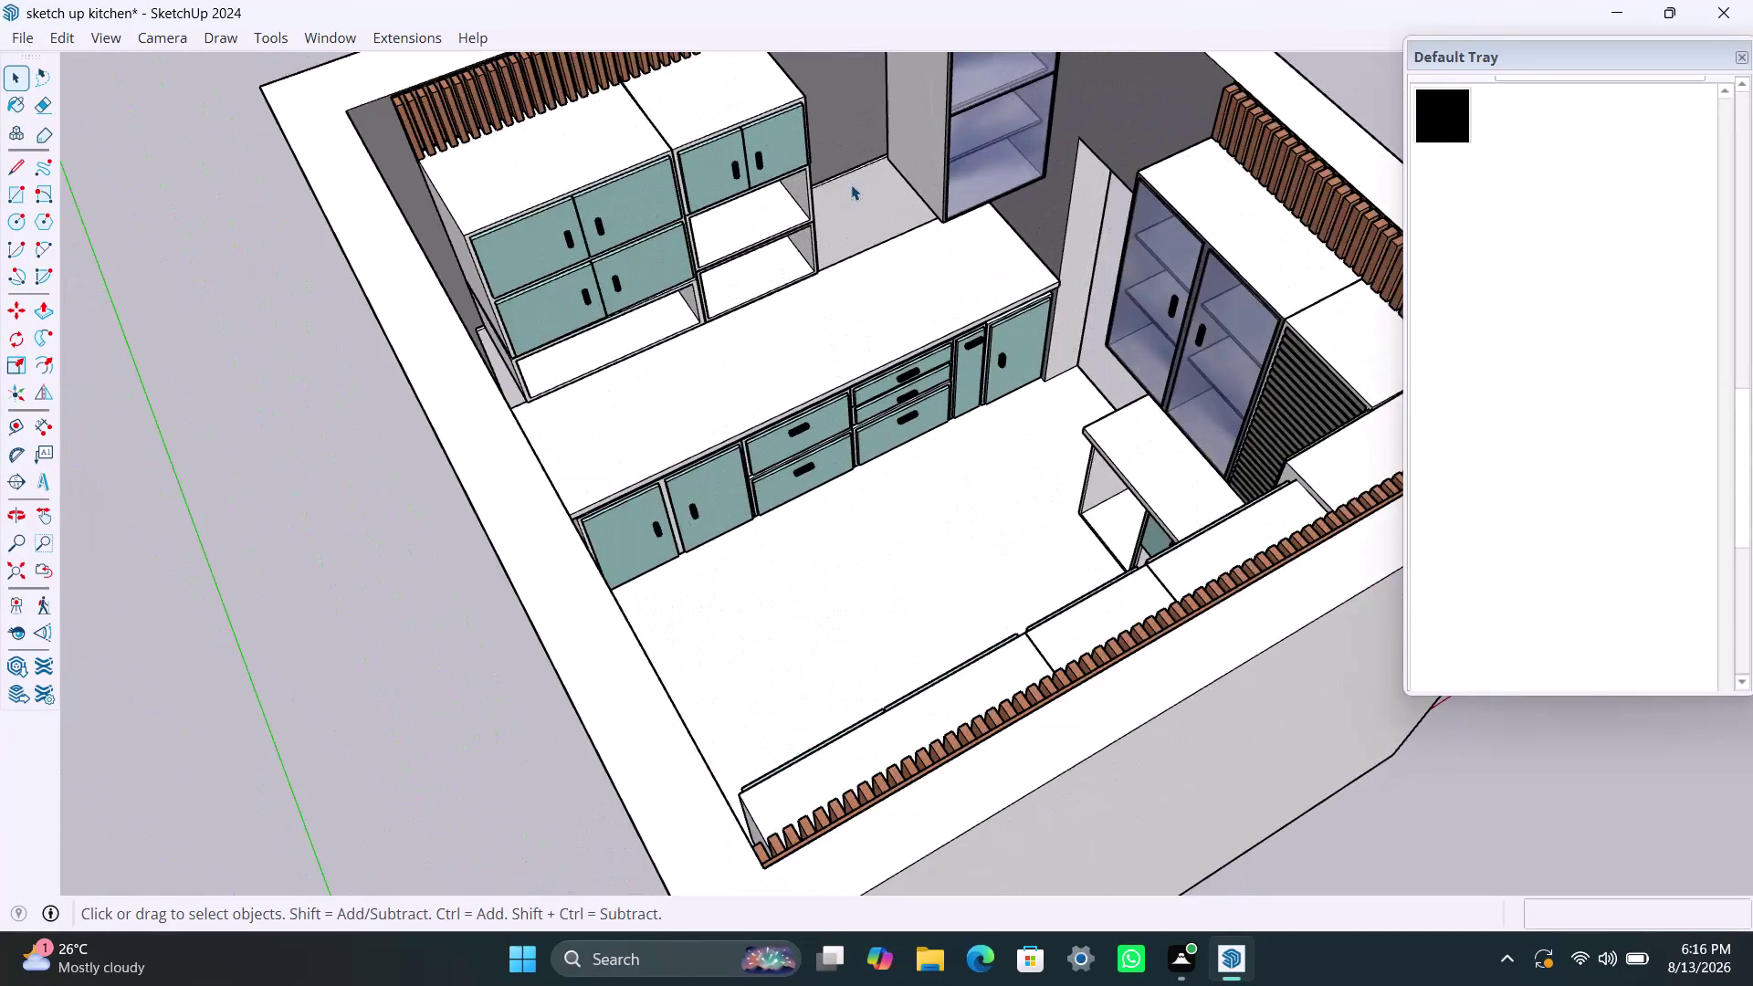
scroll(up, 3)
scroll(down, 3)
scroll(up, 3)
scroll(down, 3)
scroll(up, 3)
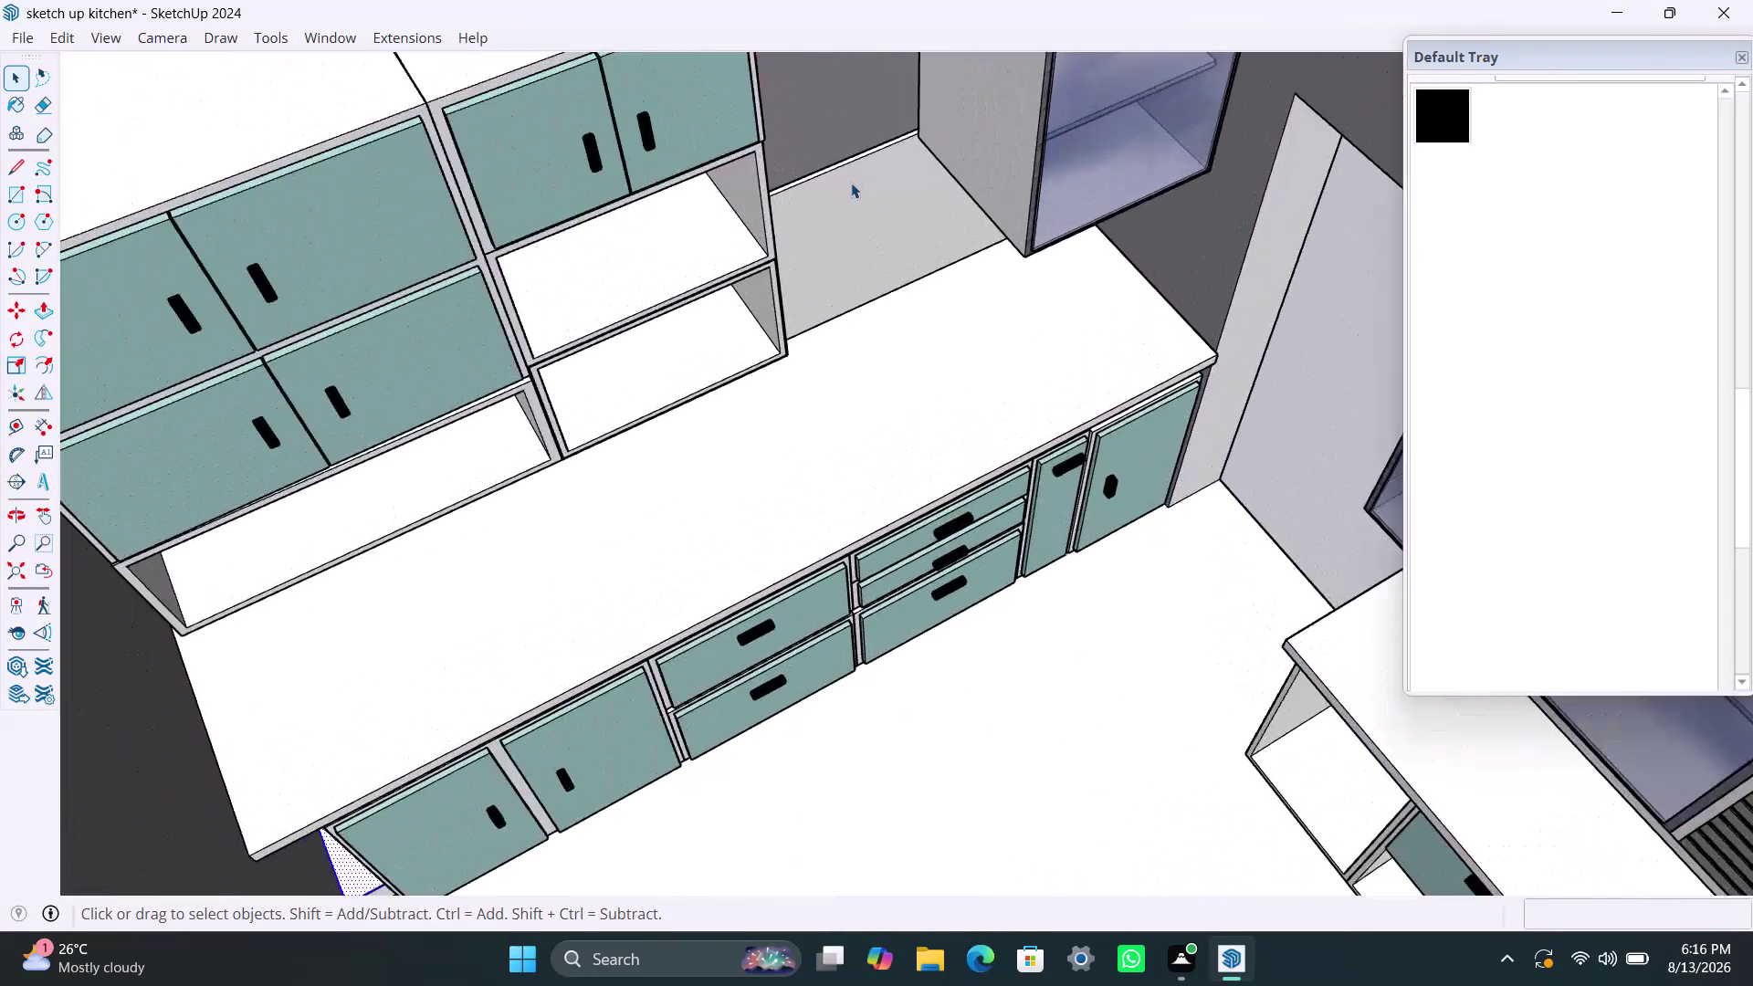
scroll(down, 3)
scroll(up, 3)
scroll(down, 3)
scroll(up, 3)
scroll(down, 3)
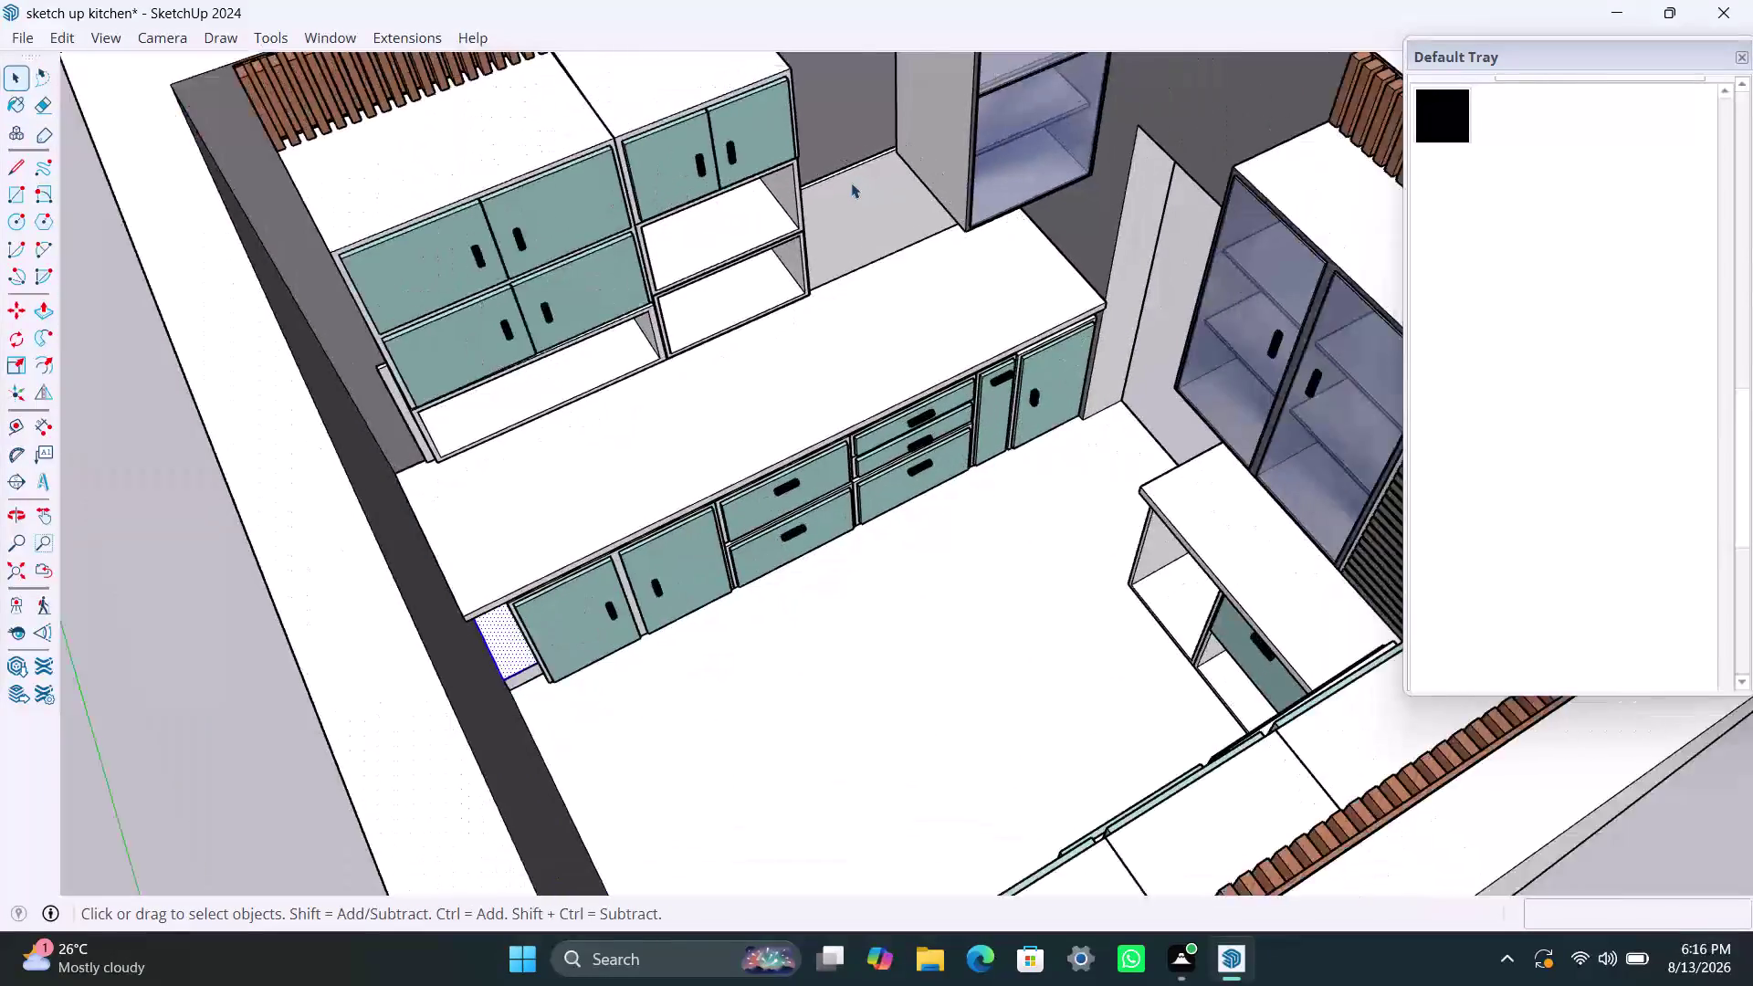
scroll(up, 3)
scroll(down, 3)
scroll(up, 3)
scroll(down, 3)
scroll(up, 3)
scroll(down, 3)
scroll(up, 3)
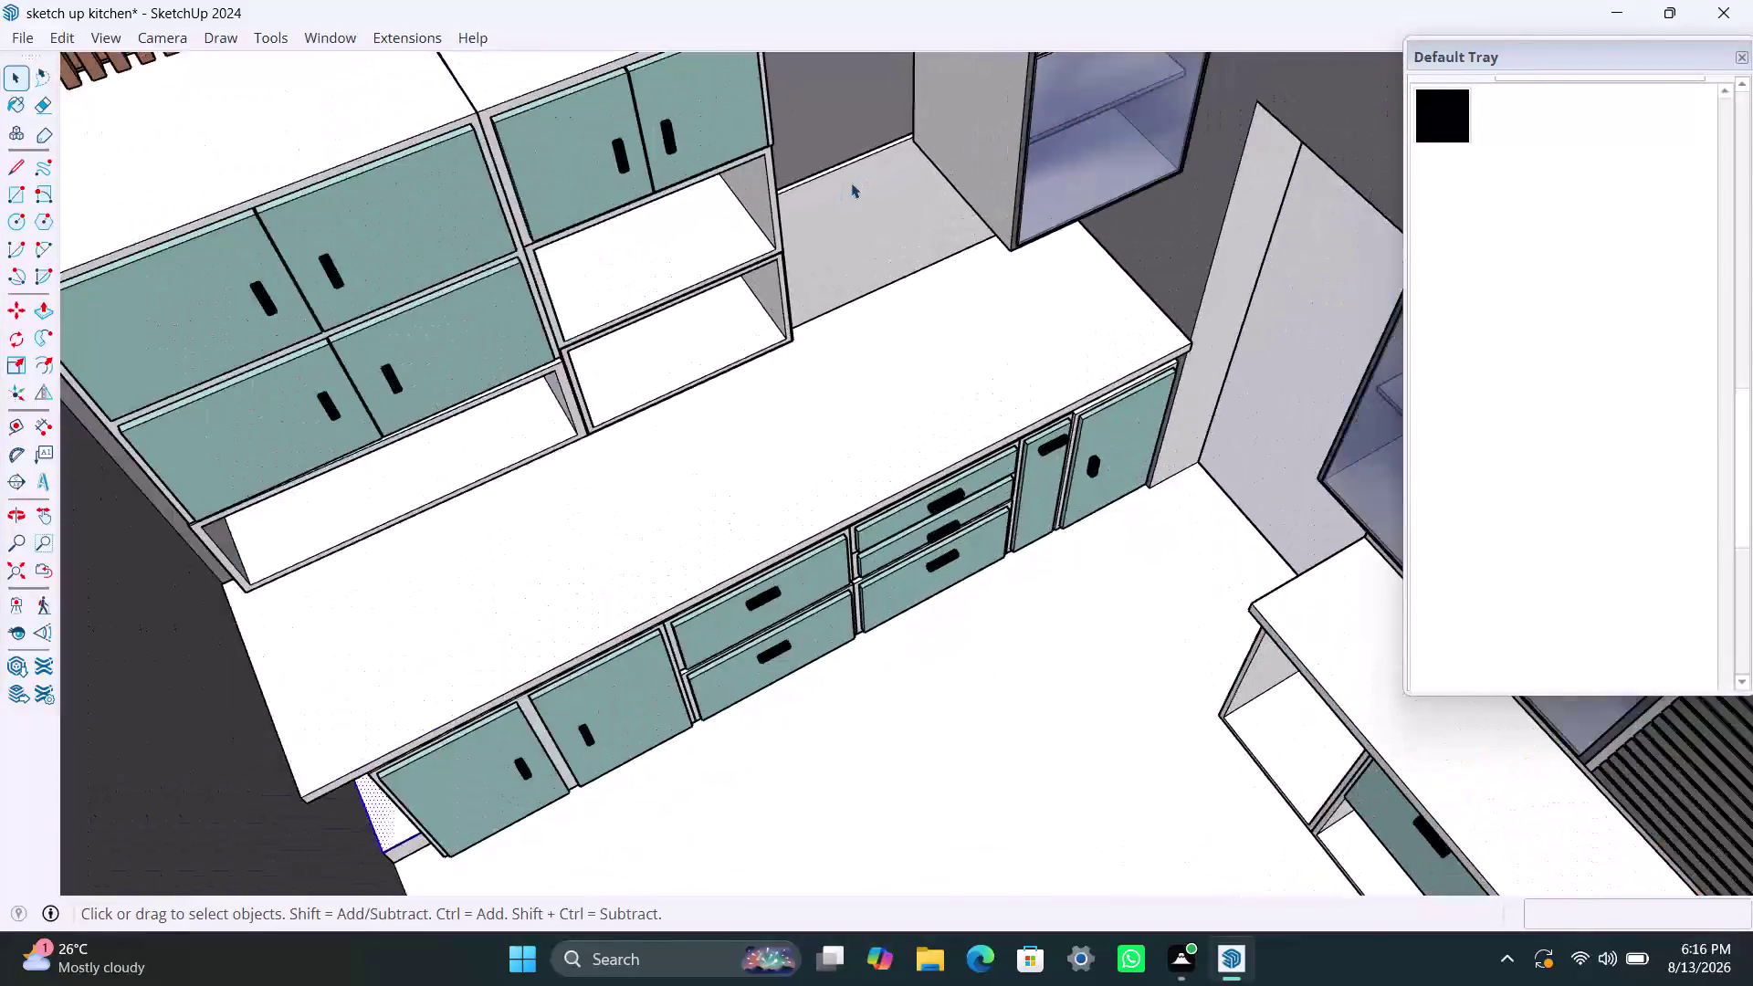
scroll(up, 3)
scroll(down, 3)
scroll(up, 3)
scroll(down, 3)
scroll(up, 3)
scroll(down, 3)
scroll(up, 3)
scroll(down, 3)
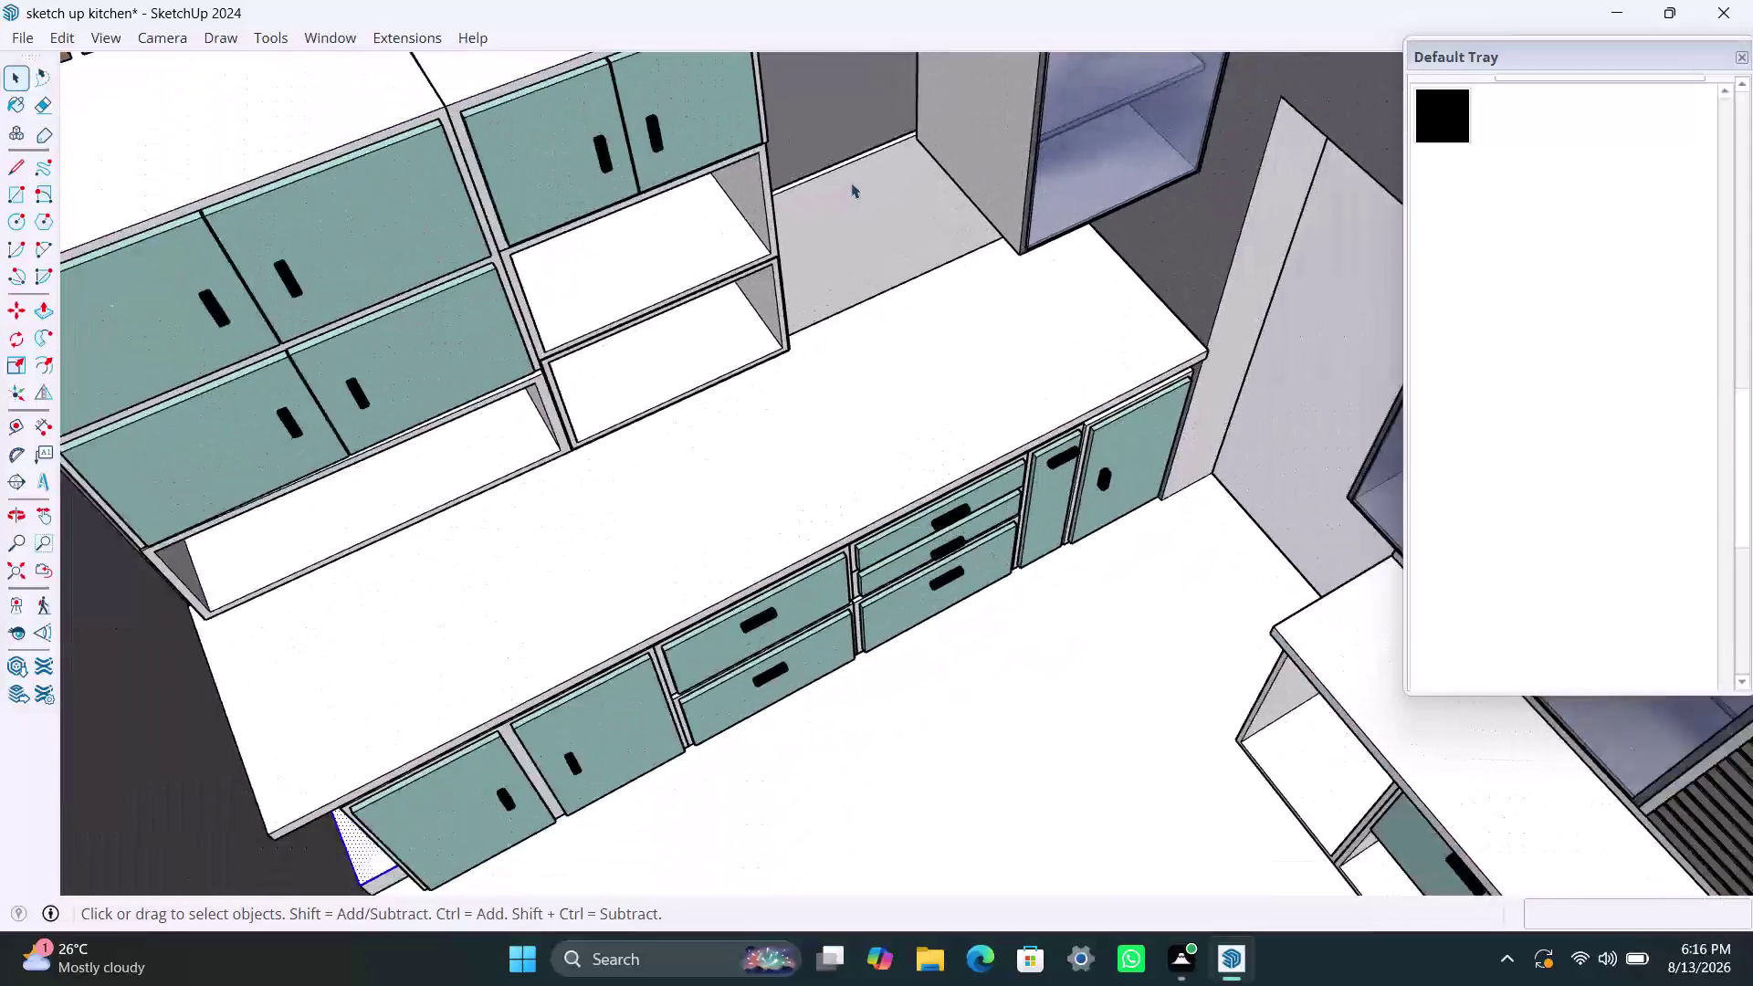
scroll(down, 3)
scroll(up, 3)
scroll(down, 3)
scroll(up, 3)
scroll(down, 3)
scroll(up, 3)
scroll(down, 3)
scroll(up, 3)
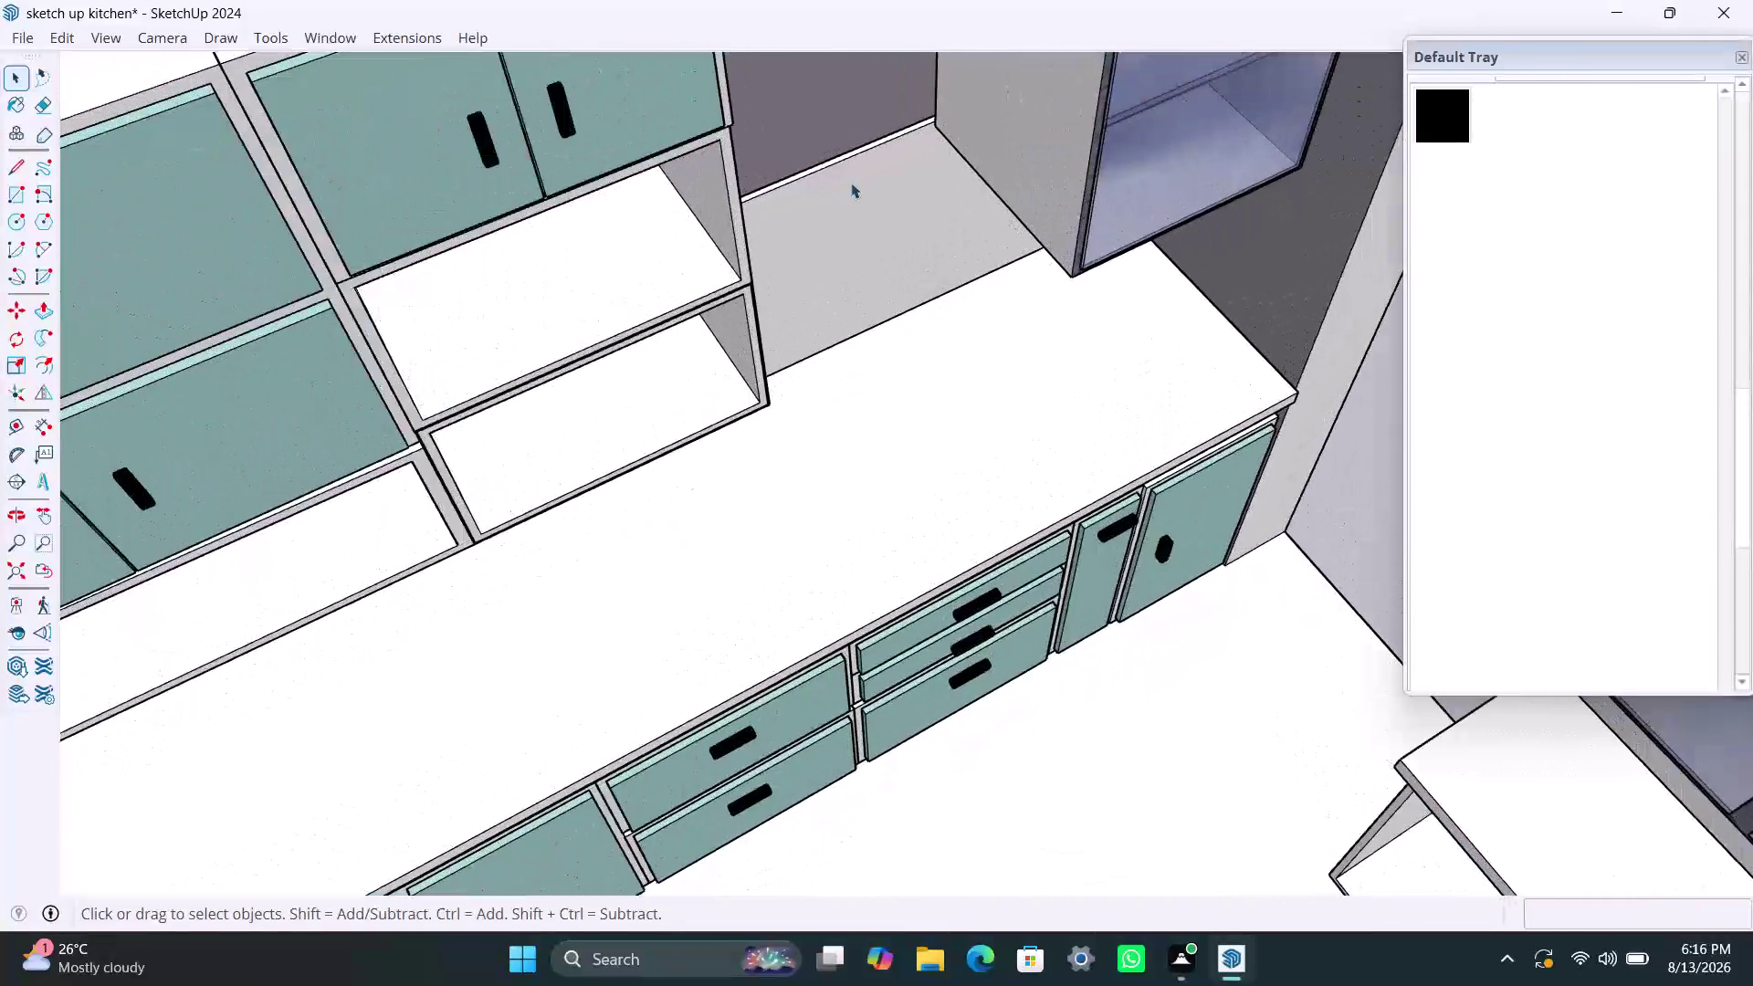
scroll(down, 3)
scroll(up, 3)
scroll(down, 3)
scroll(up, 3)
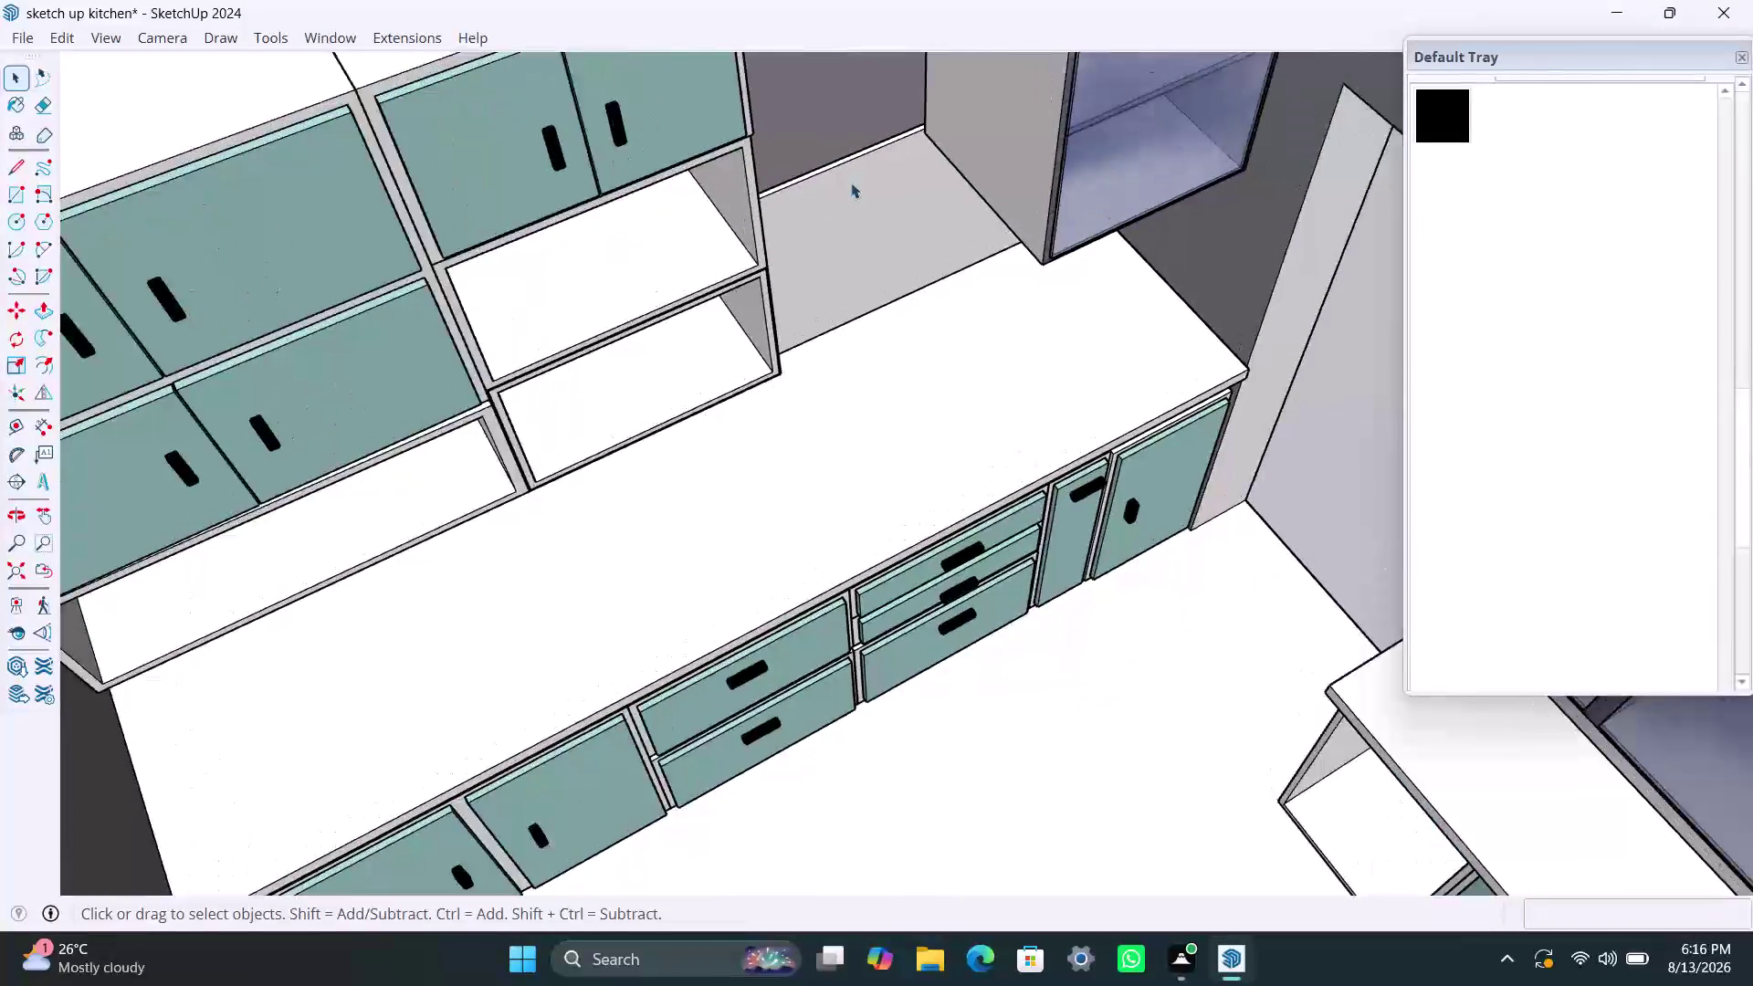
scroll(up, 3)
scroll(down, 3)
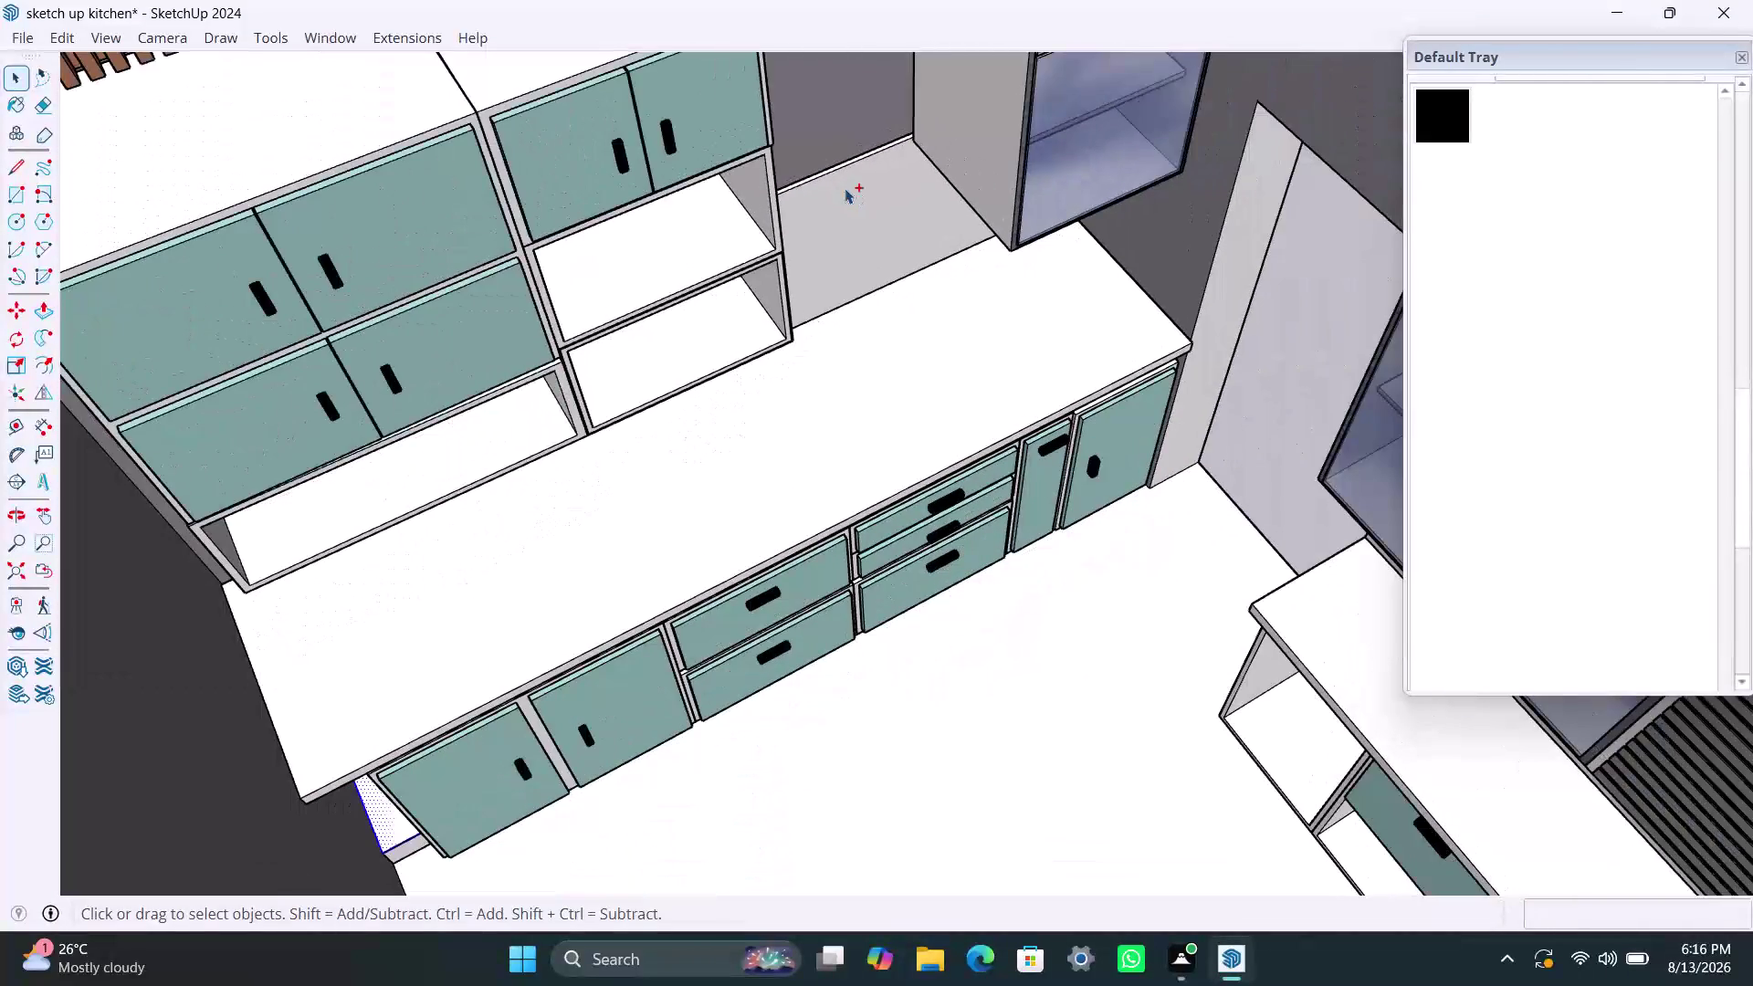
key(ctrl+s)
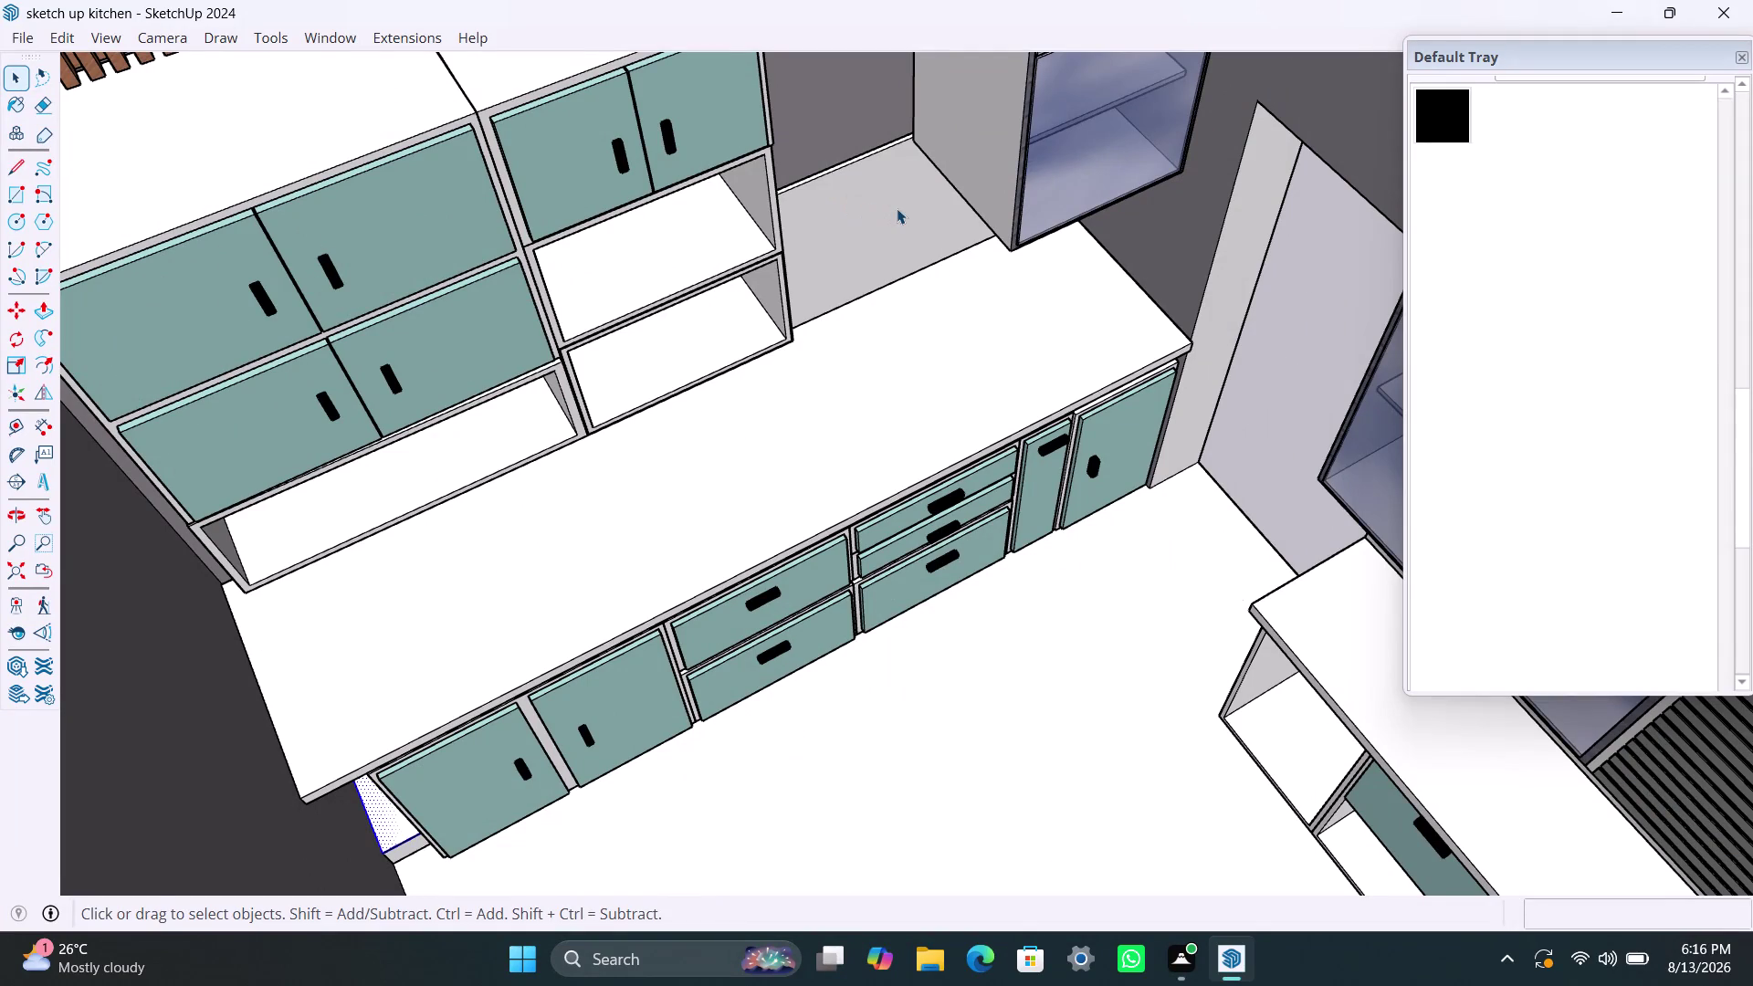
scroll(down, 3)
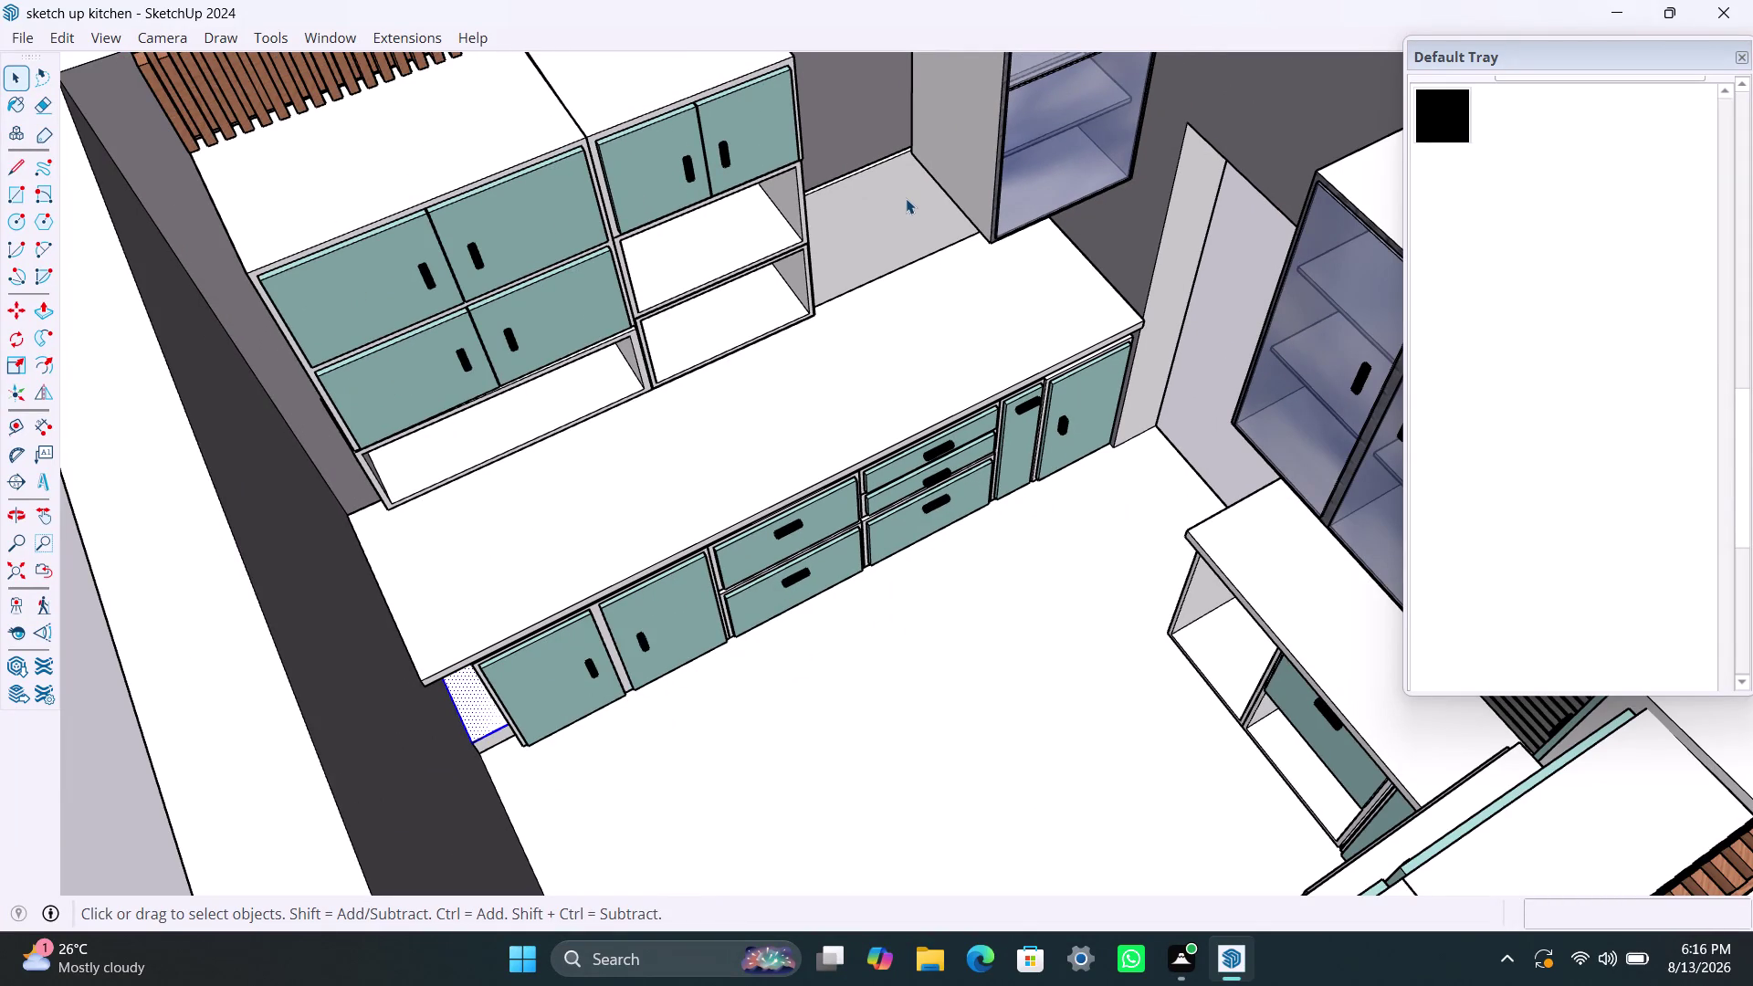
scroll(down, 3)
scroll(up, 3)
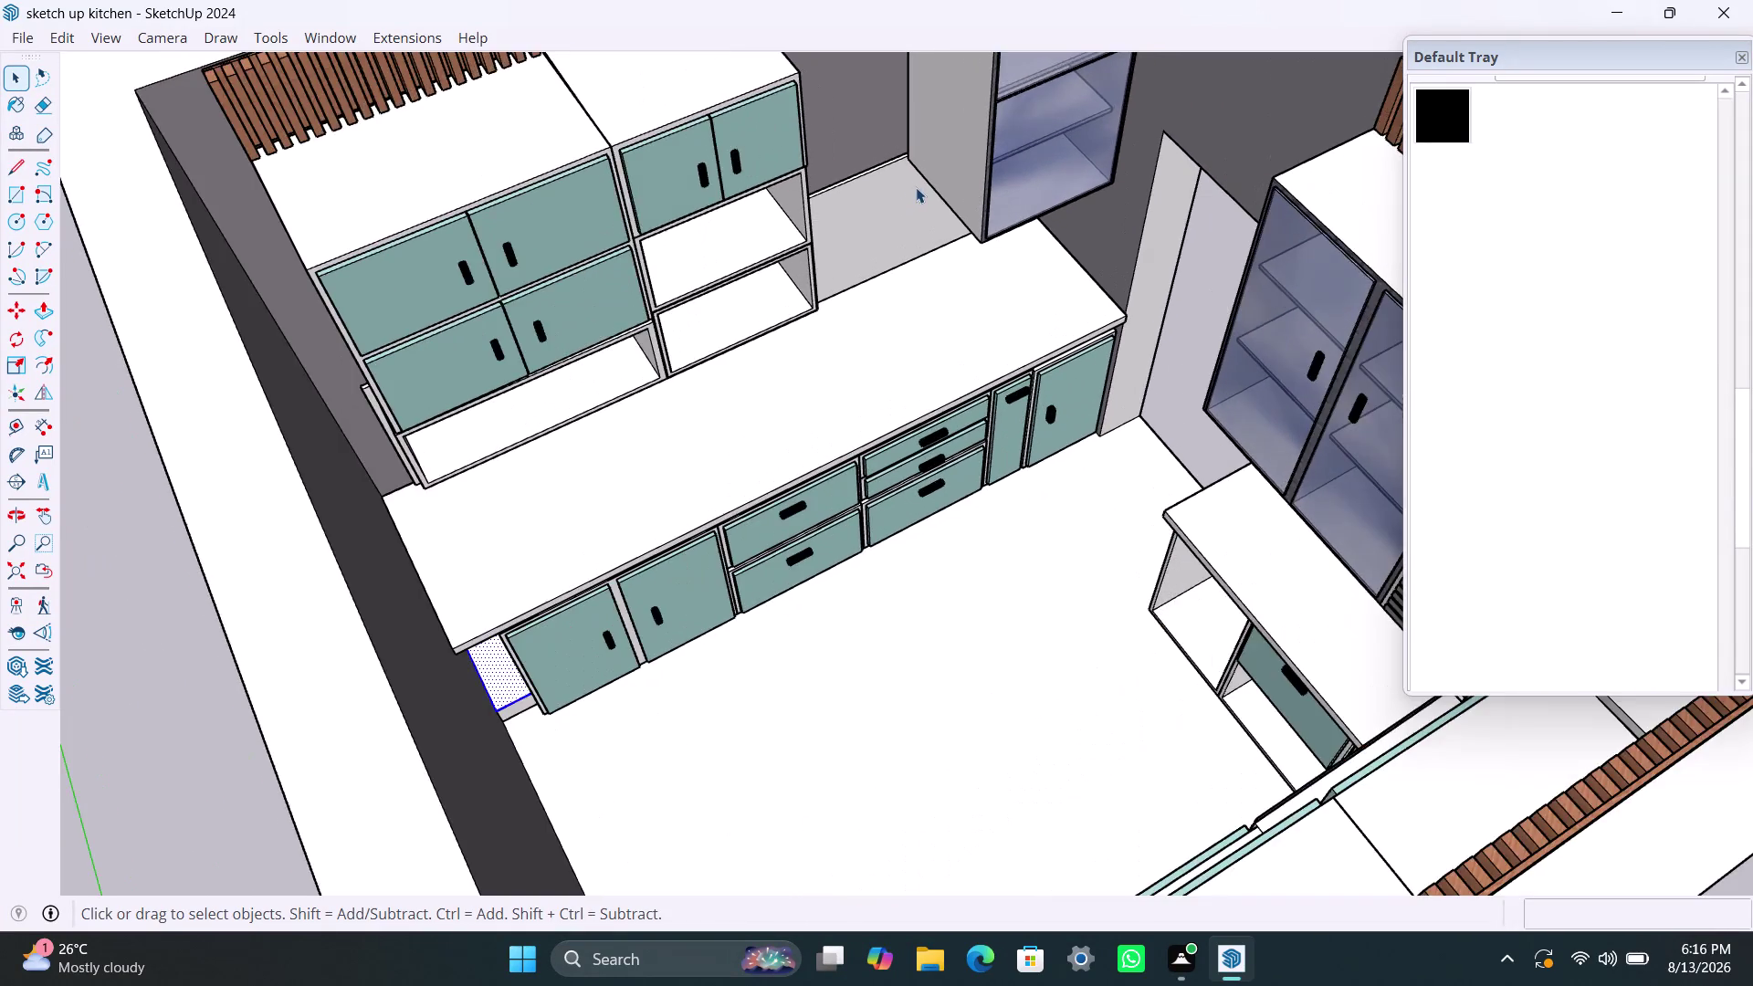
scroll(up, 3)
scroll(down, 3)
scroll(up, 3)
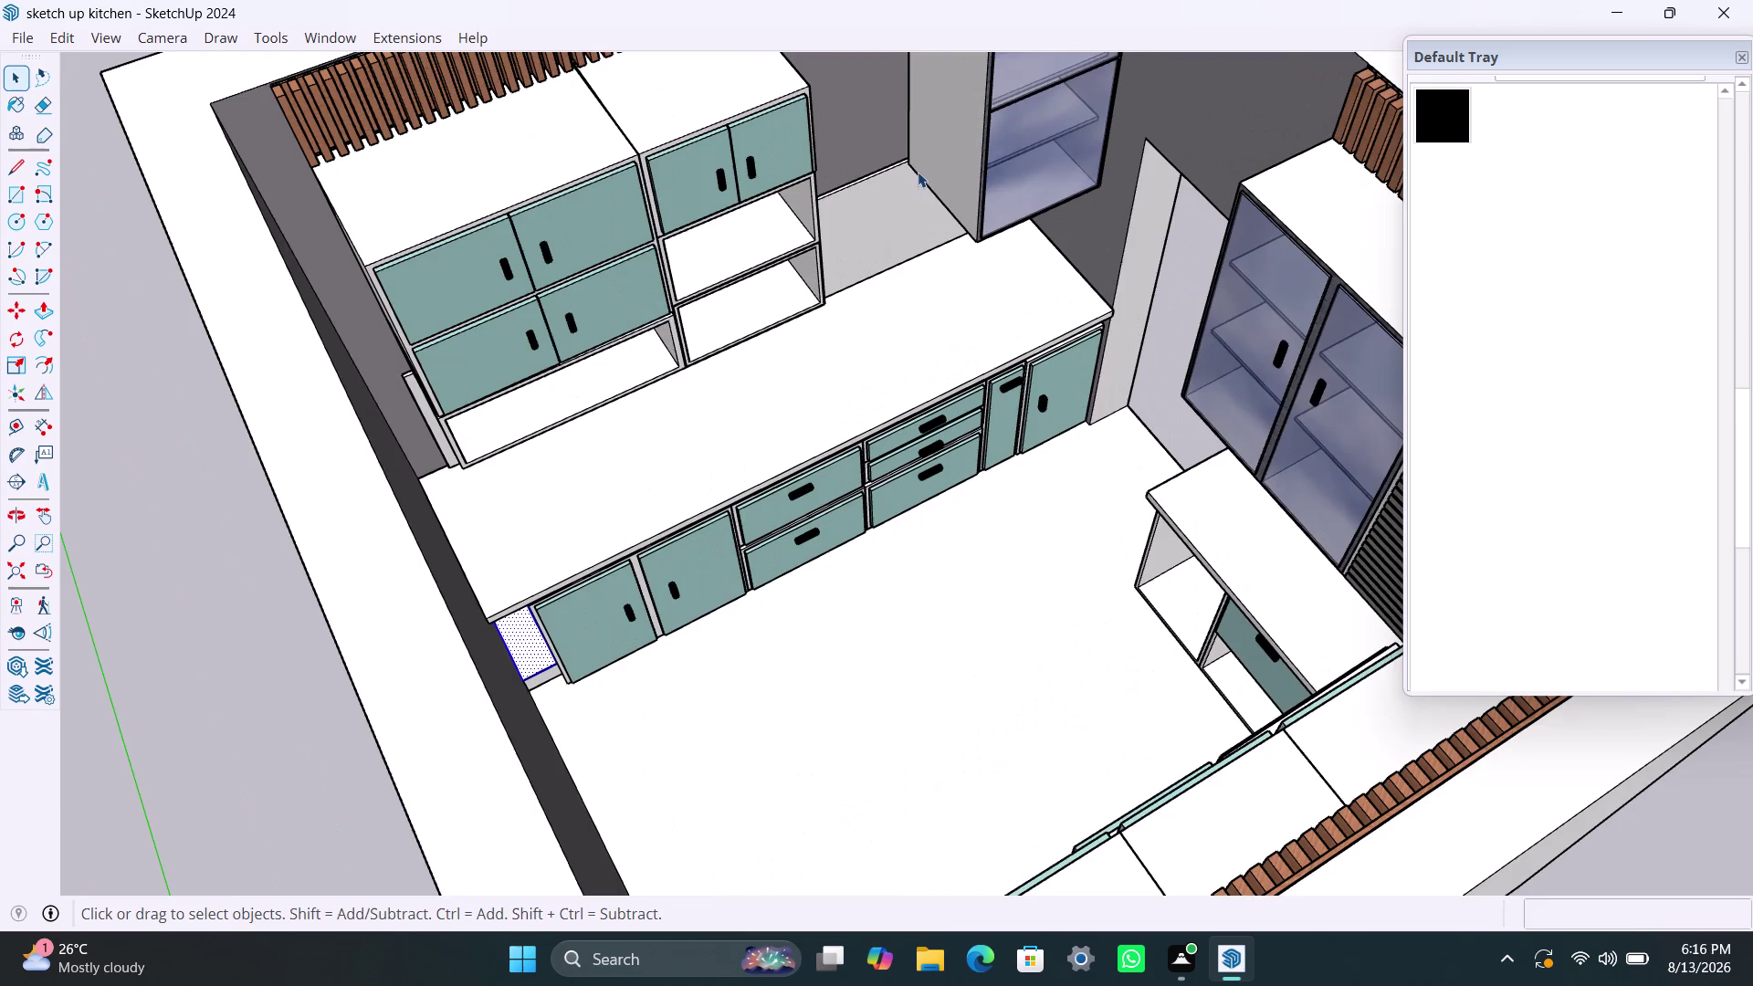
scroll(up, 3)
scroll(down, 3)
scroll(down, 3)
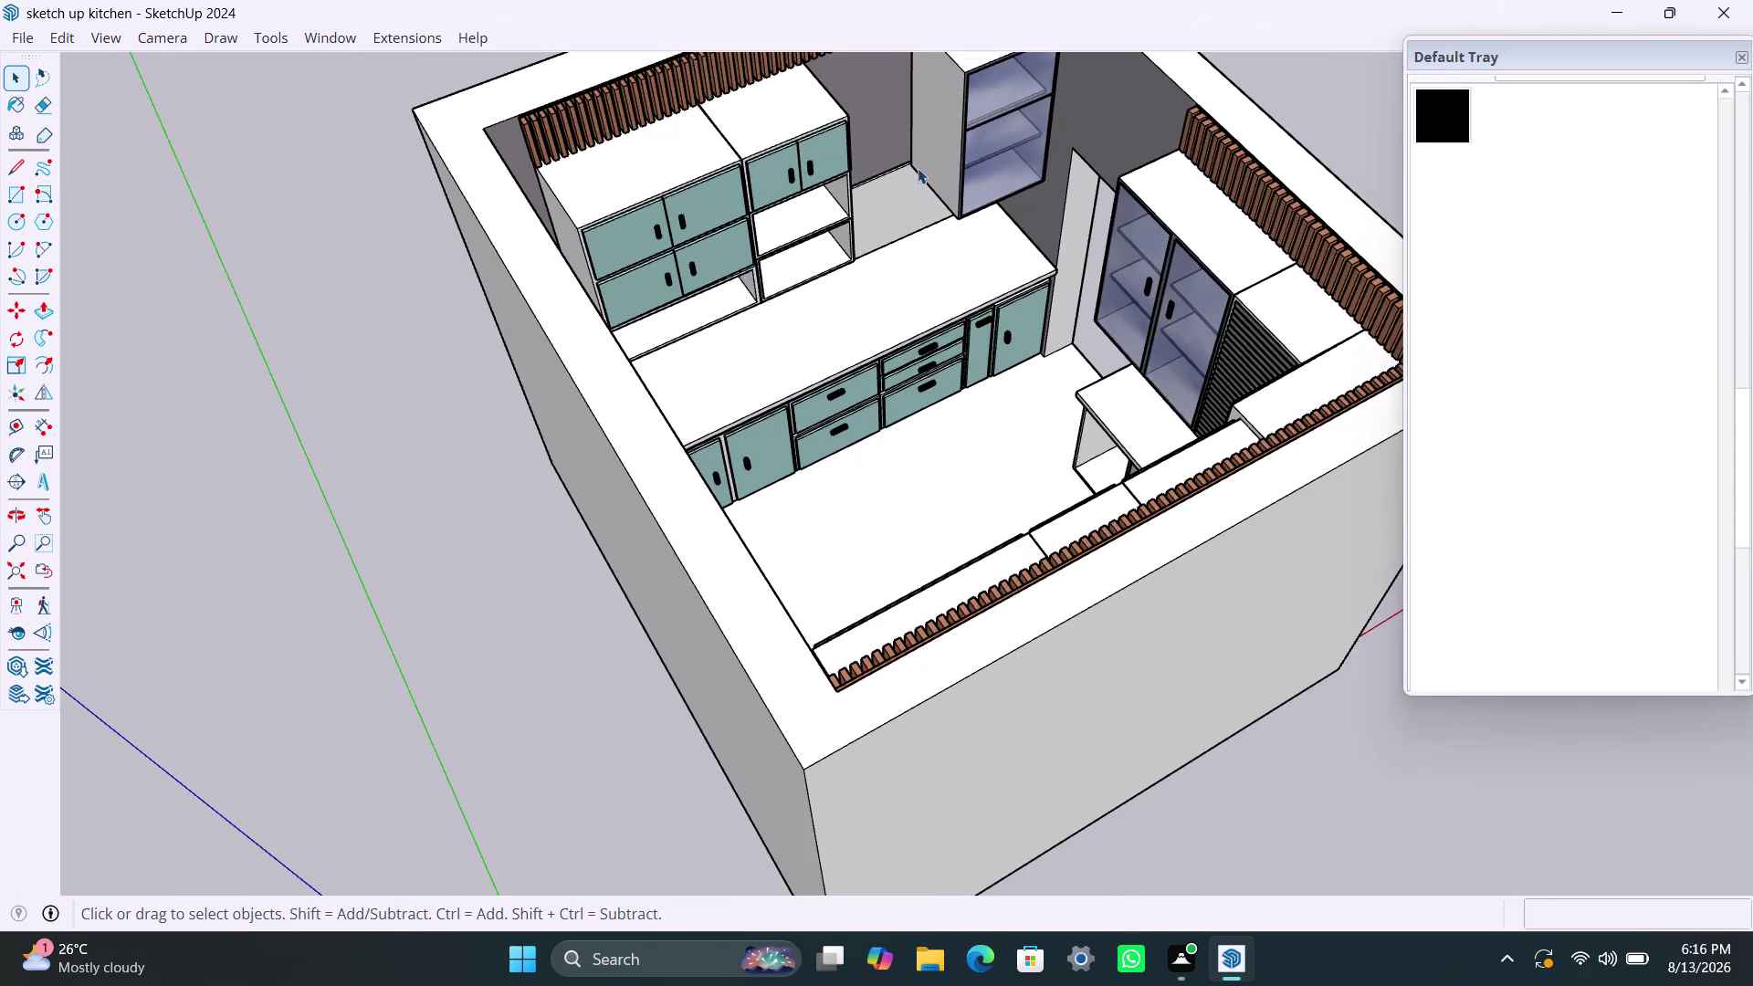
scroll(up, 3)
scroll(down, 3)
scroll(up, 3)
scroll(up, 3)
scroll(up, 3)
scroll(up, 3)
scroll(down, 3)
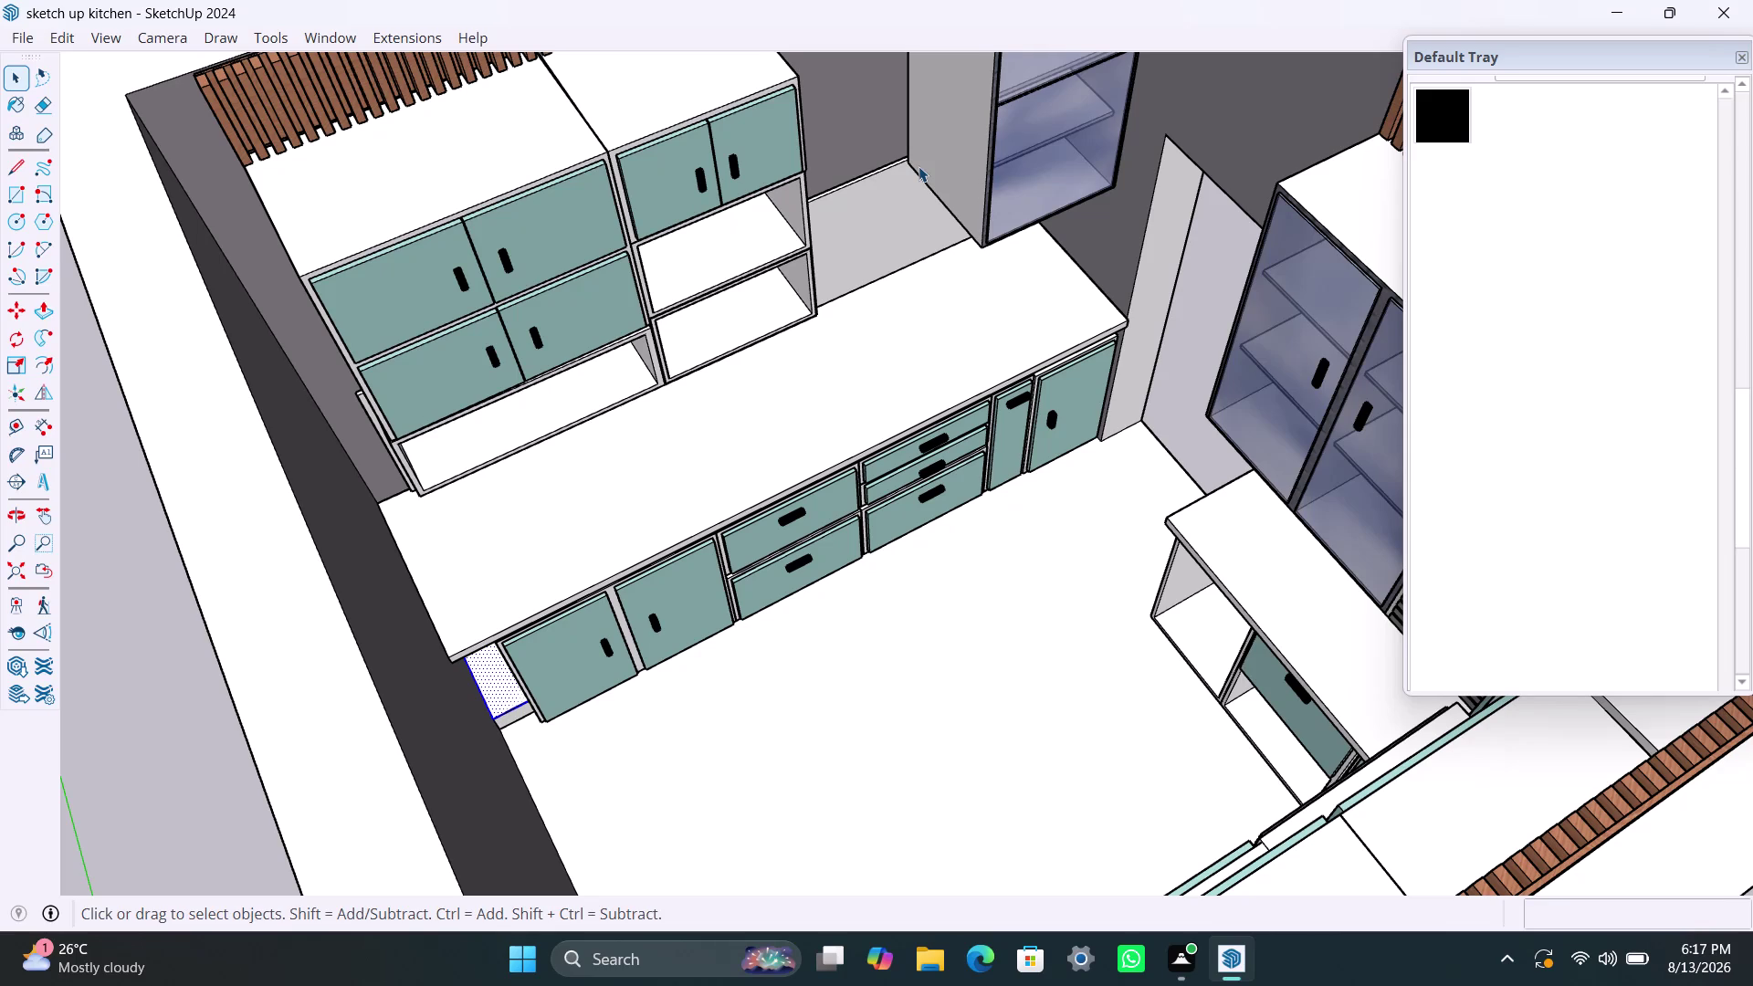
scroll(down, 3)
scroll(down, 3)
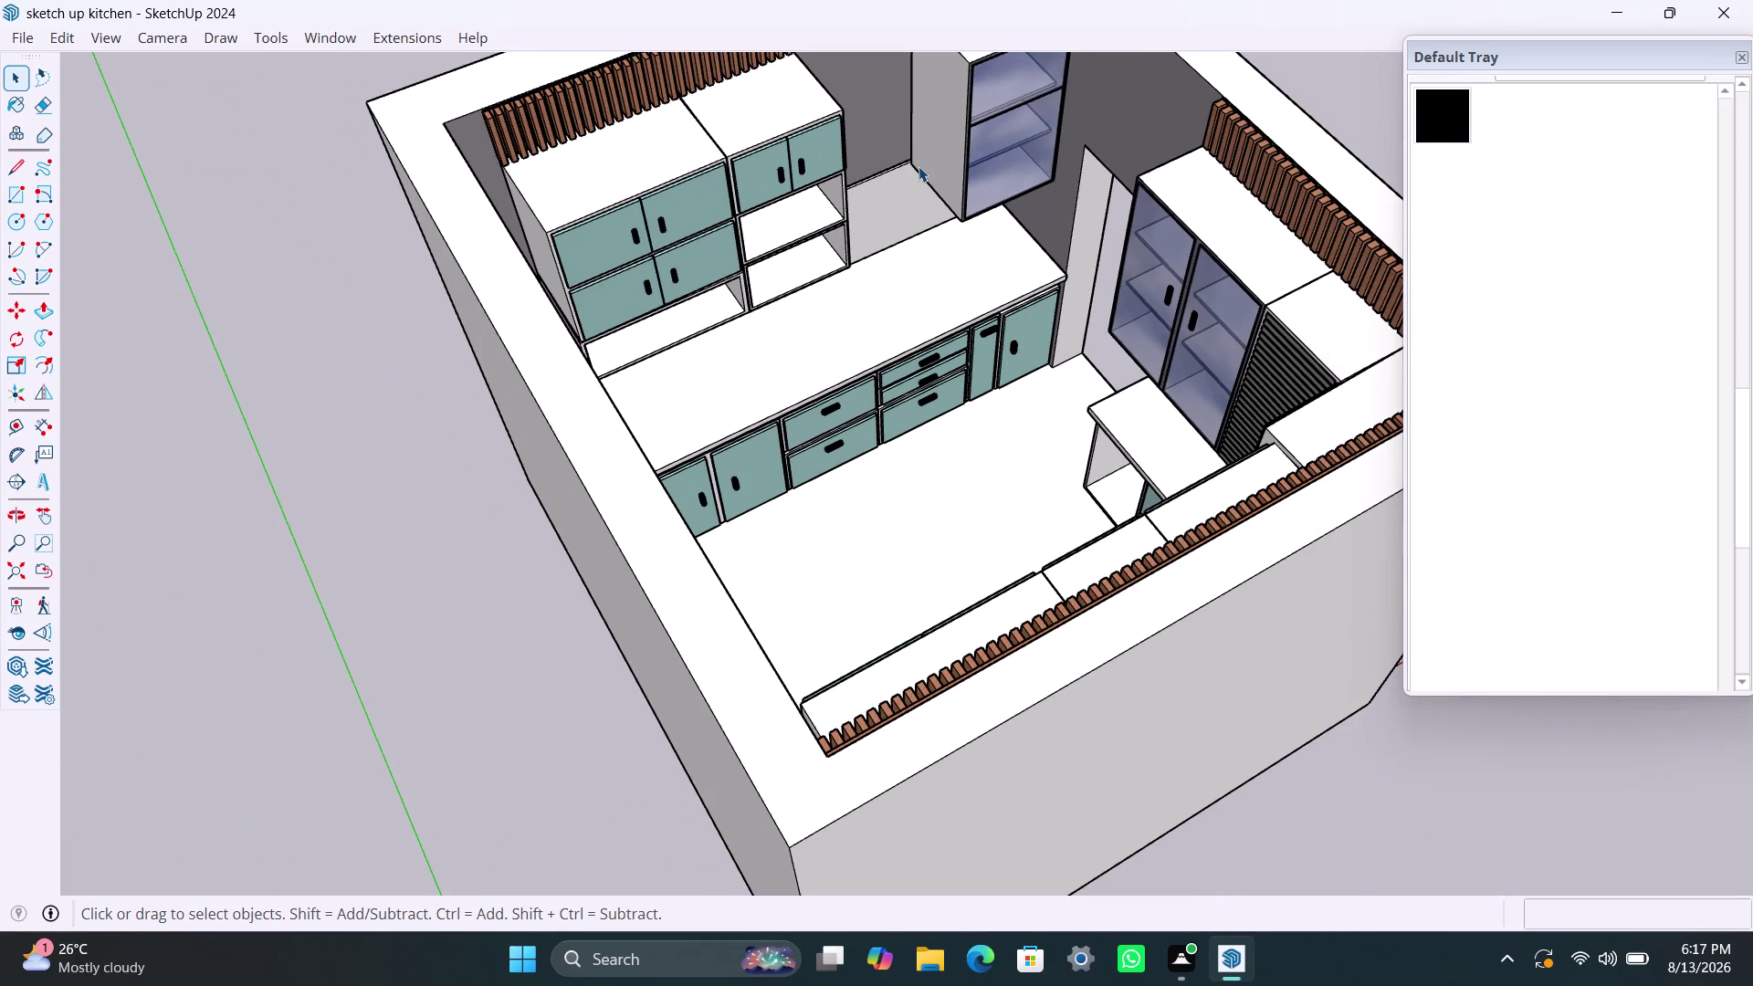
scroll(up, 3)
scroll(up, 3)
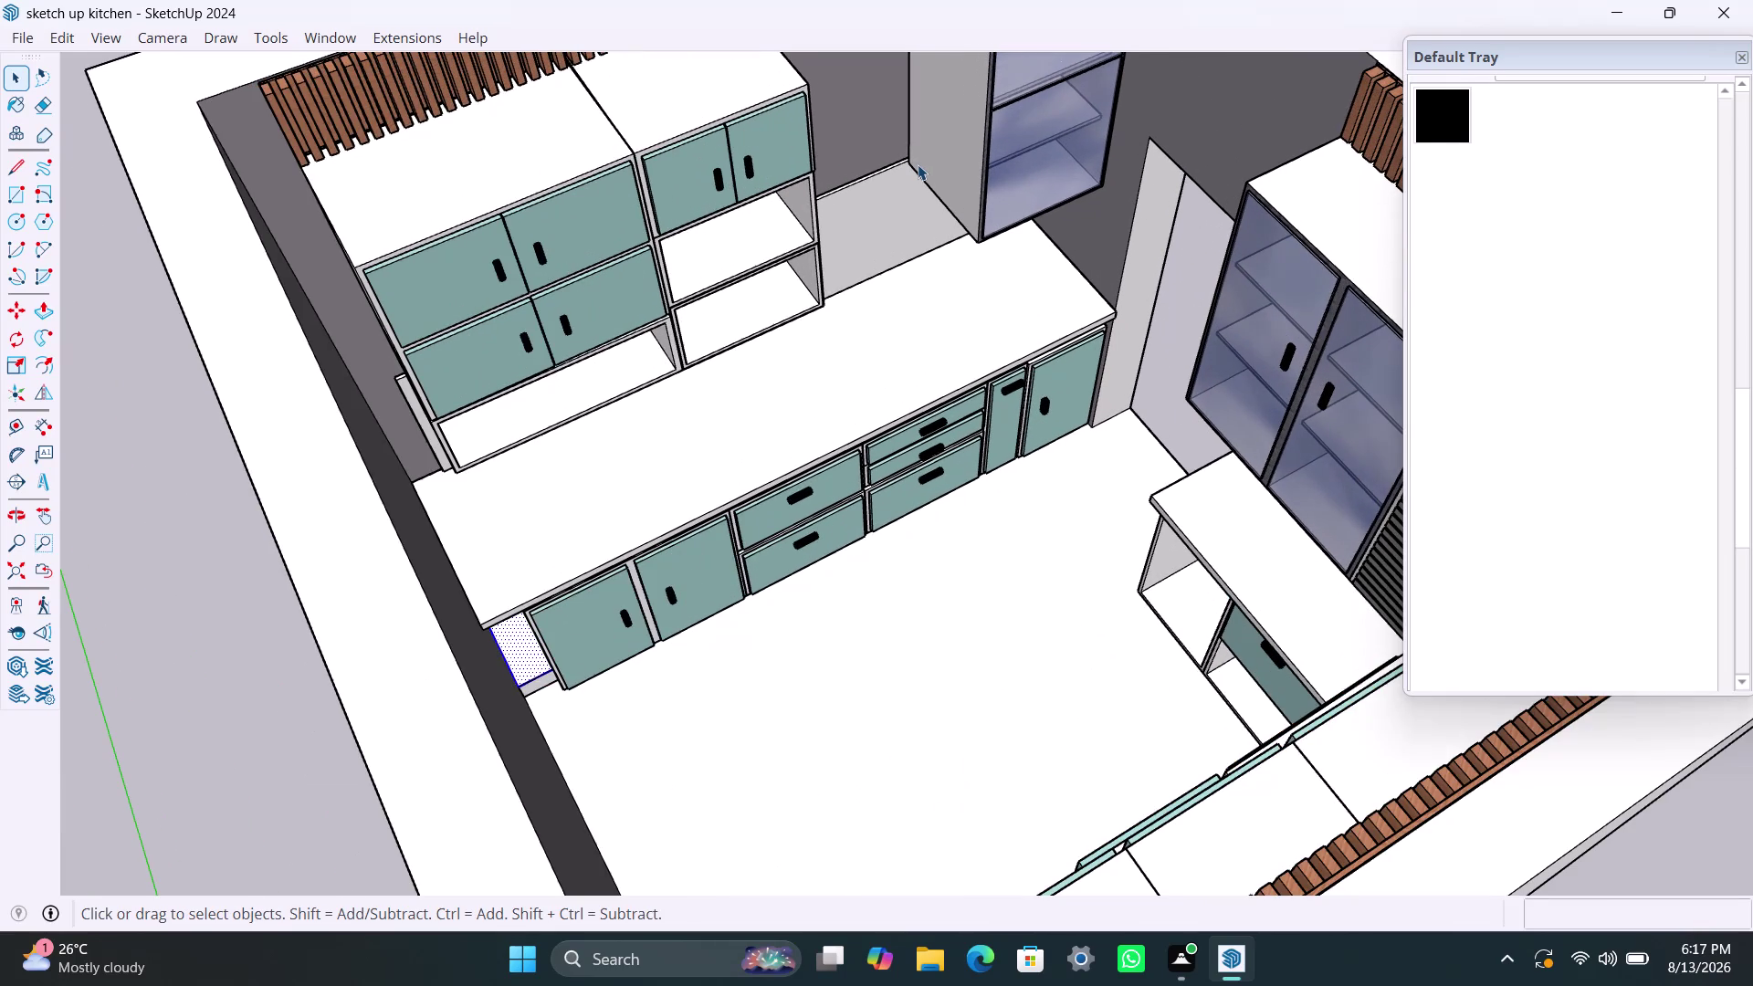
scroll(down, 3)
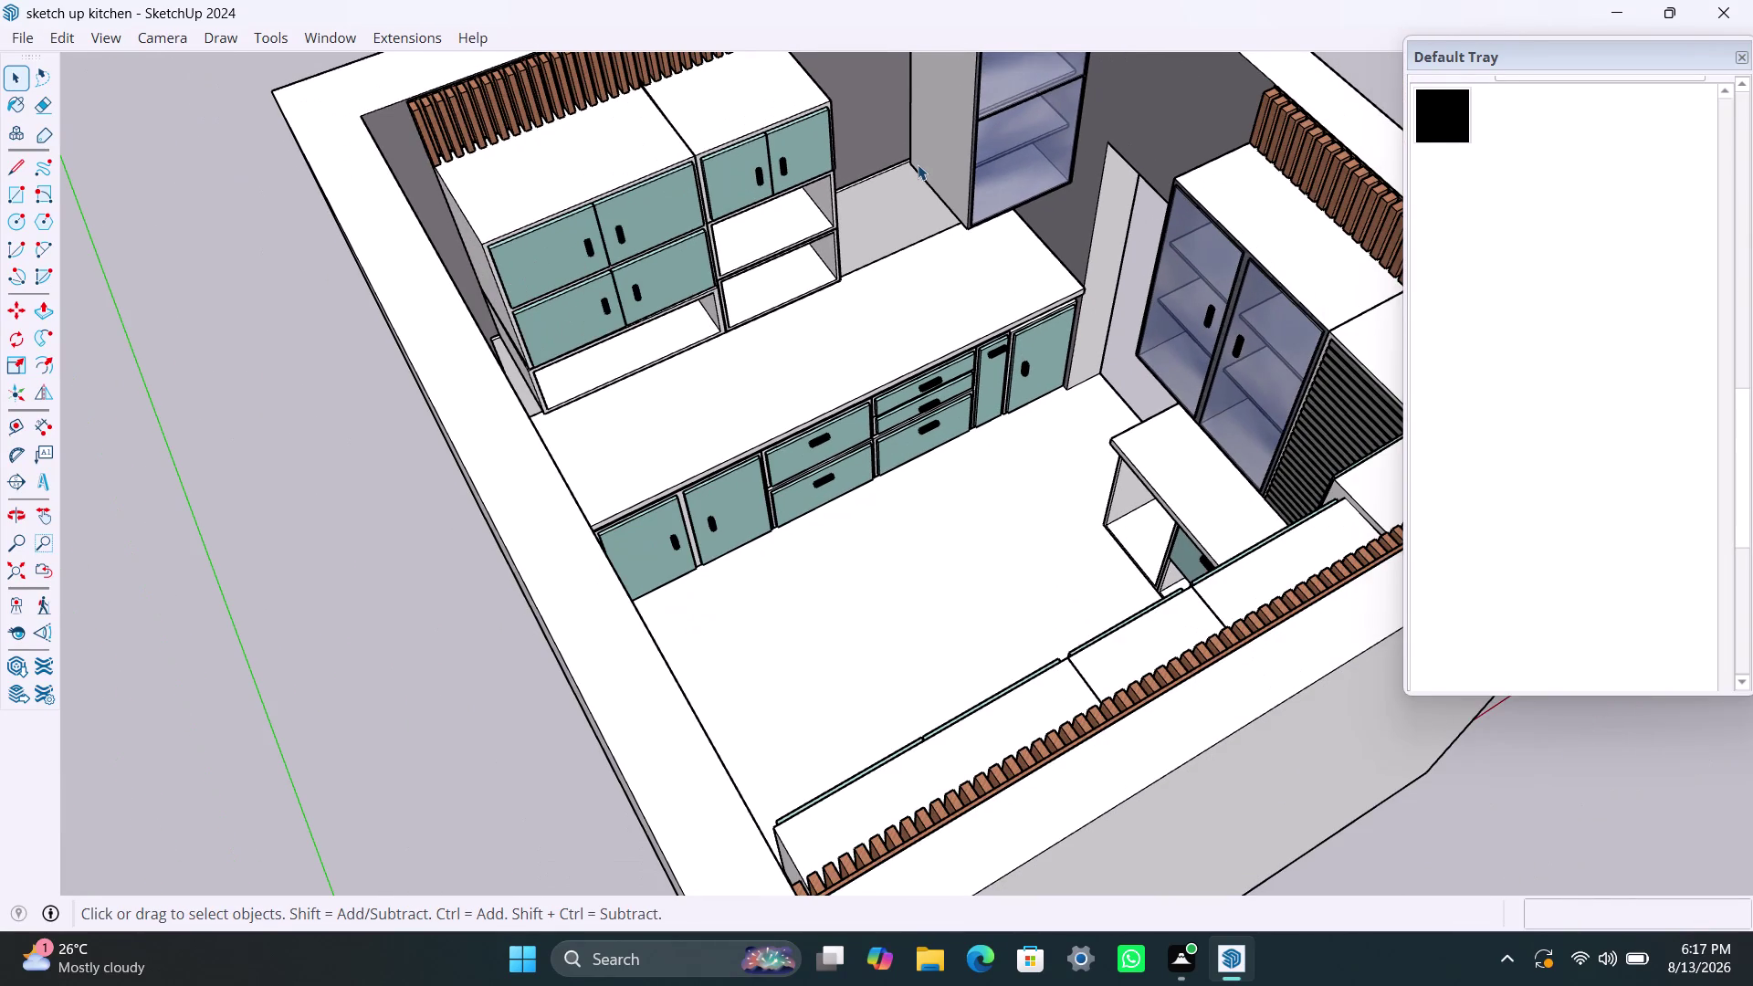
scroll(down, 3)
scroll(down, 3)
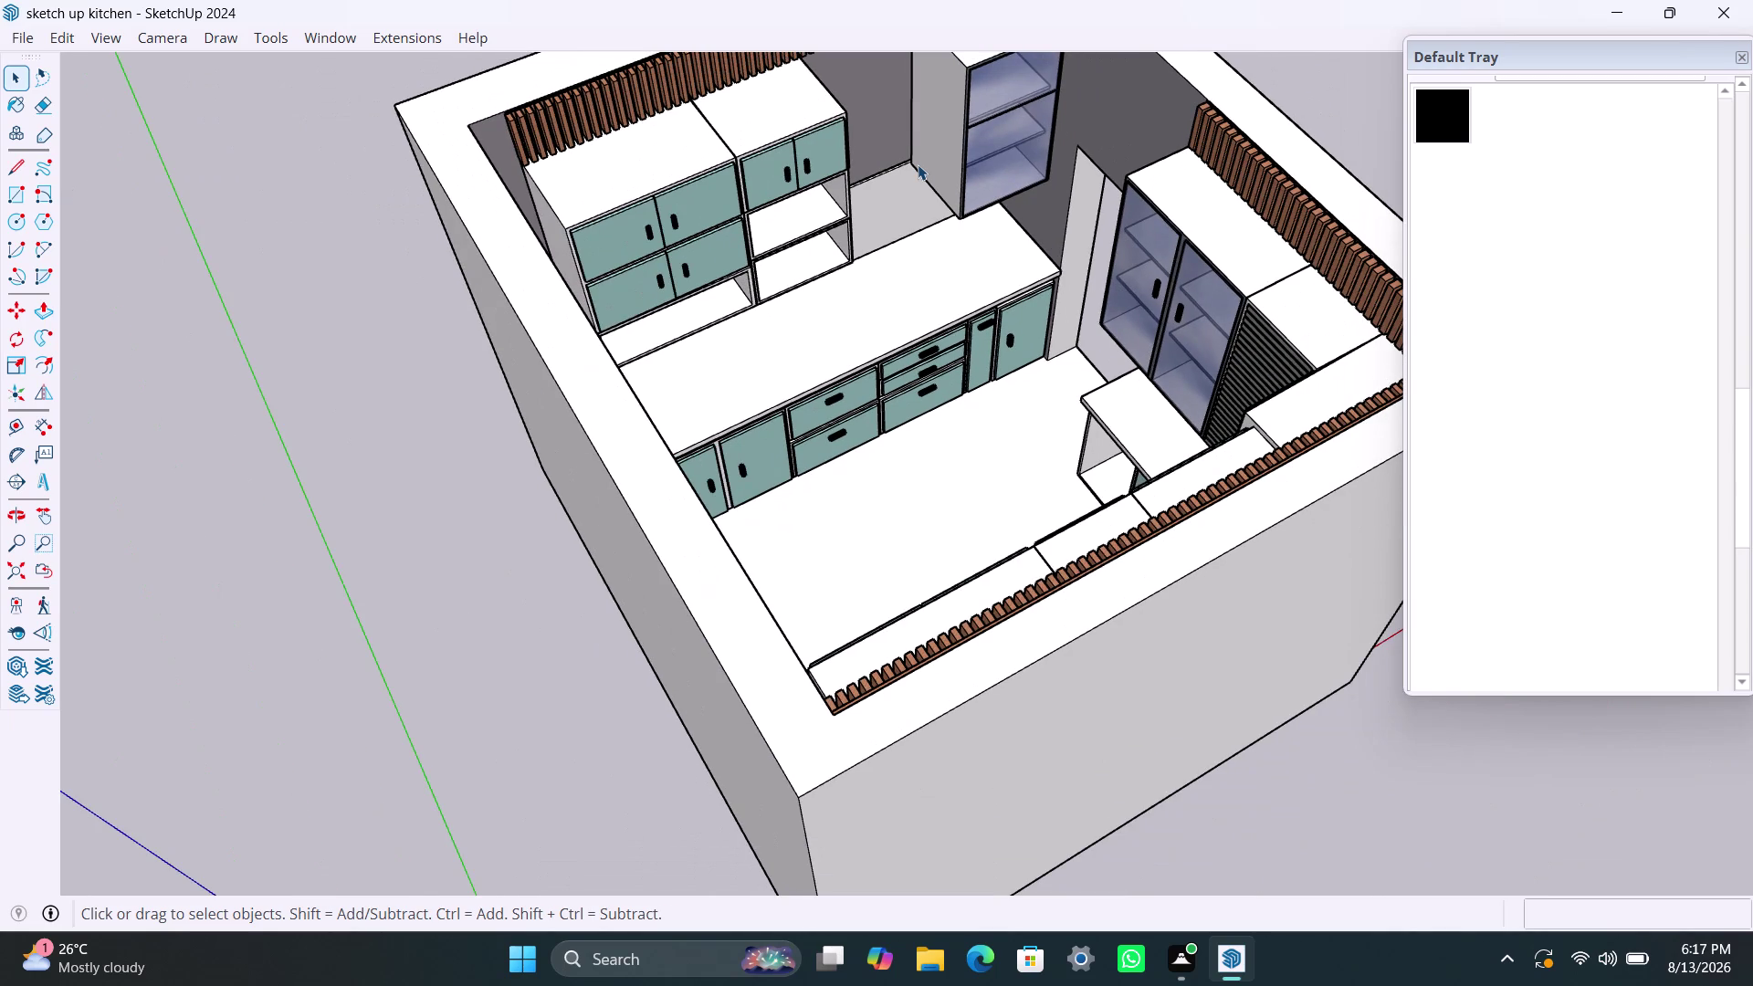
scroll(down, 3)
scroll(down, 3)
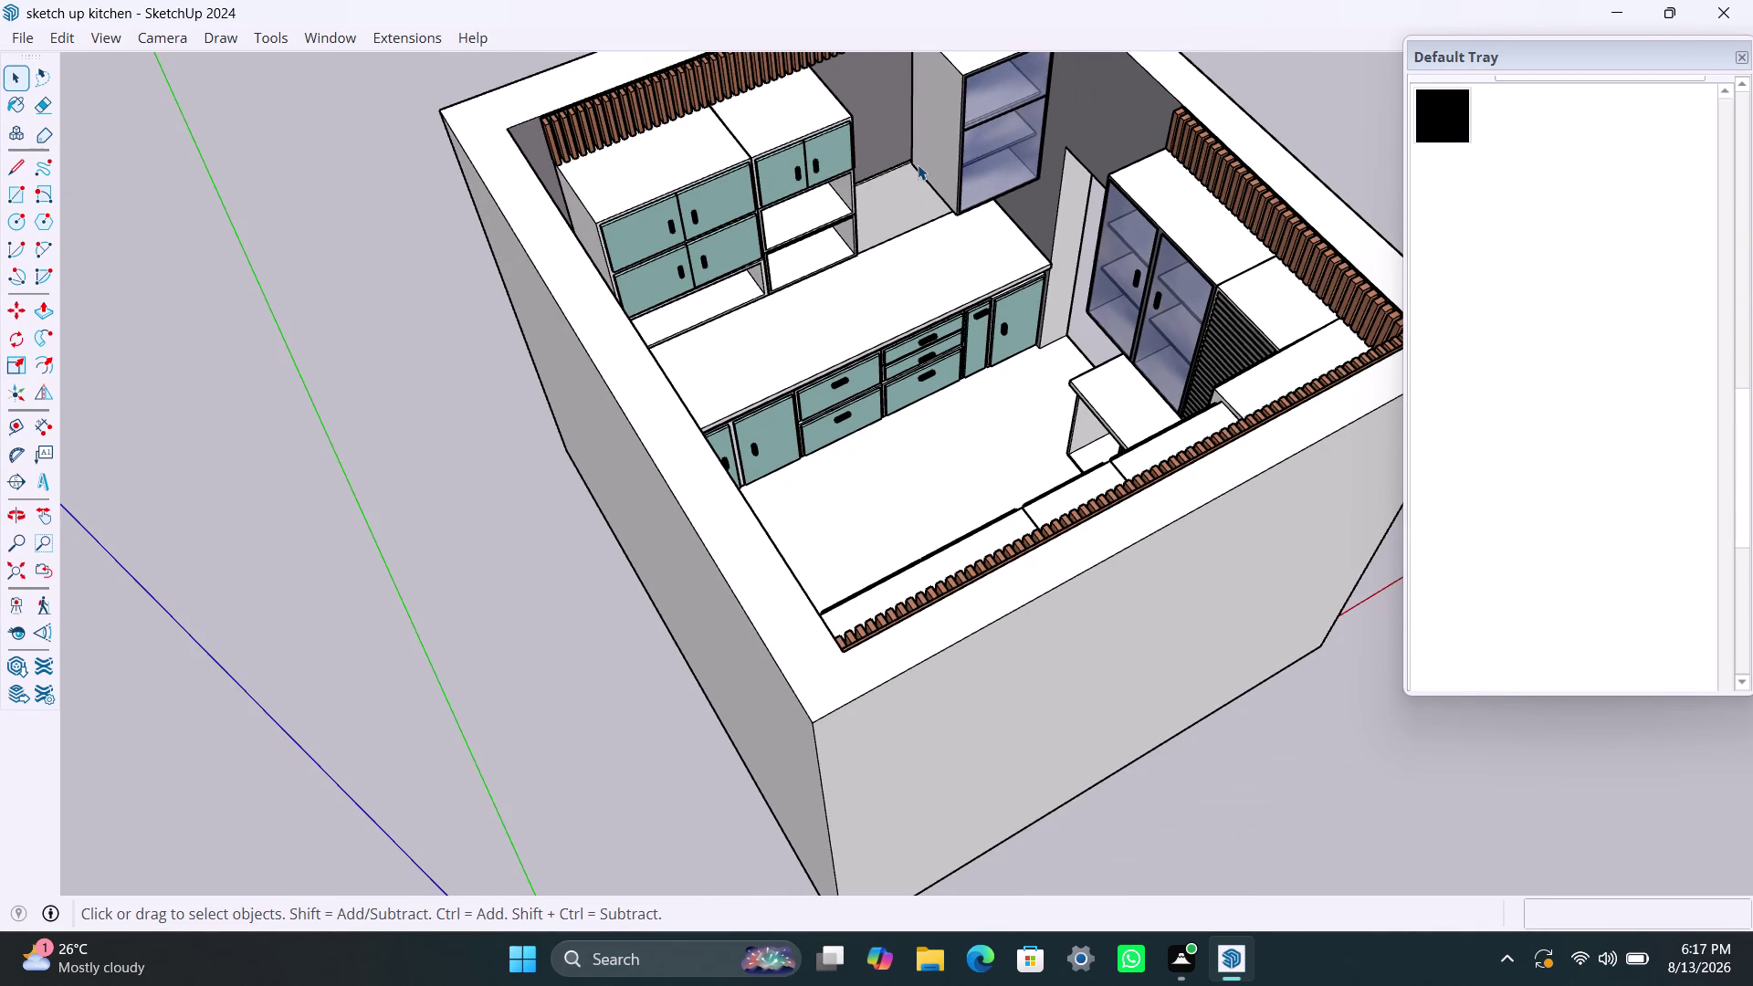
scroll(down, 3)
scroll(up, 3)
scroll(up, 3)
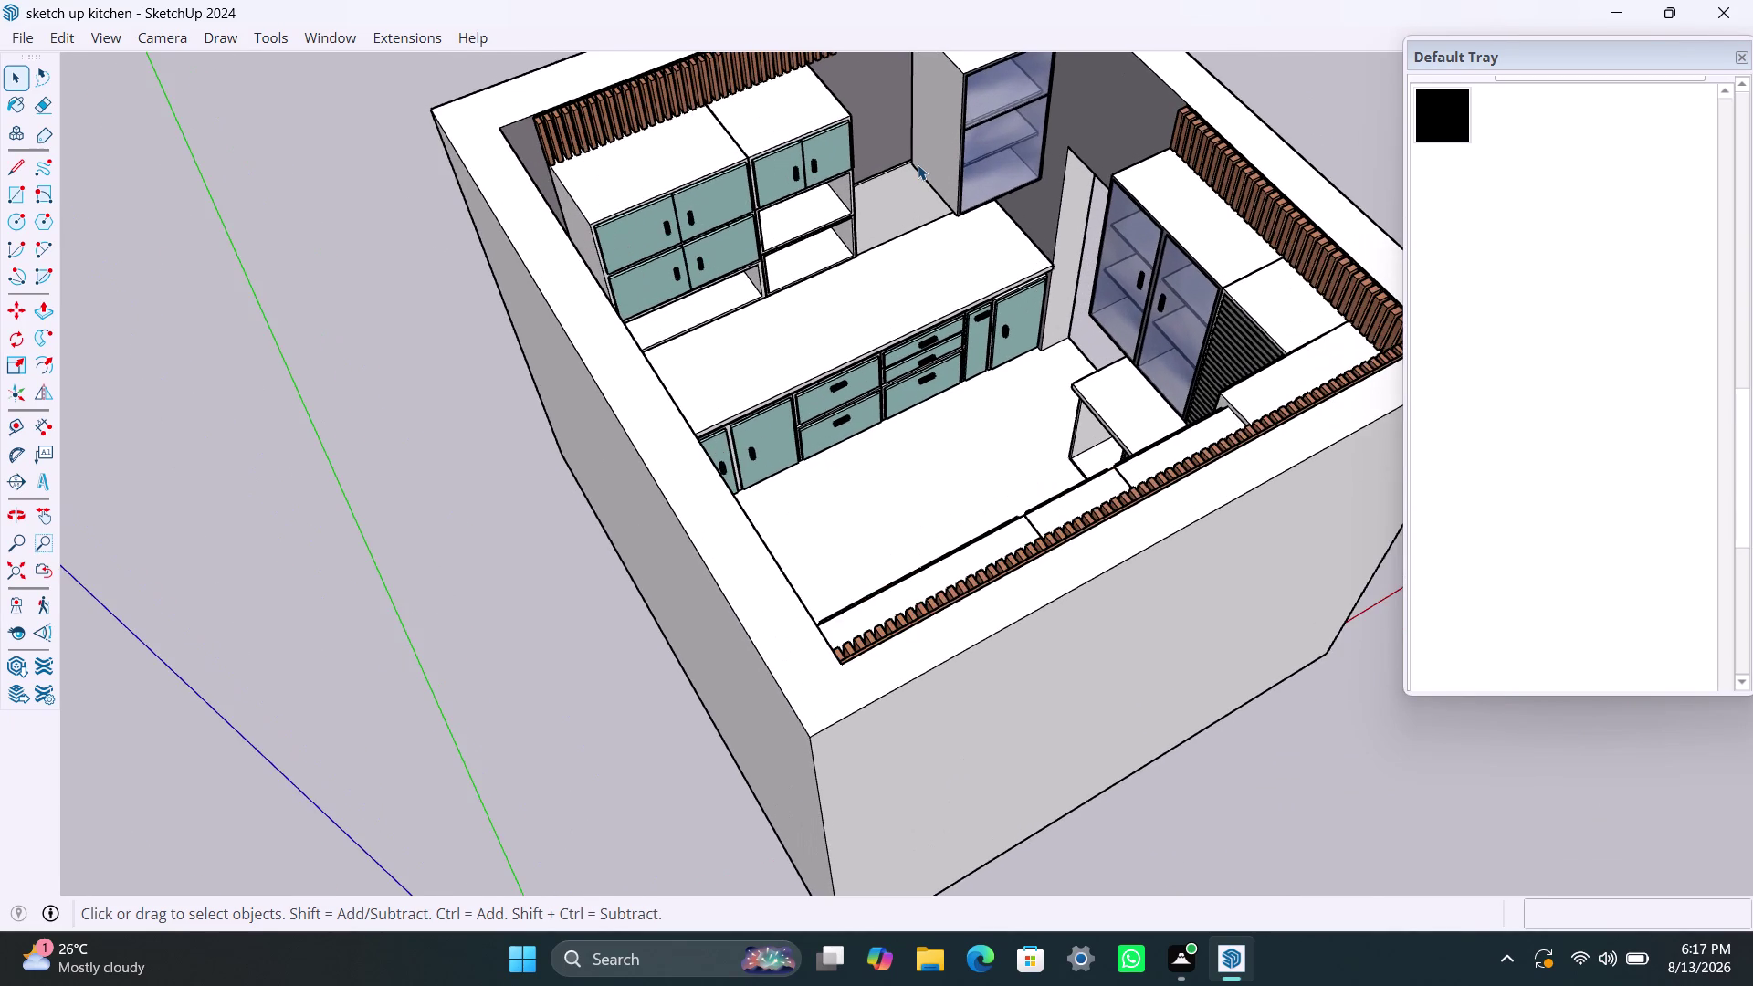
scroll(up, 3)
scroll(up, 3)
scroll(up, 3)
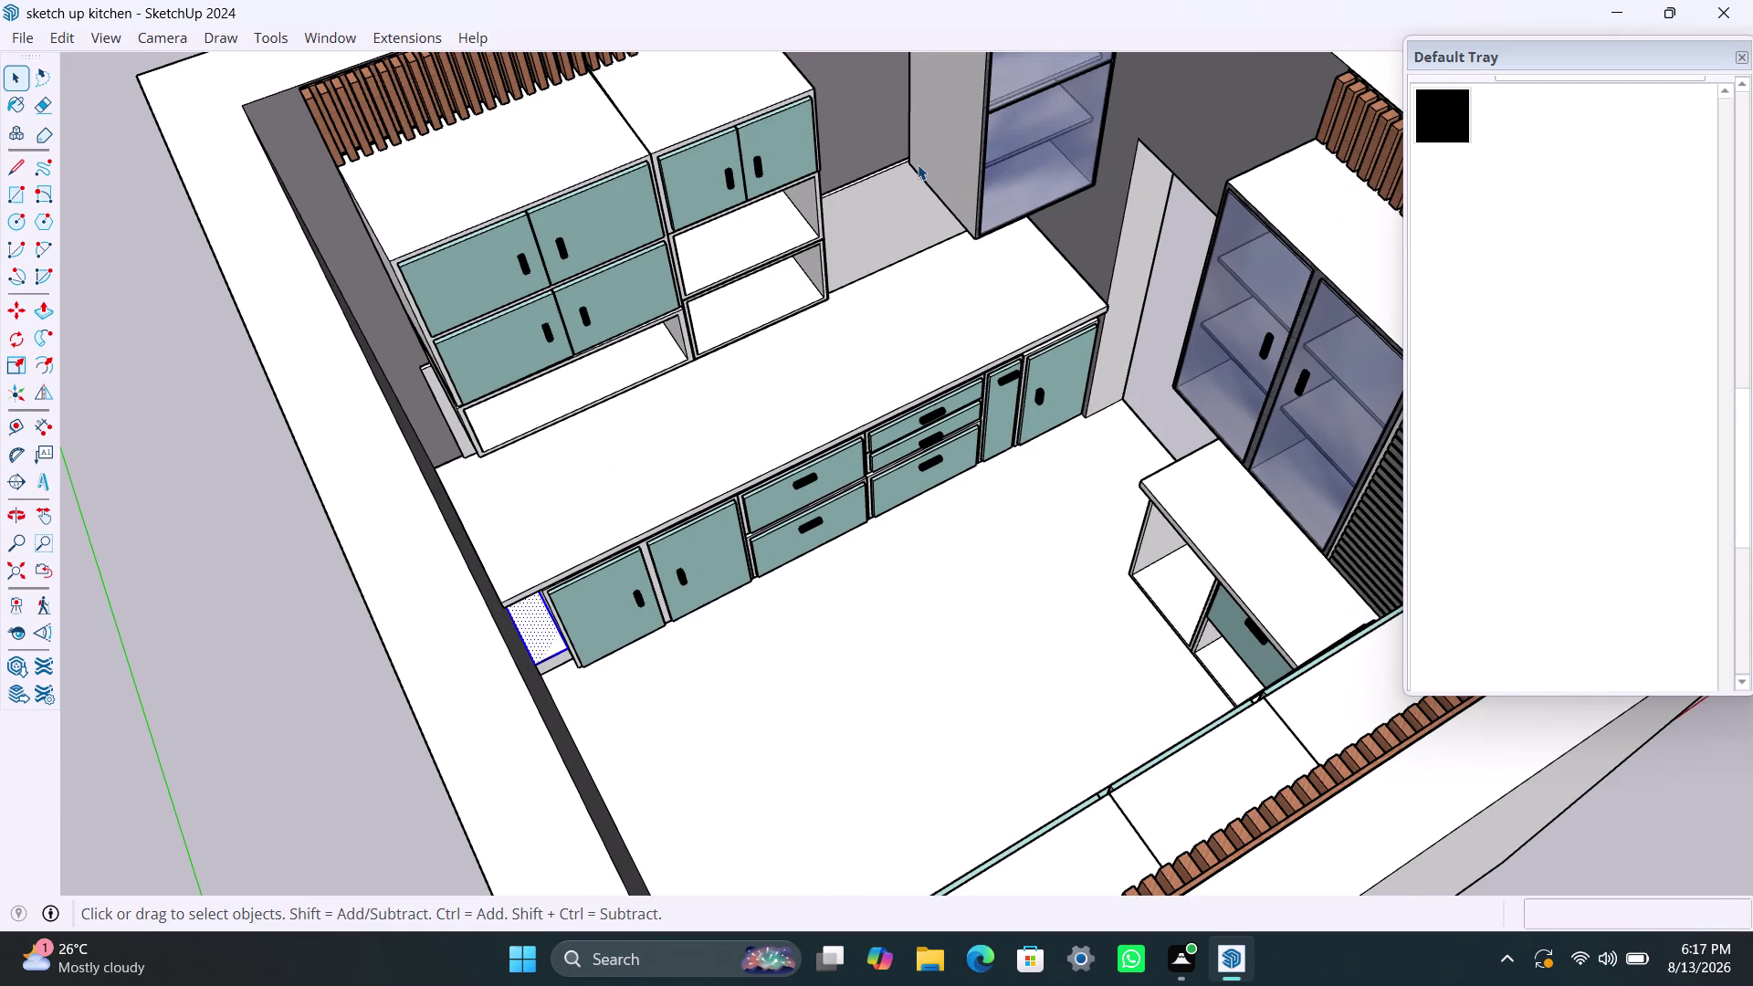
scroll(up, 3)
scroll(up, 3)
scroll(up, 3)
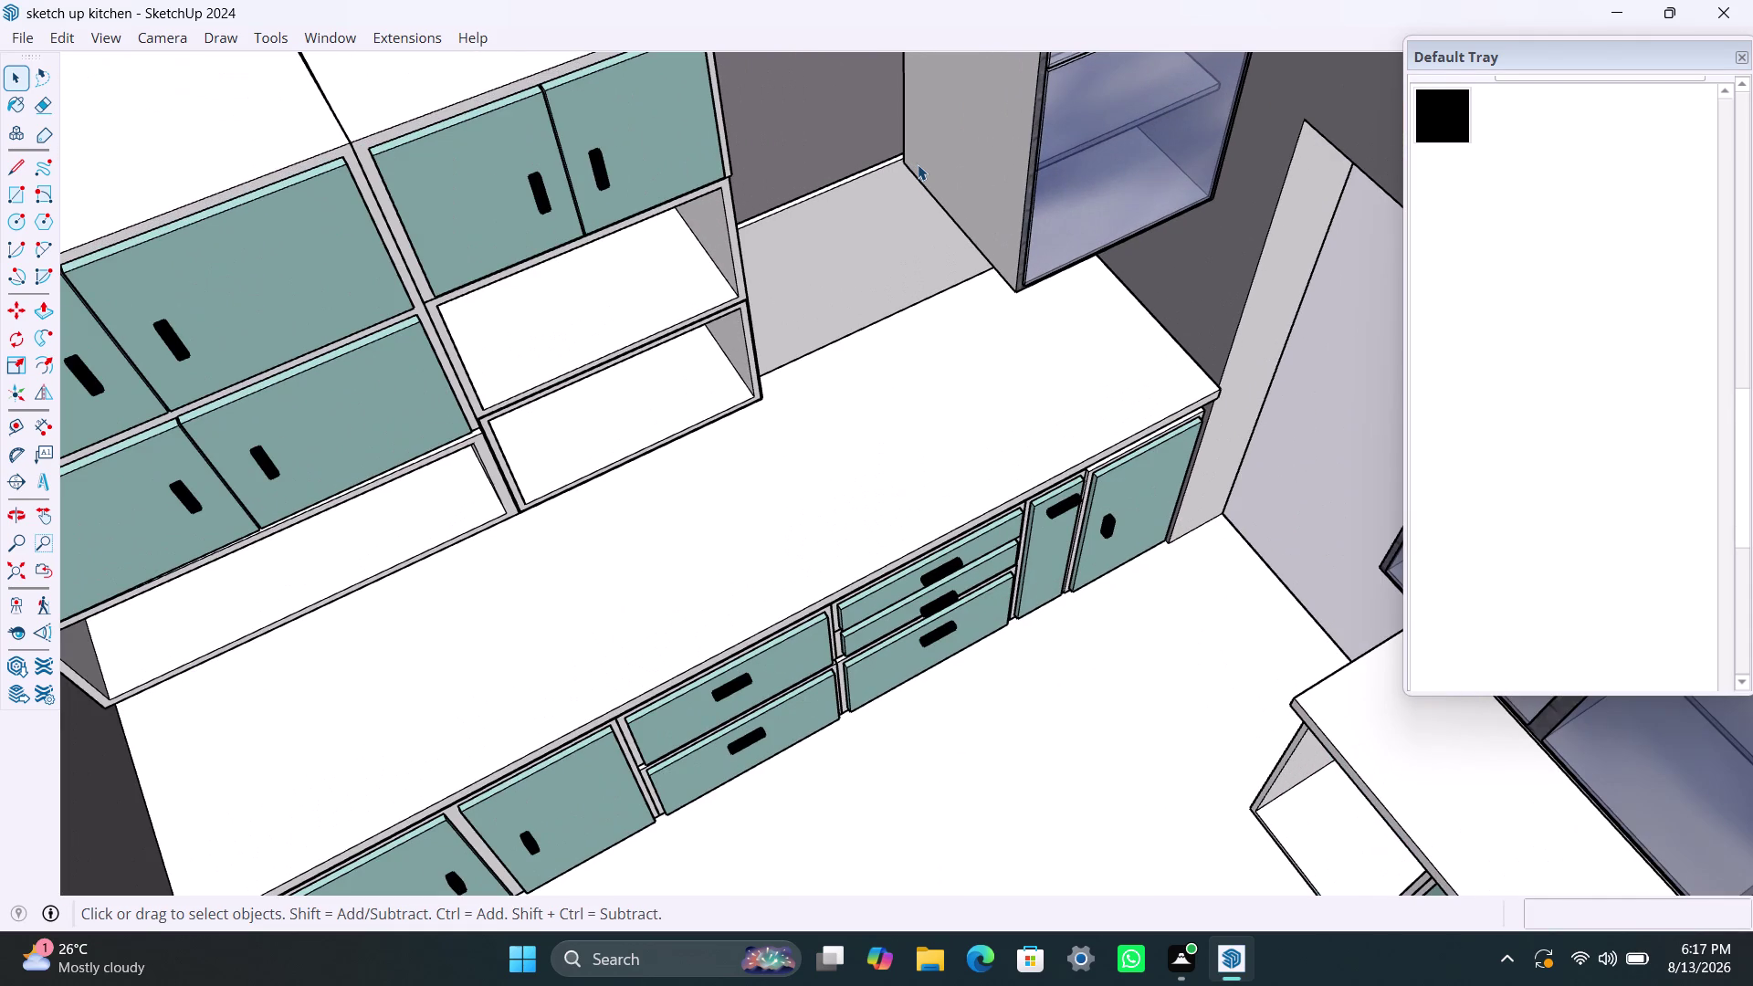
scroll(down, 3)
scroll(down, 3)
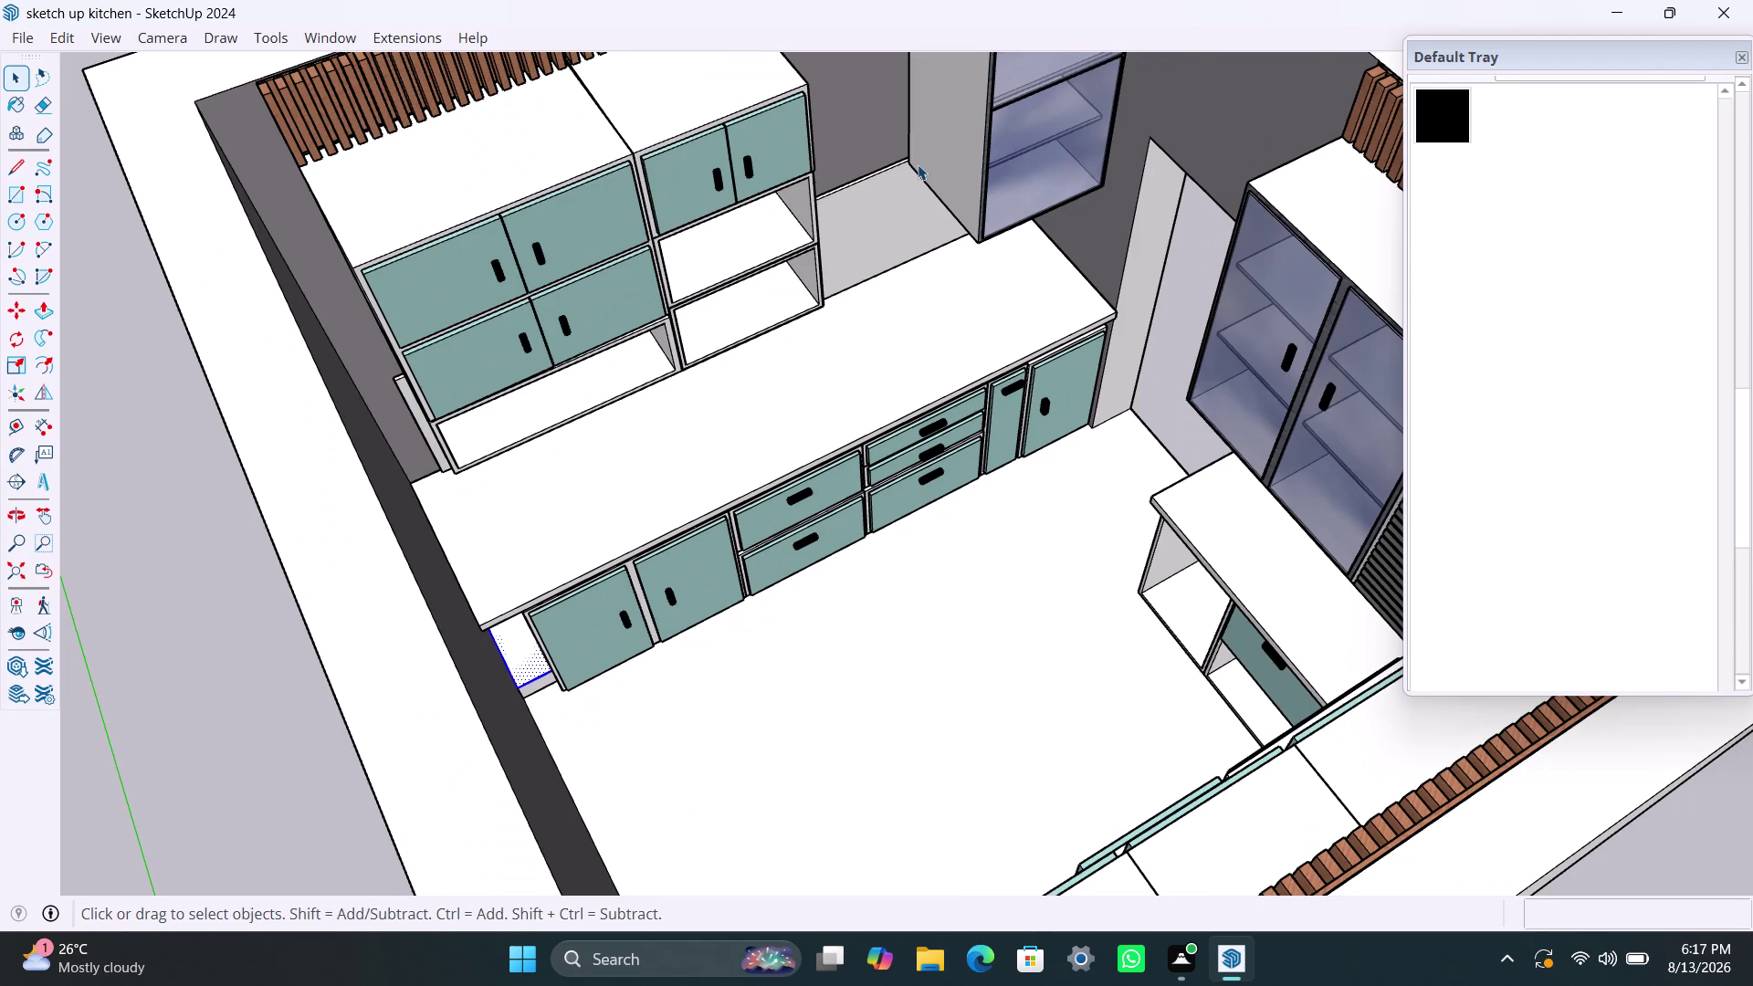
scroll(down, 3)
scroll(down, 3)
scroll(down, 3)
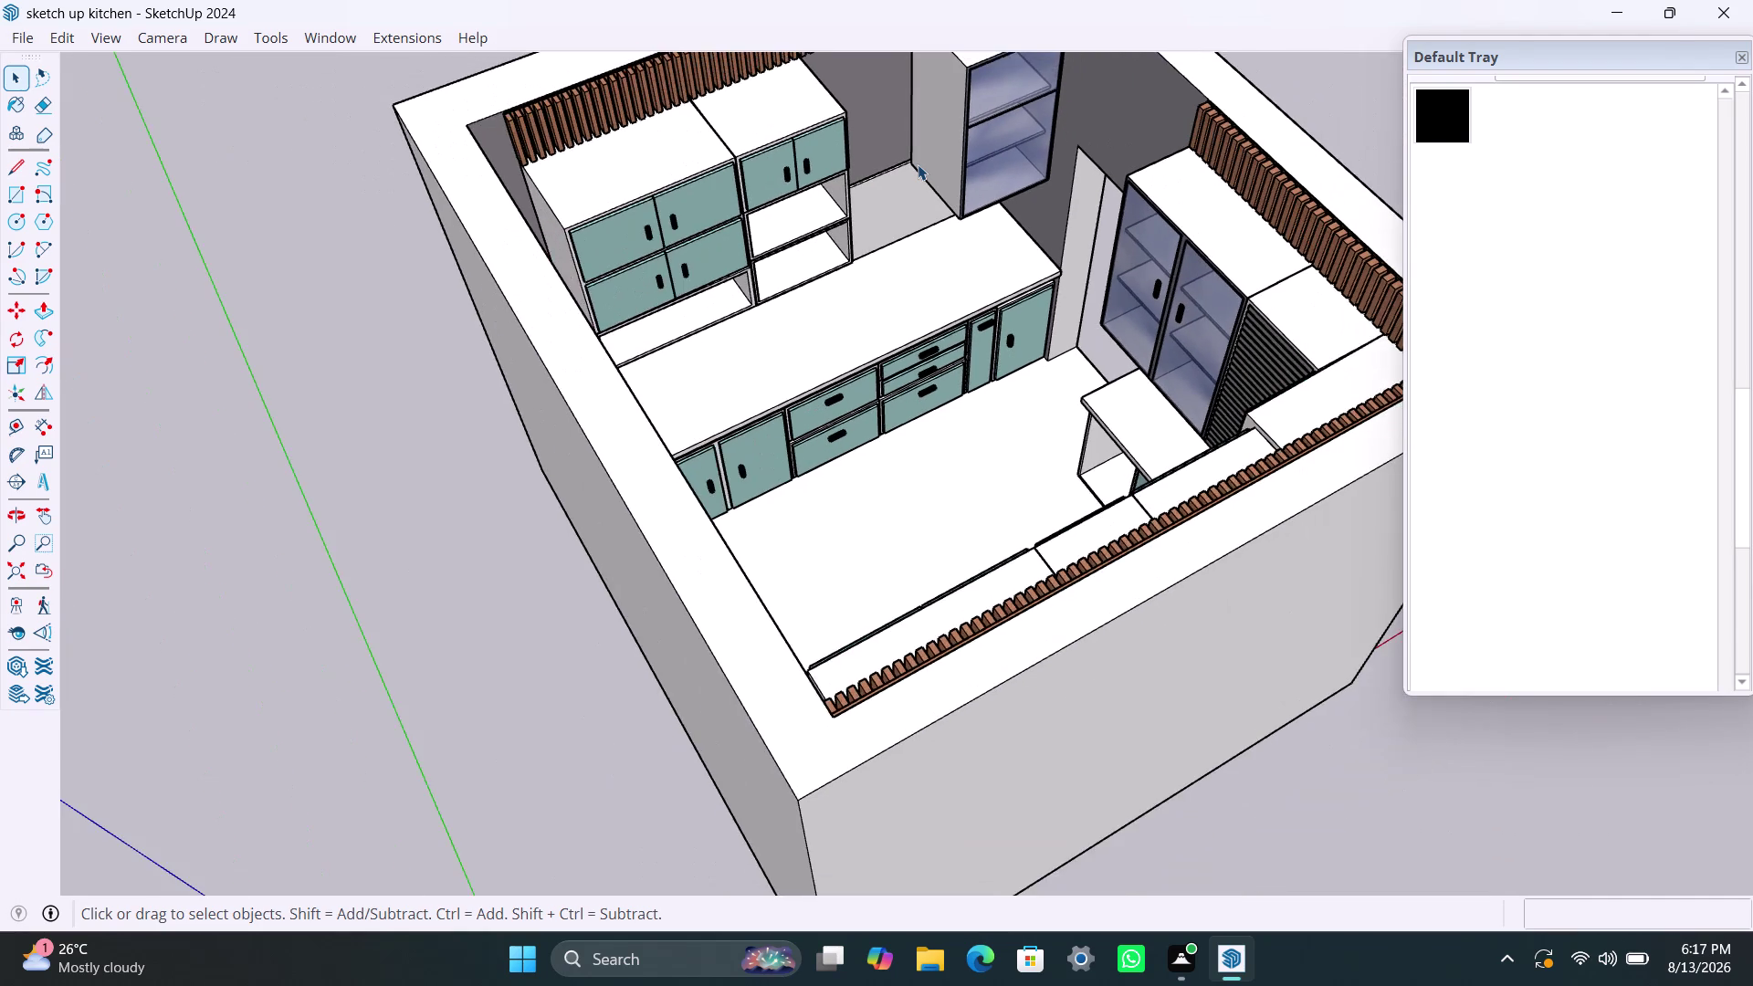
scroll(up, 3)
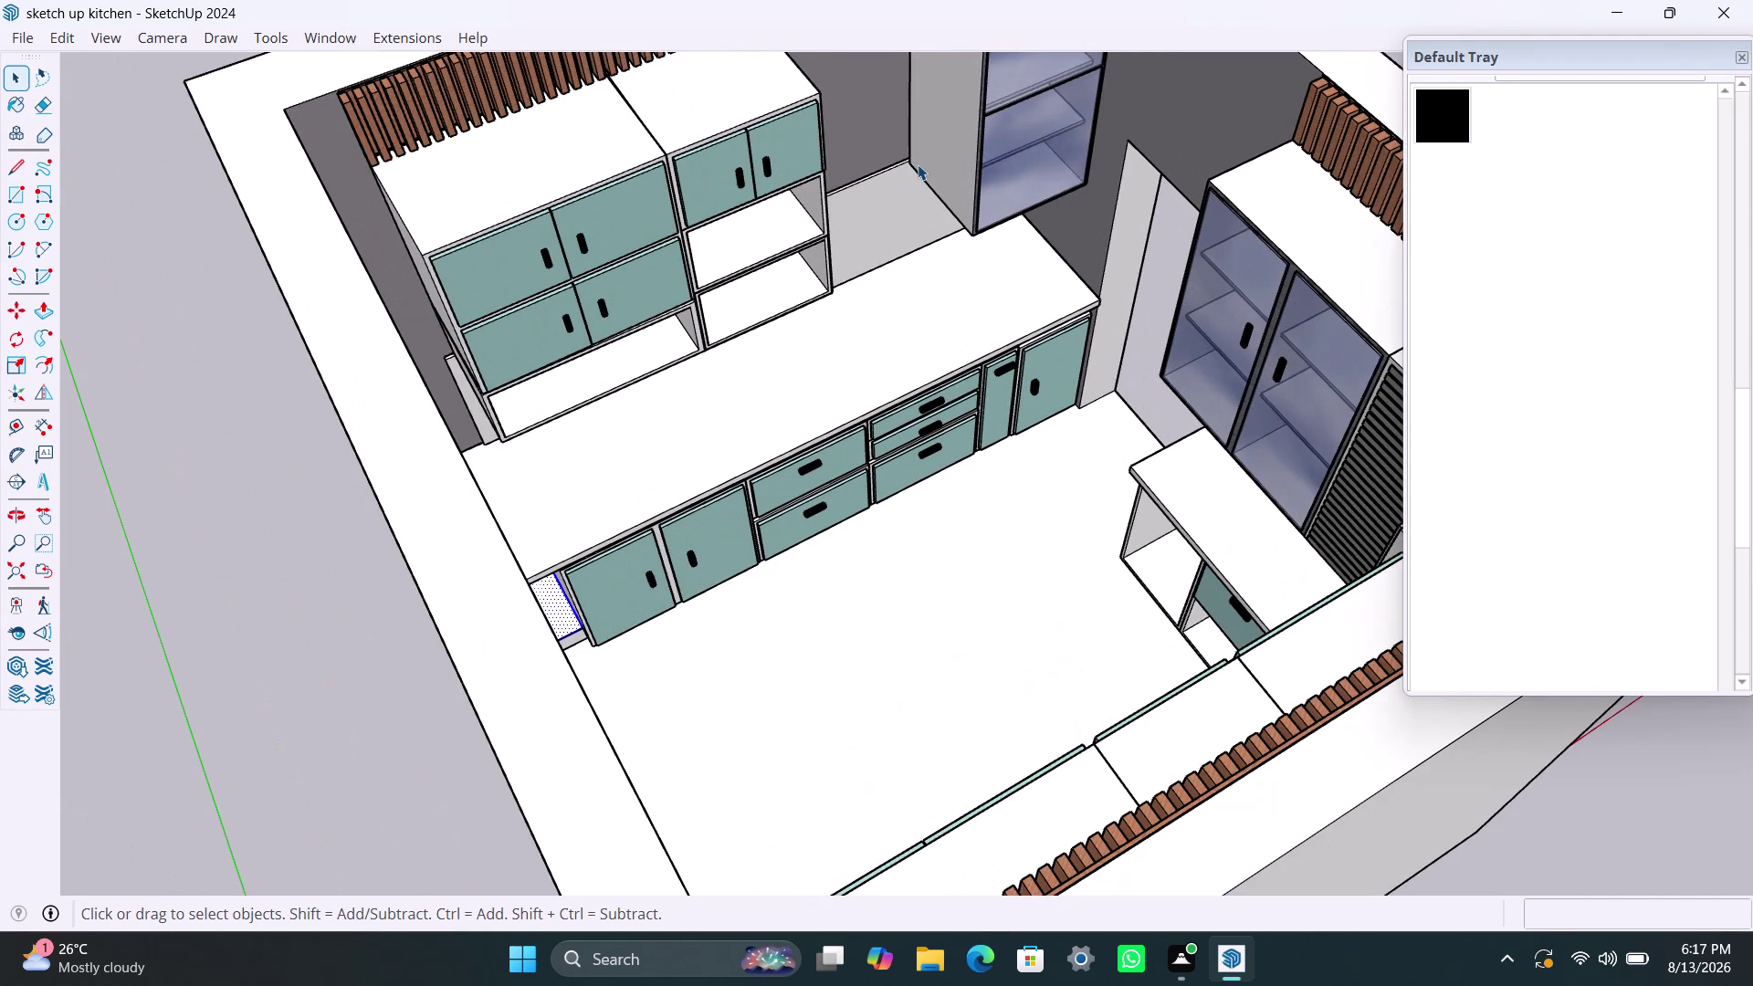
scroll(down, 3)
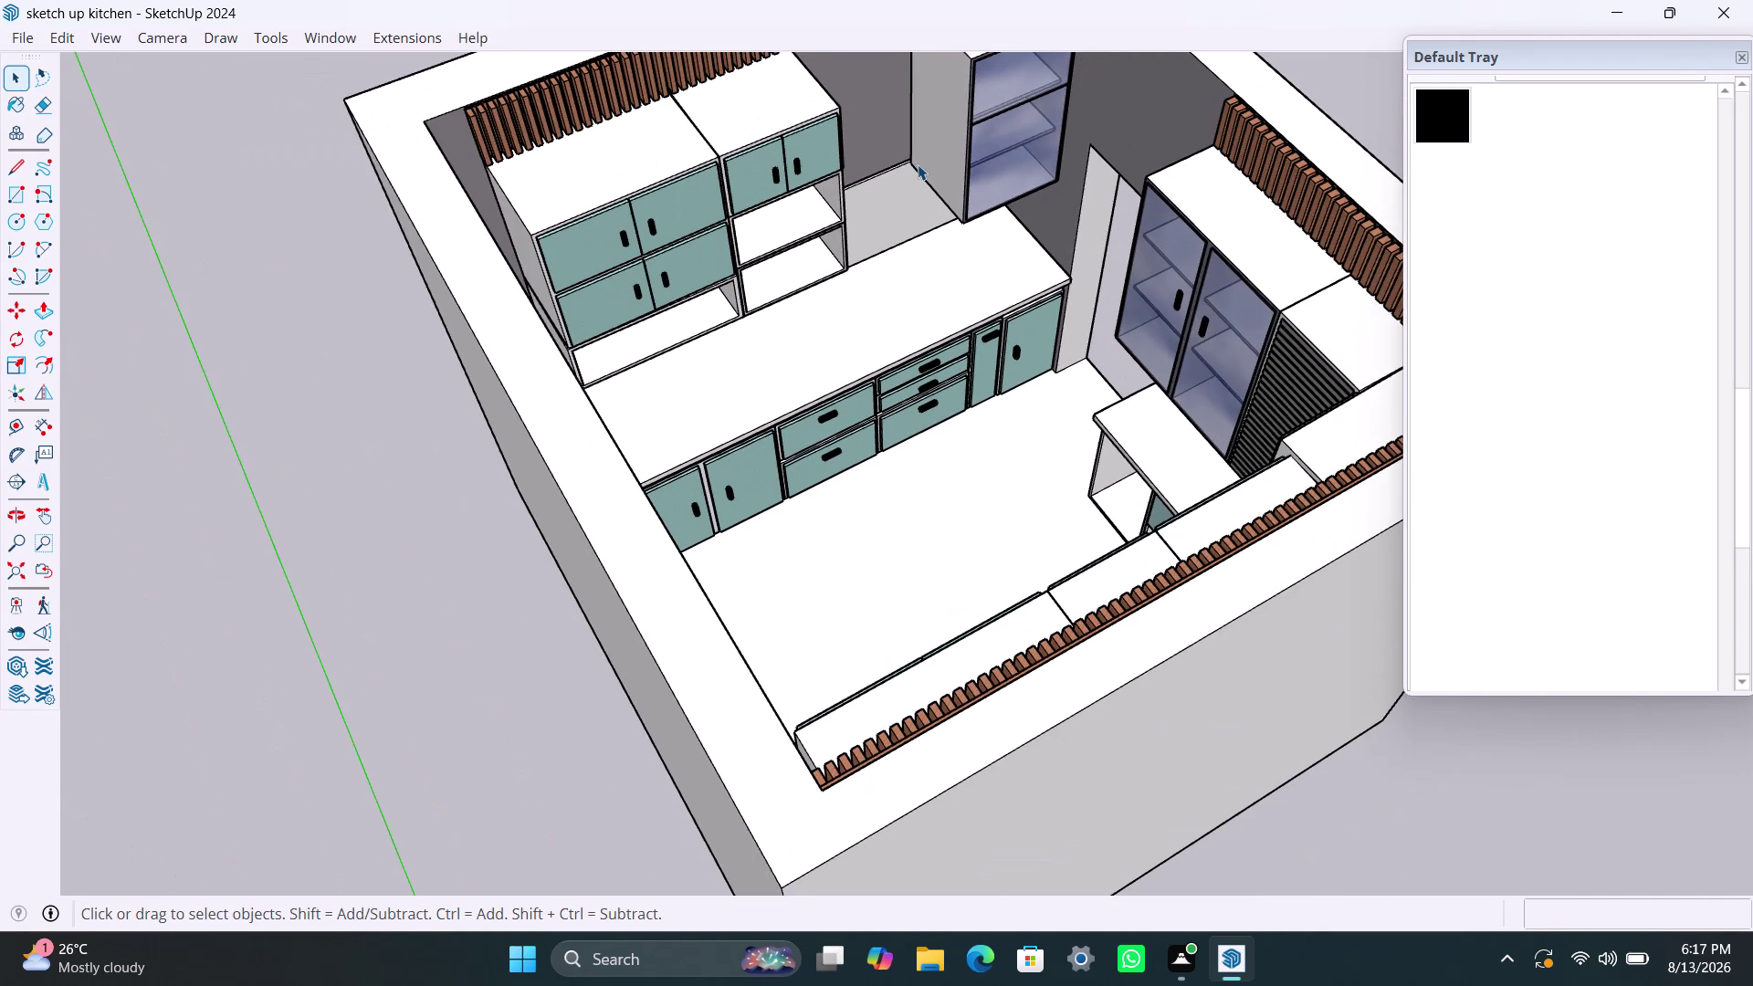
scroll(down, 3)
scroll(up, 3)
scroll(down, 3)
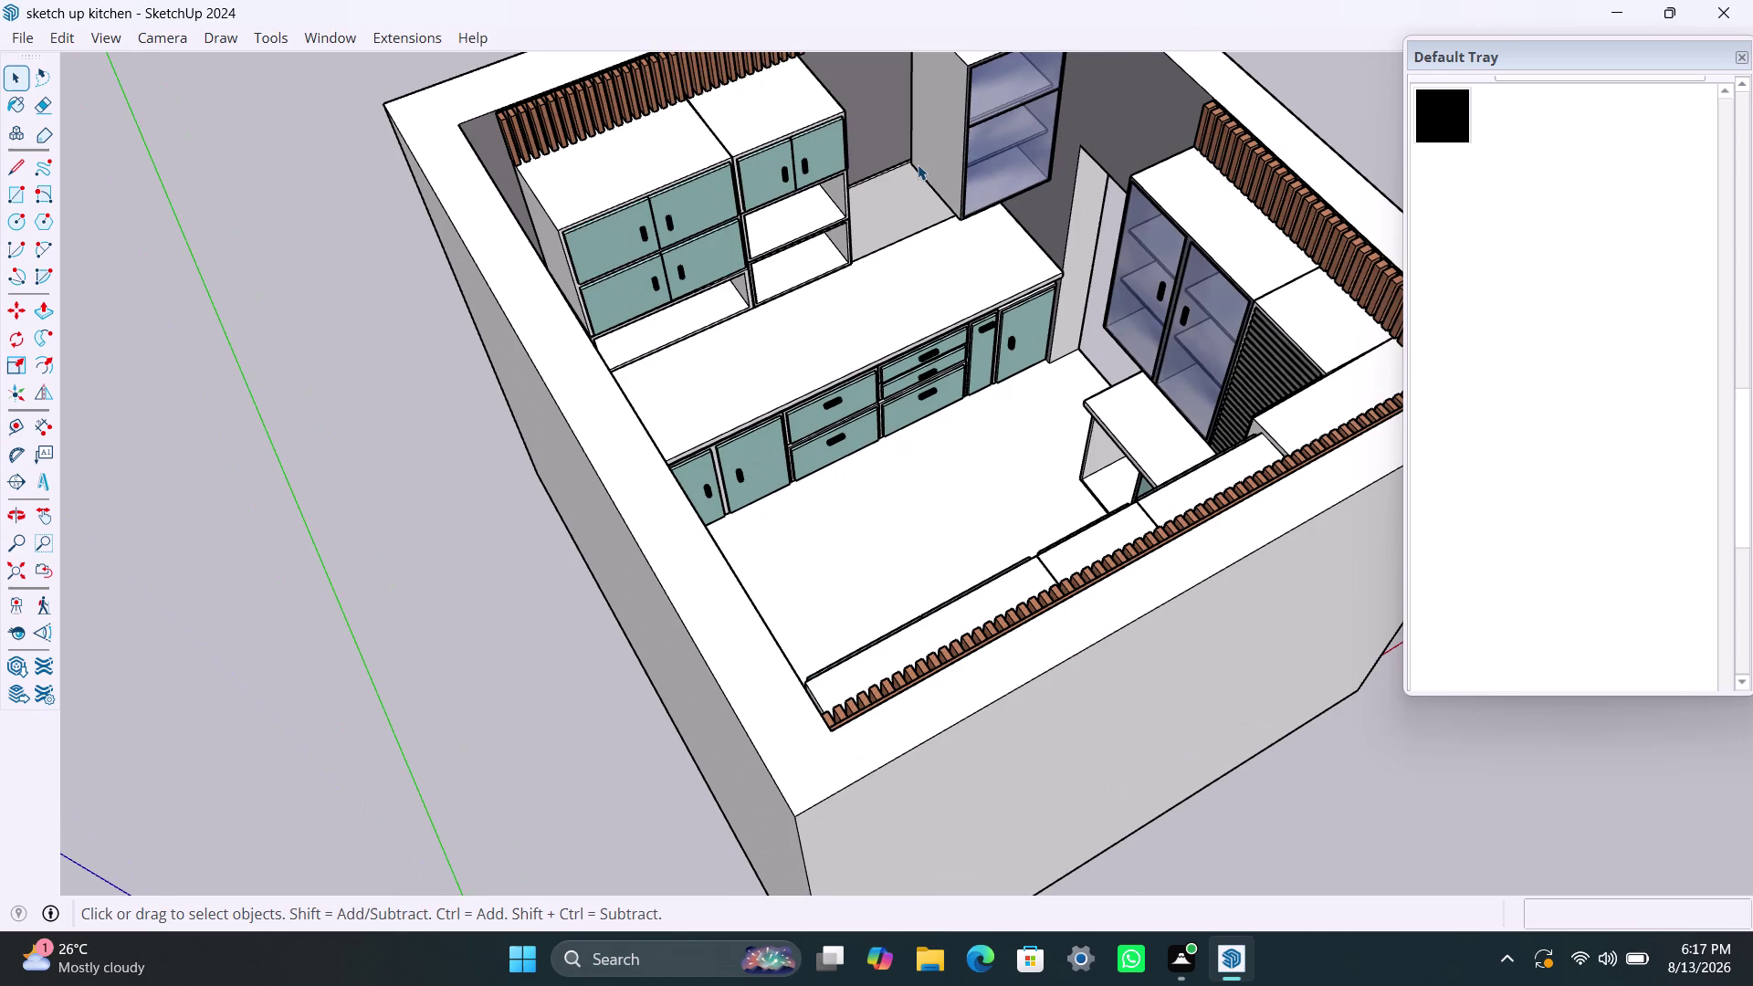
scroll(down, 3)
scroll(up, 3)
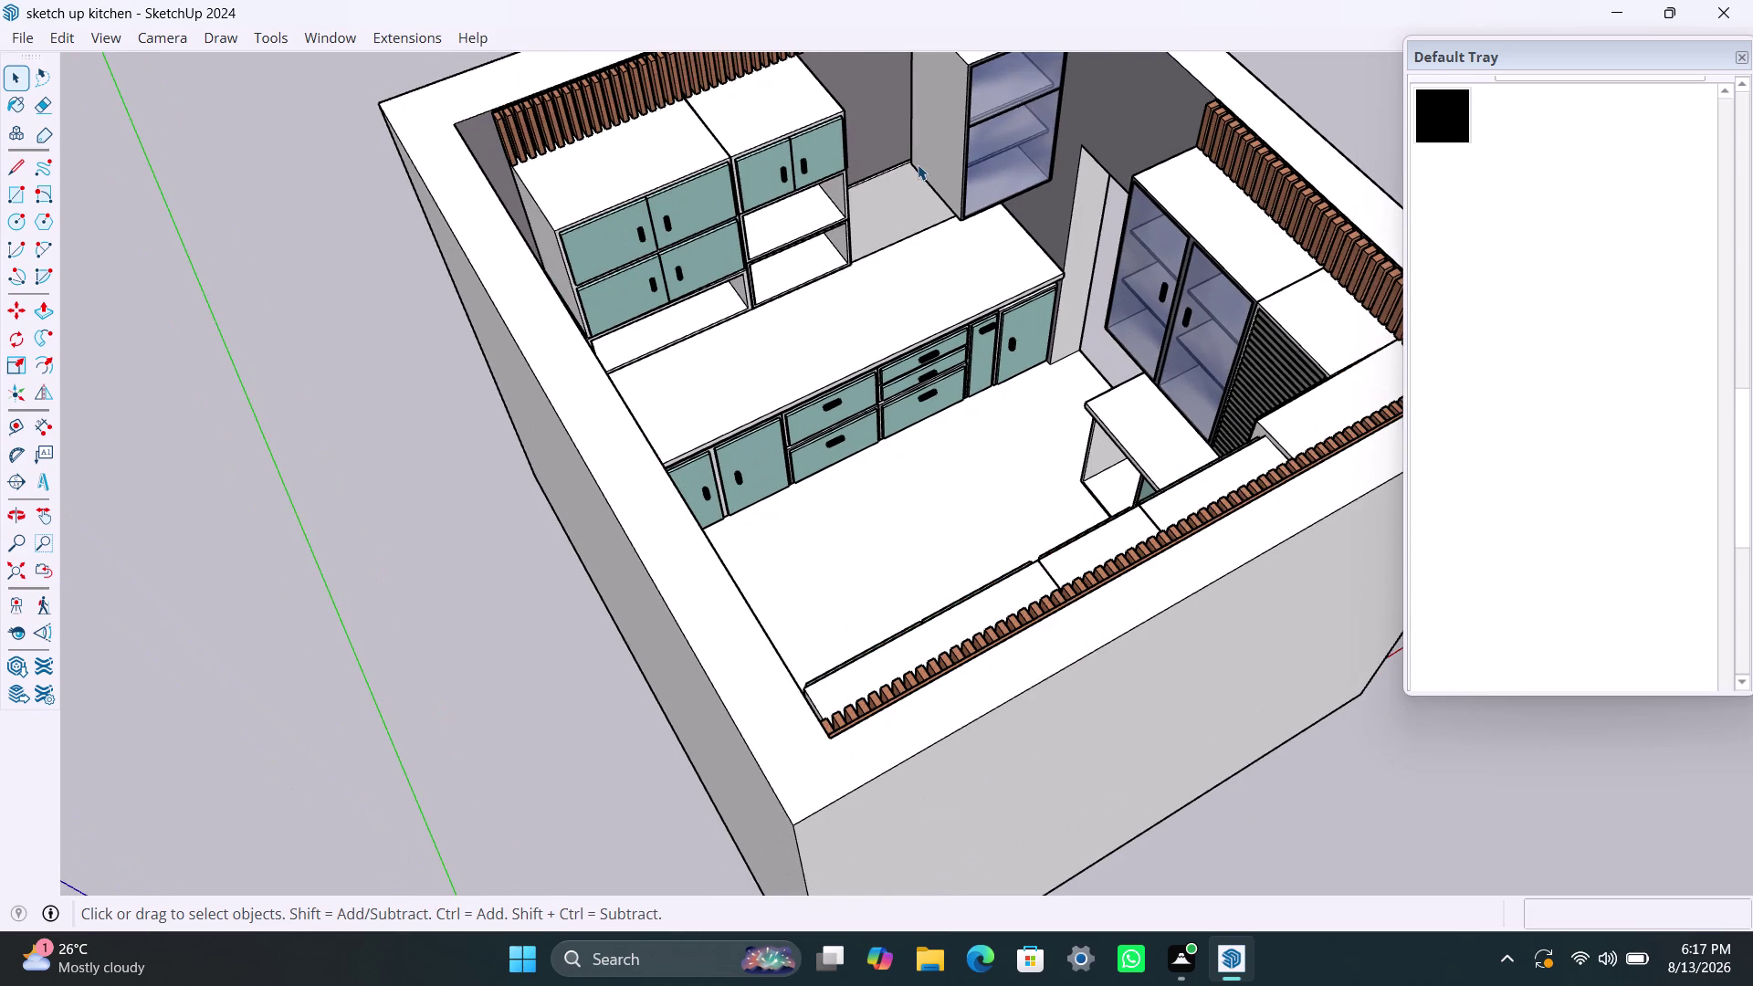
scroll(down, 3)
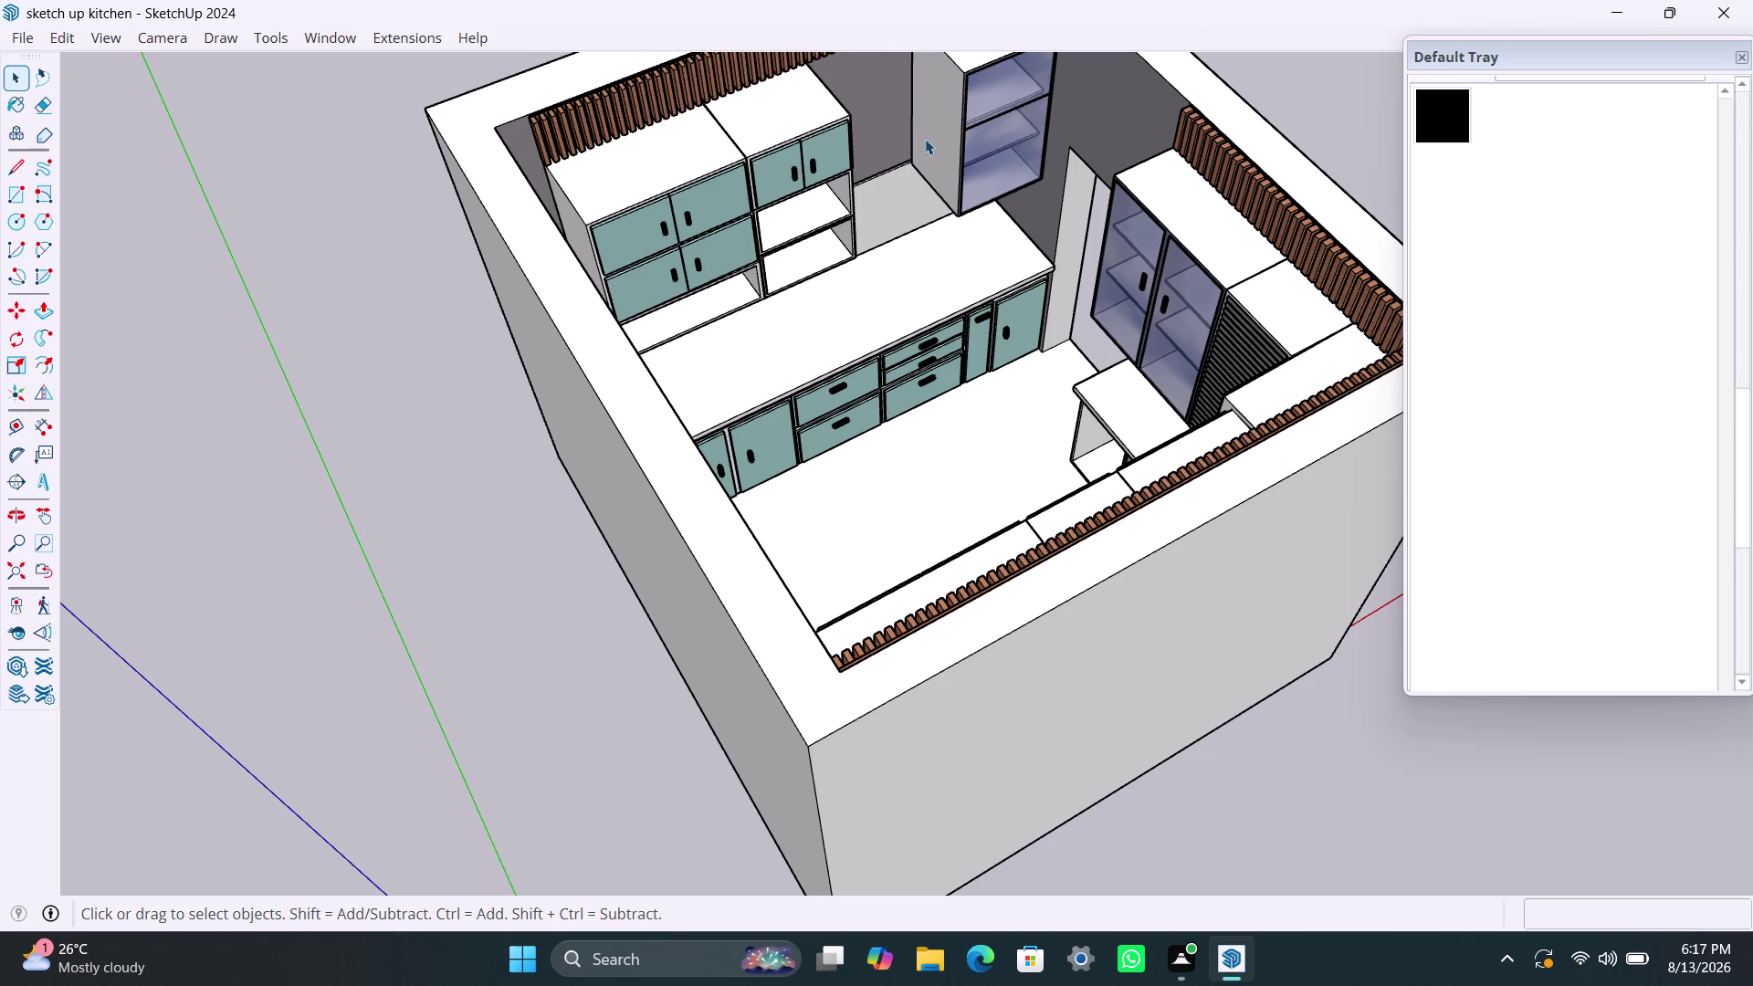
scroll(down, 3)
scroll(up, 3)
scroll(down, 3)
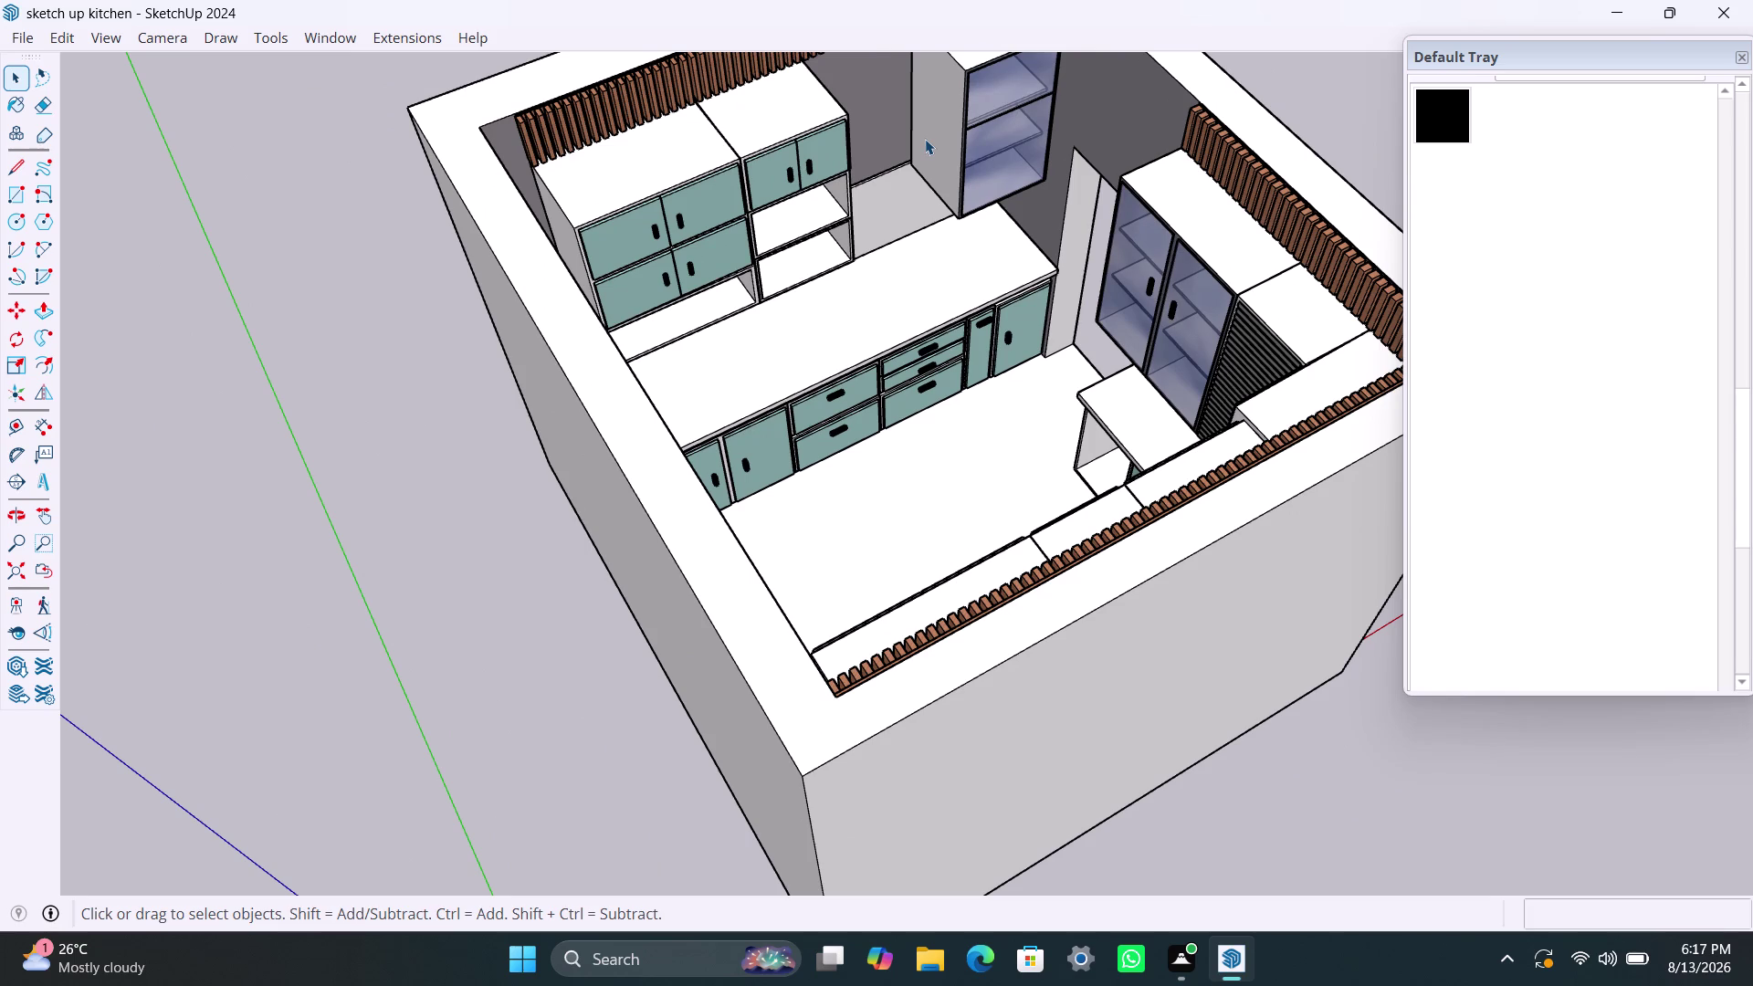
scroll(down, 3)
scroll(up, 3)
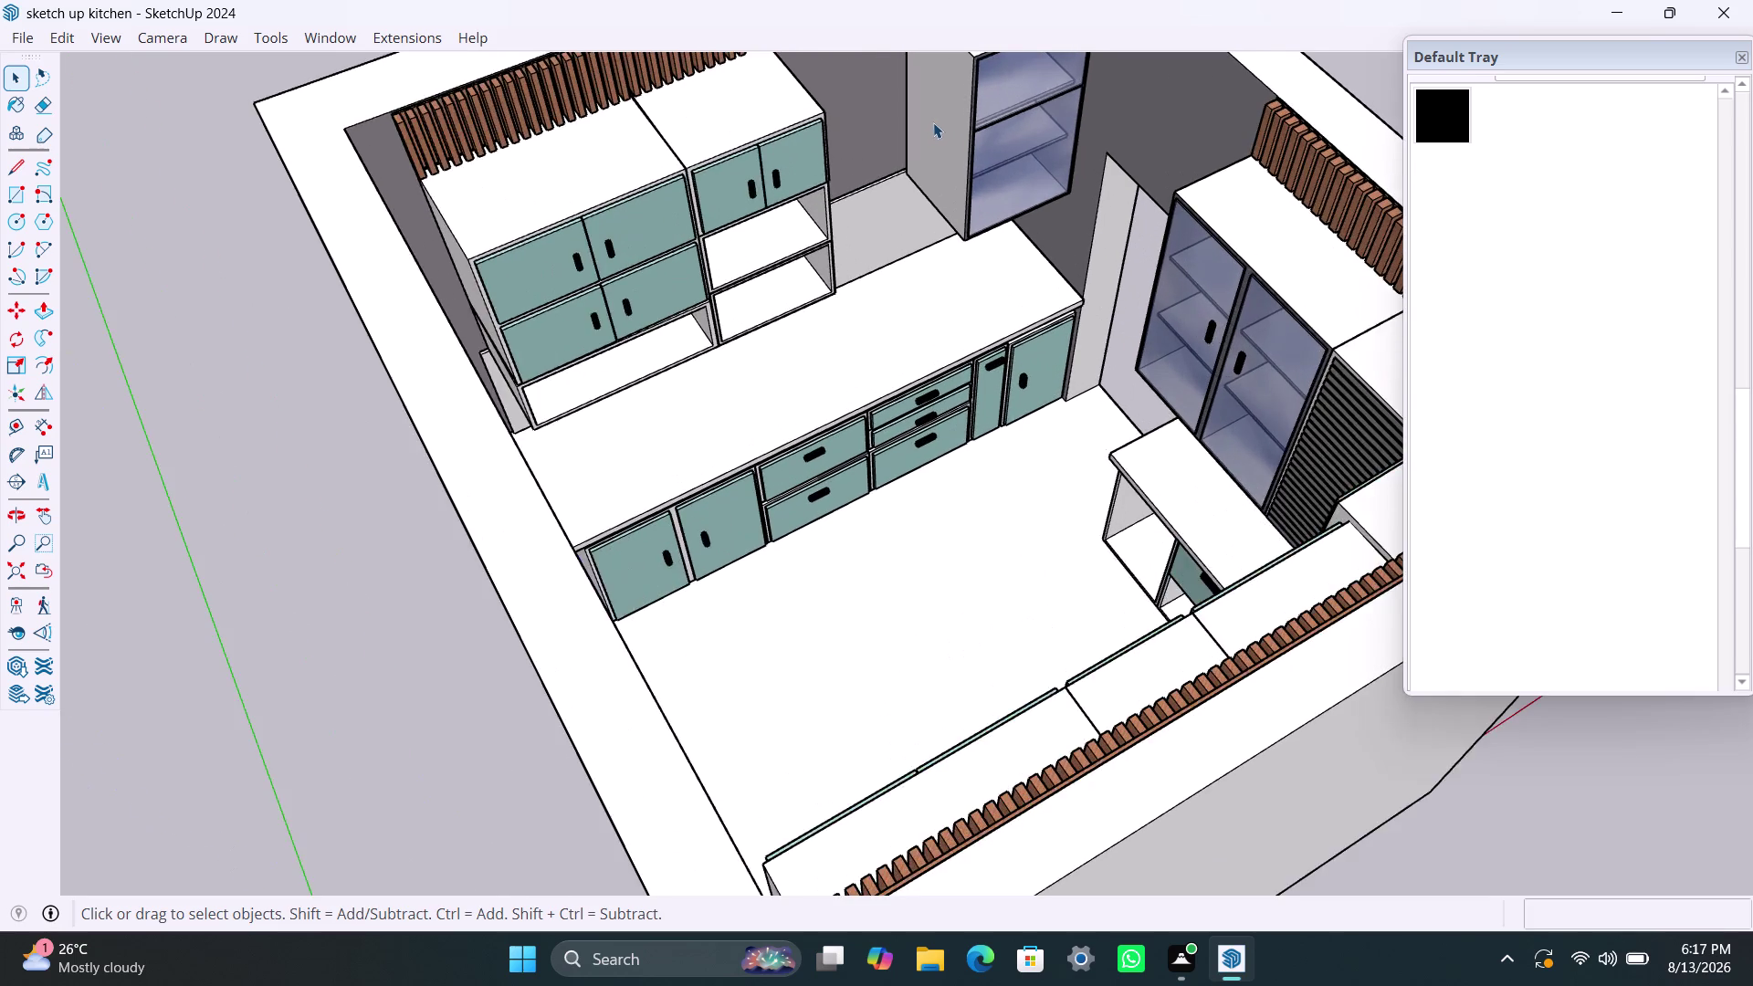
scroll(down, 3)
scroll(down, 3)
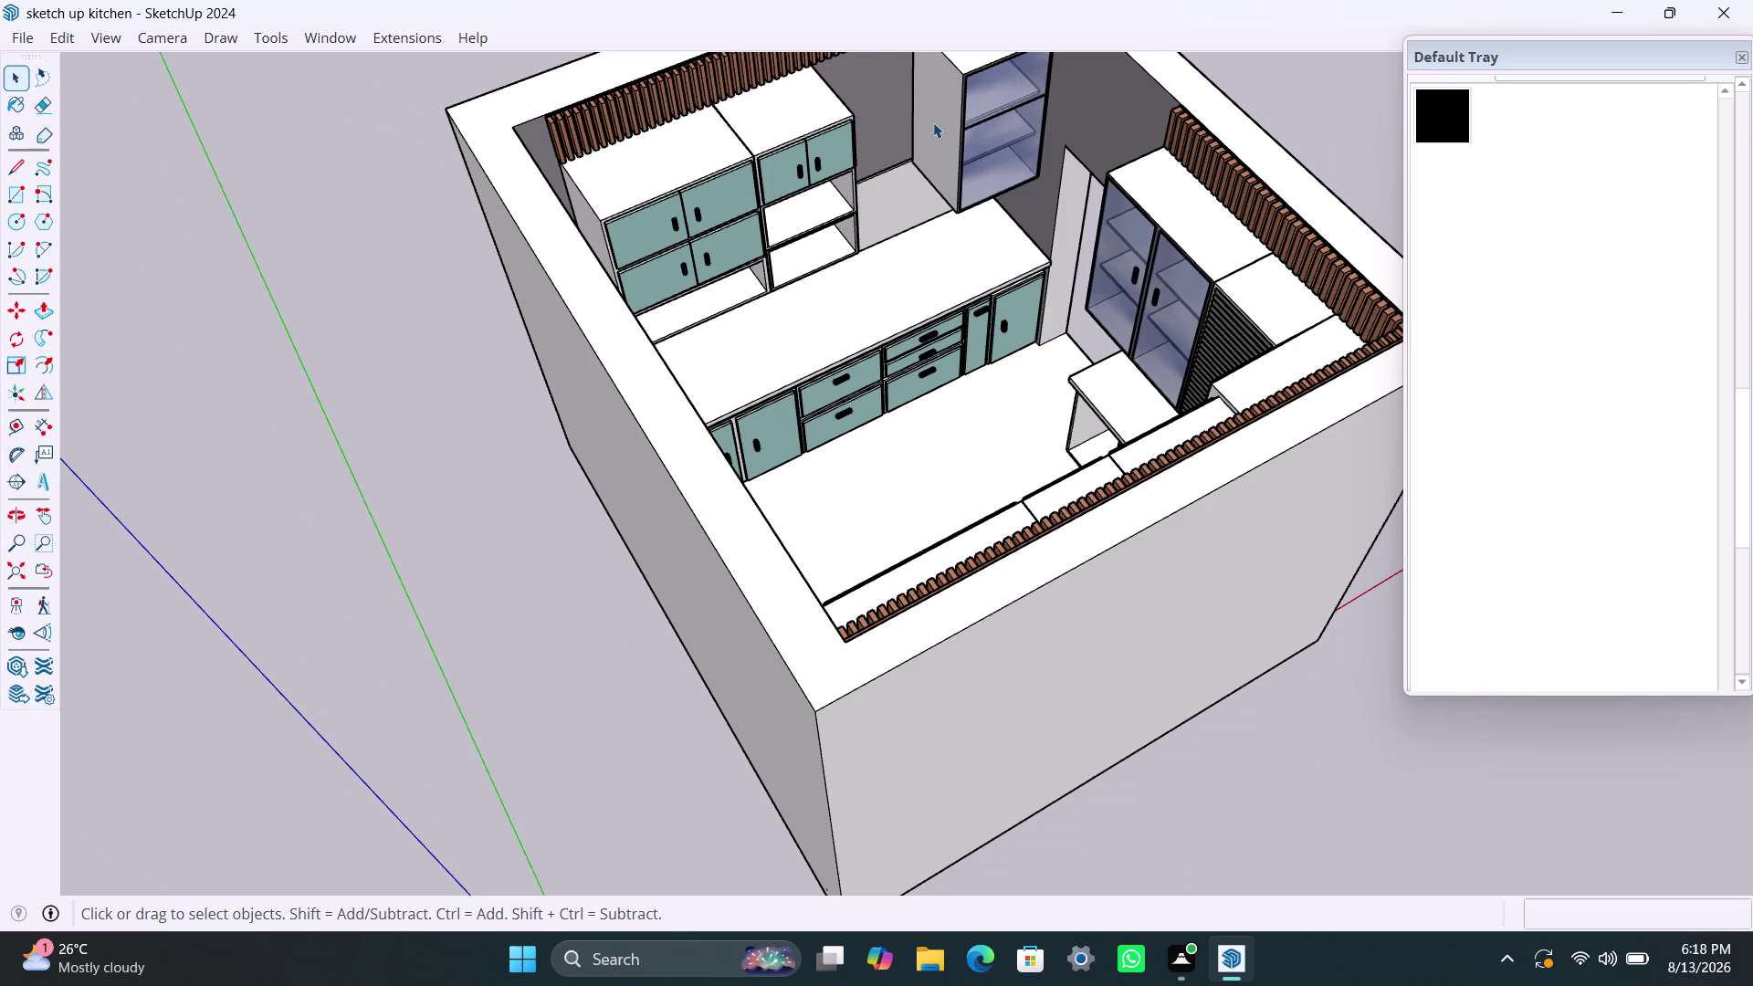
scroll(up, 3)
scroll(down, 3)
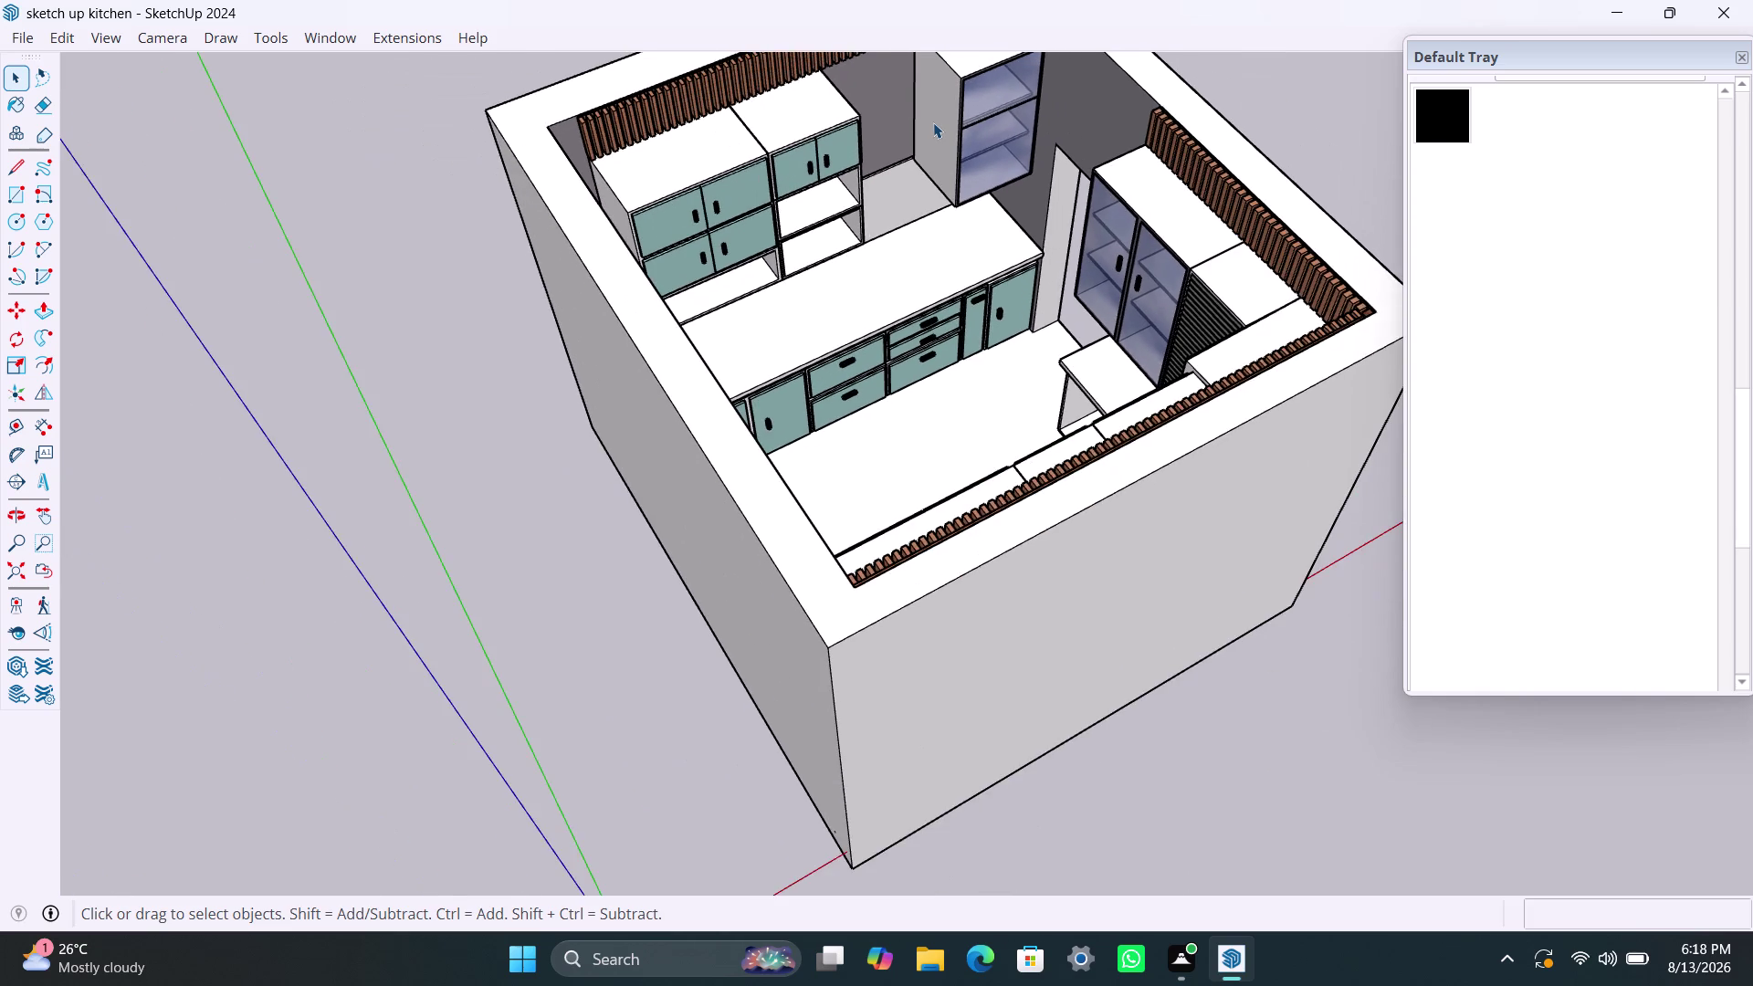
scroll(up, 3)
scroll(down, 3)
scroll(down, 3)
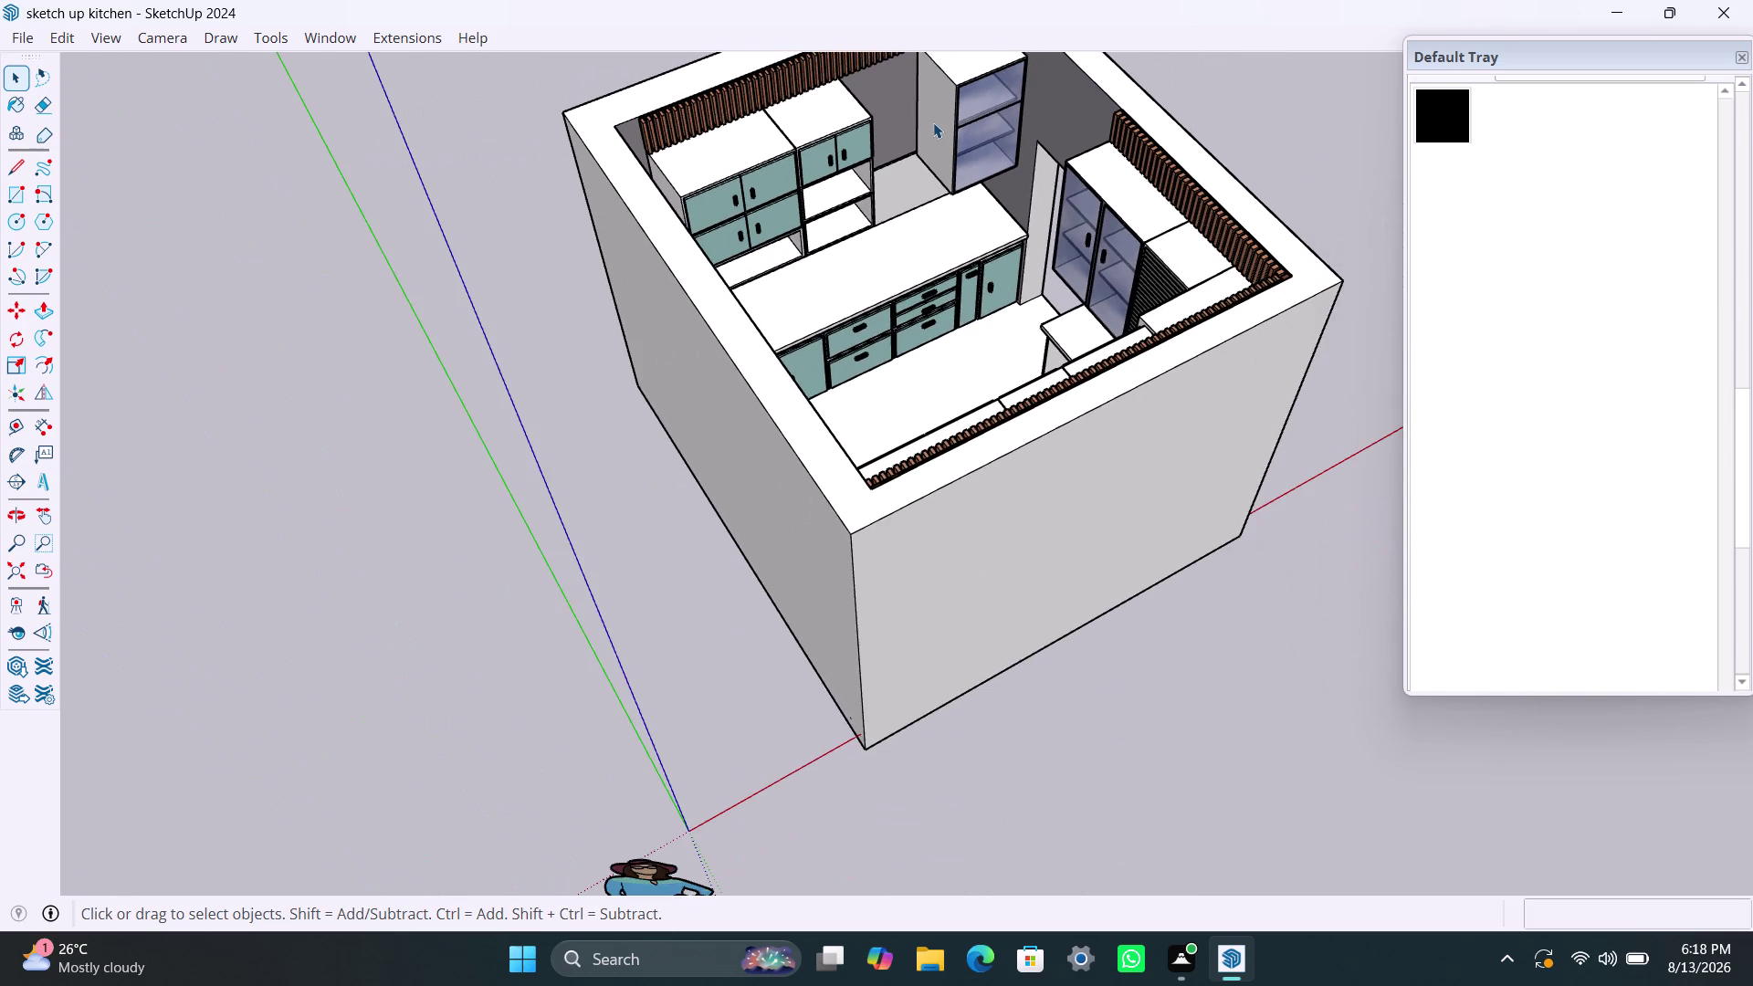
scroll(up, 3)
scroll(up, 3)
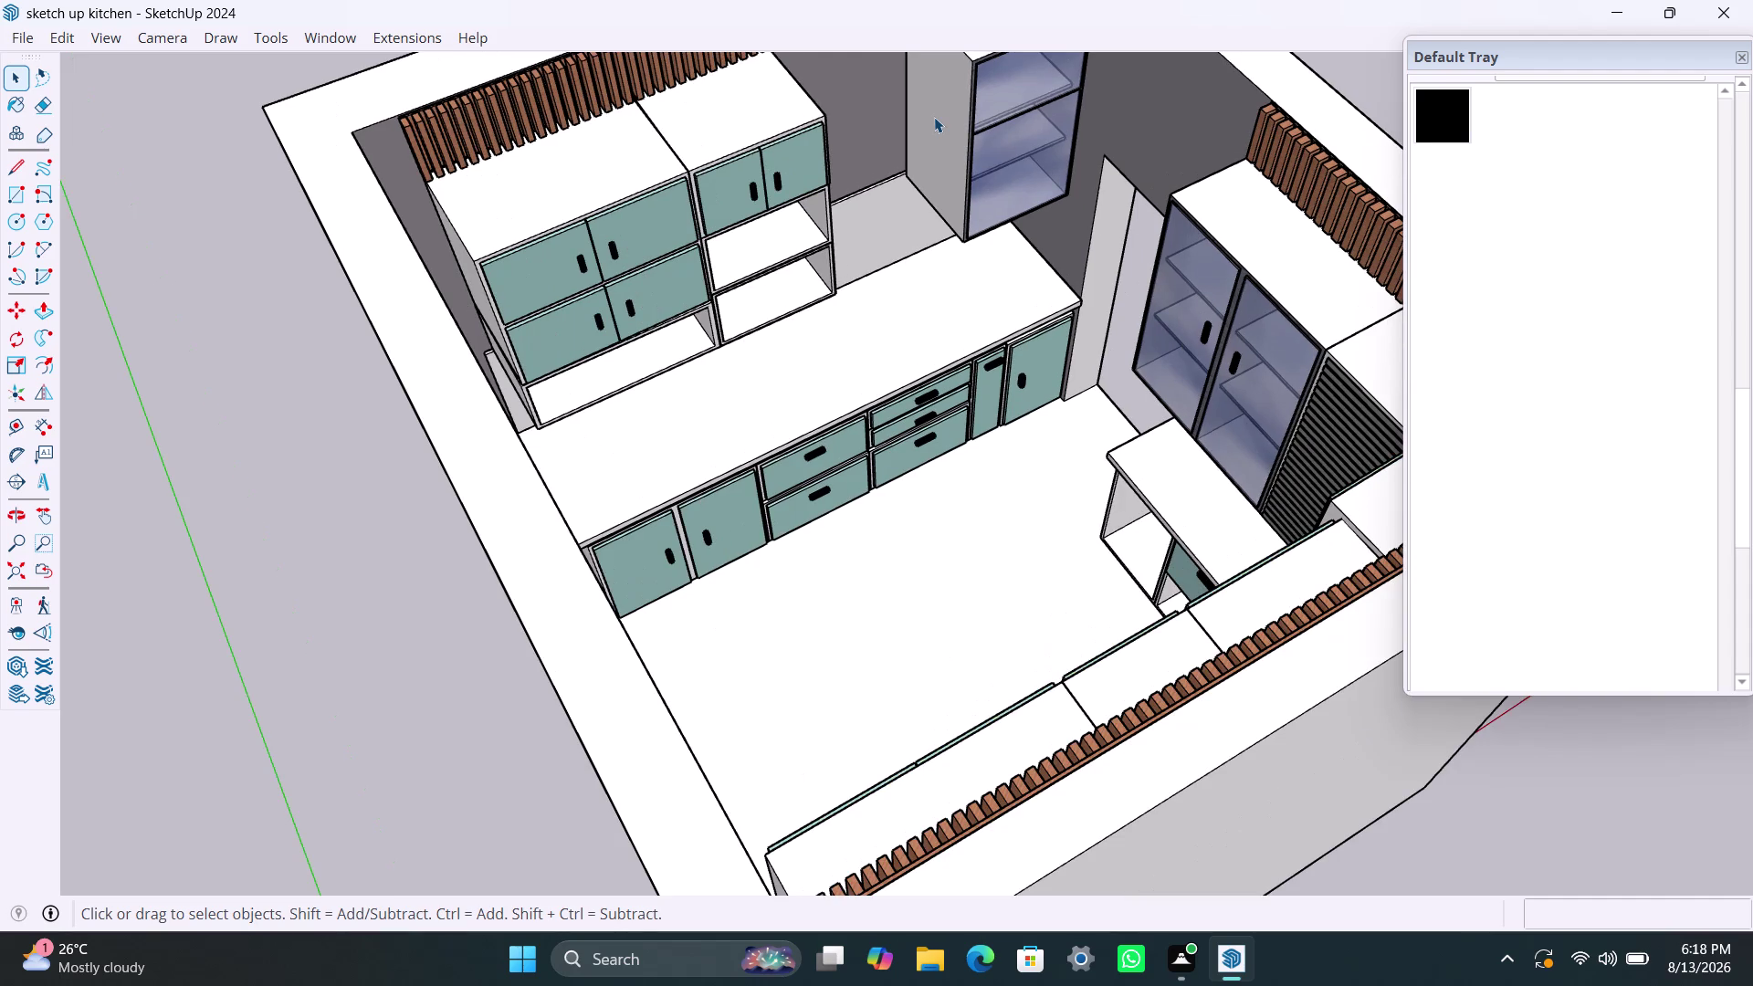
scroll(down, 3)
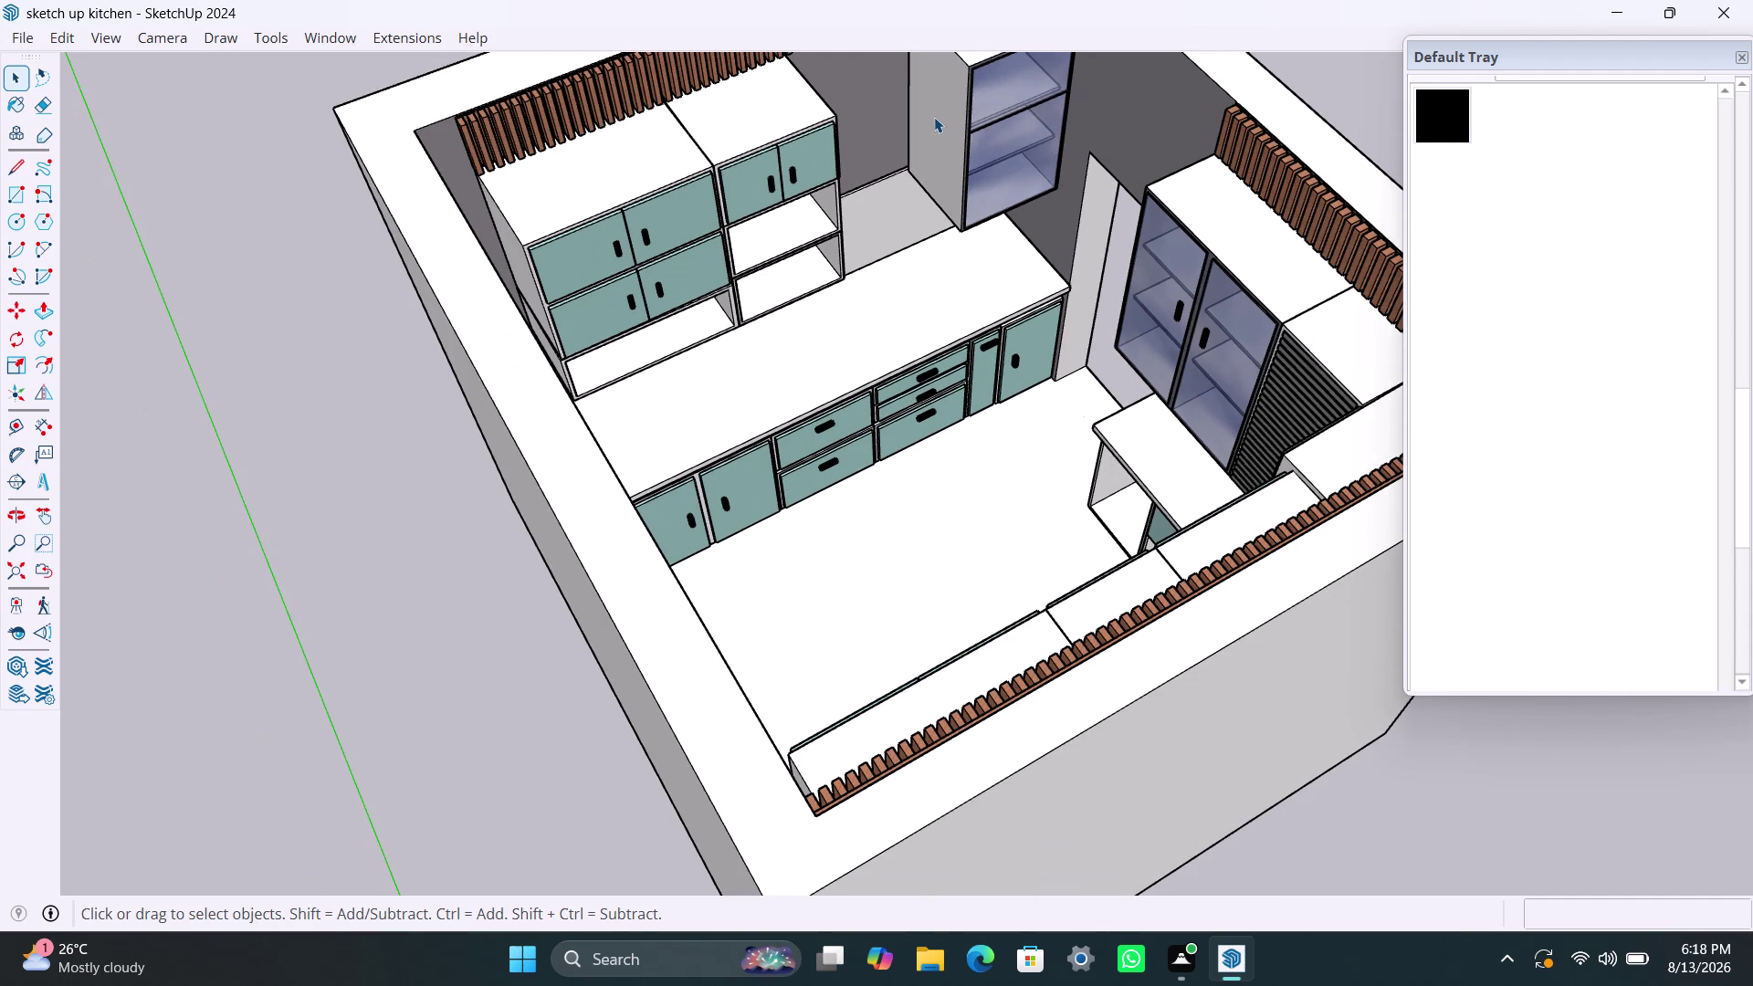
scroll(down, 3)
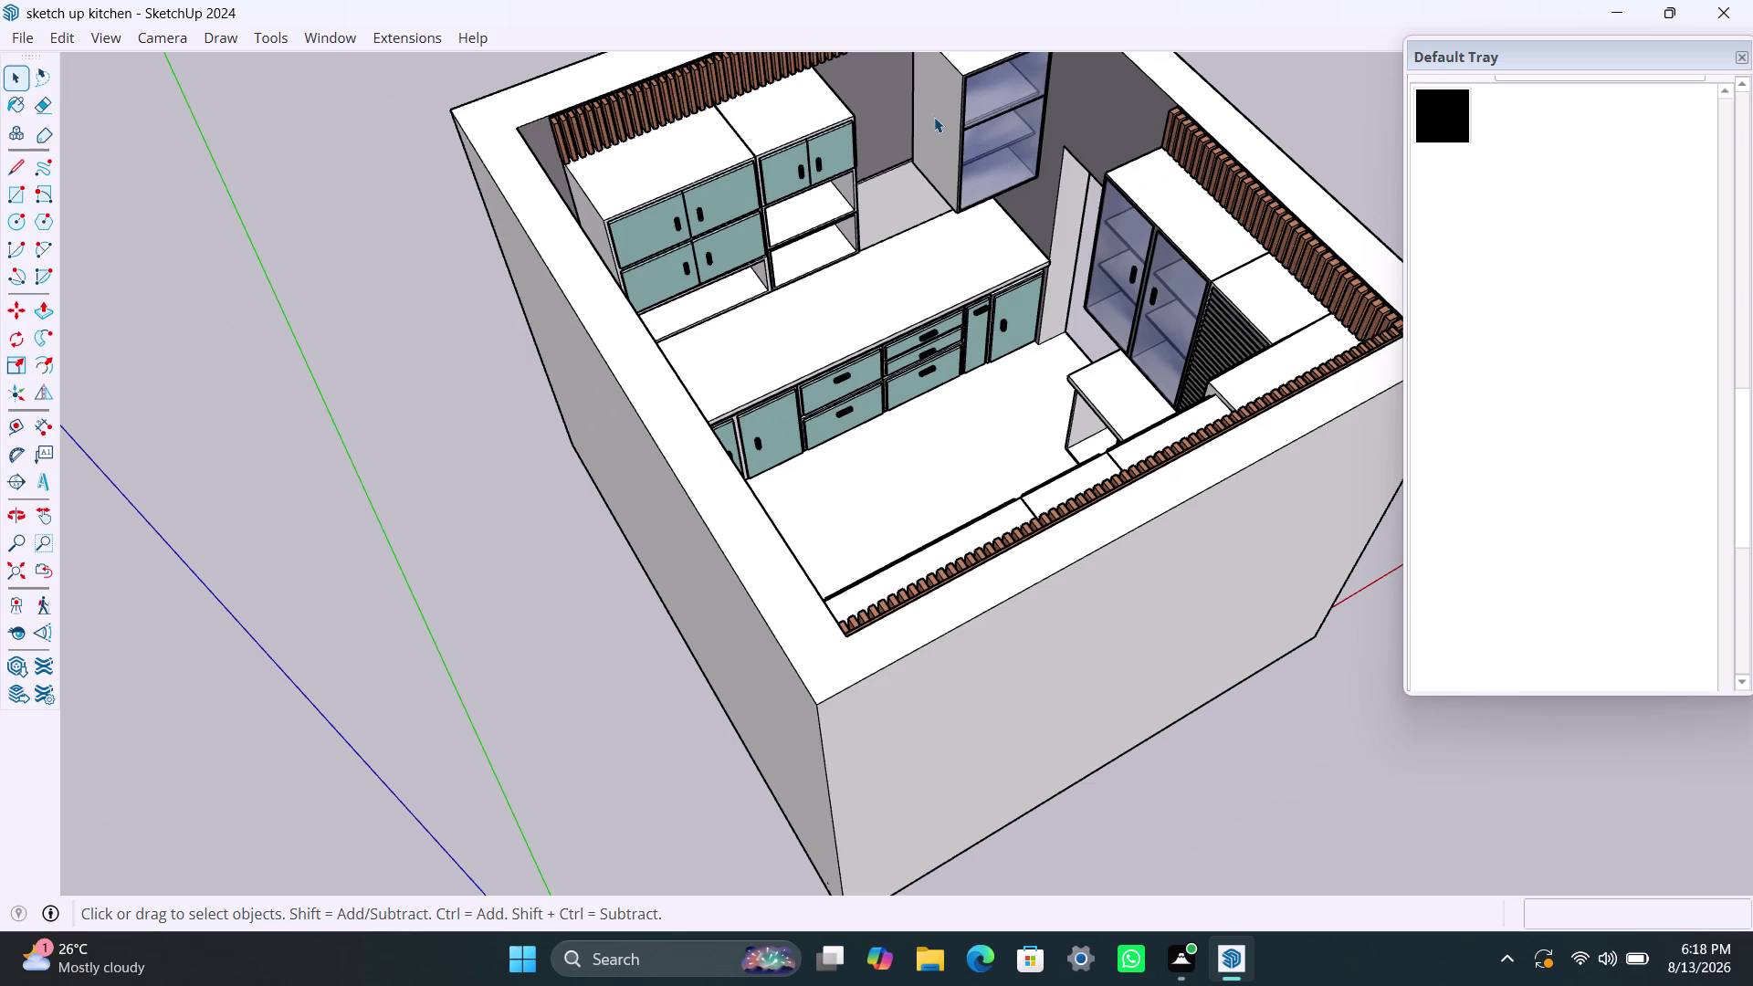
scroll(up, 3)
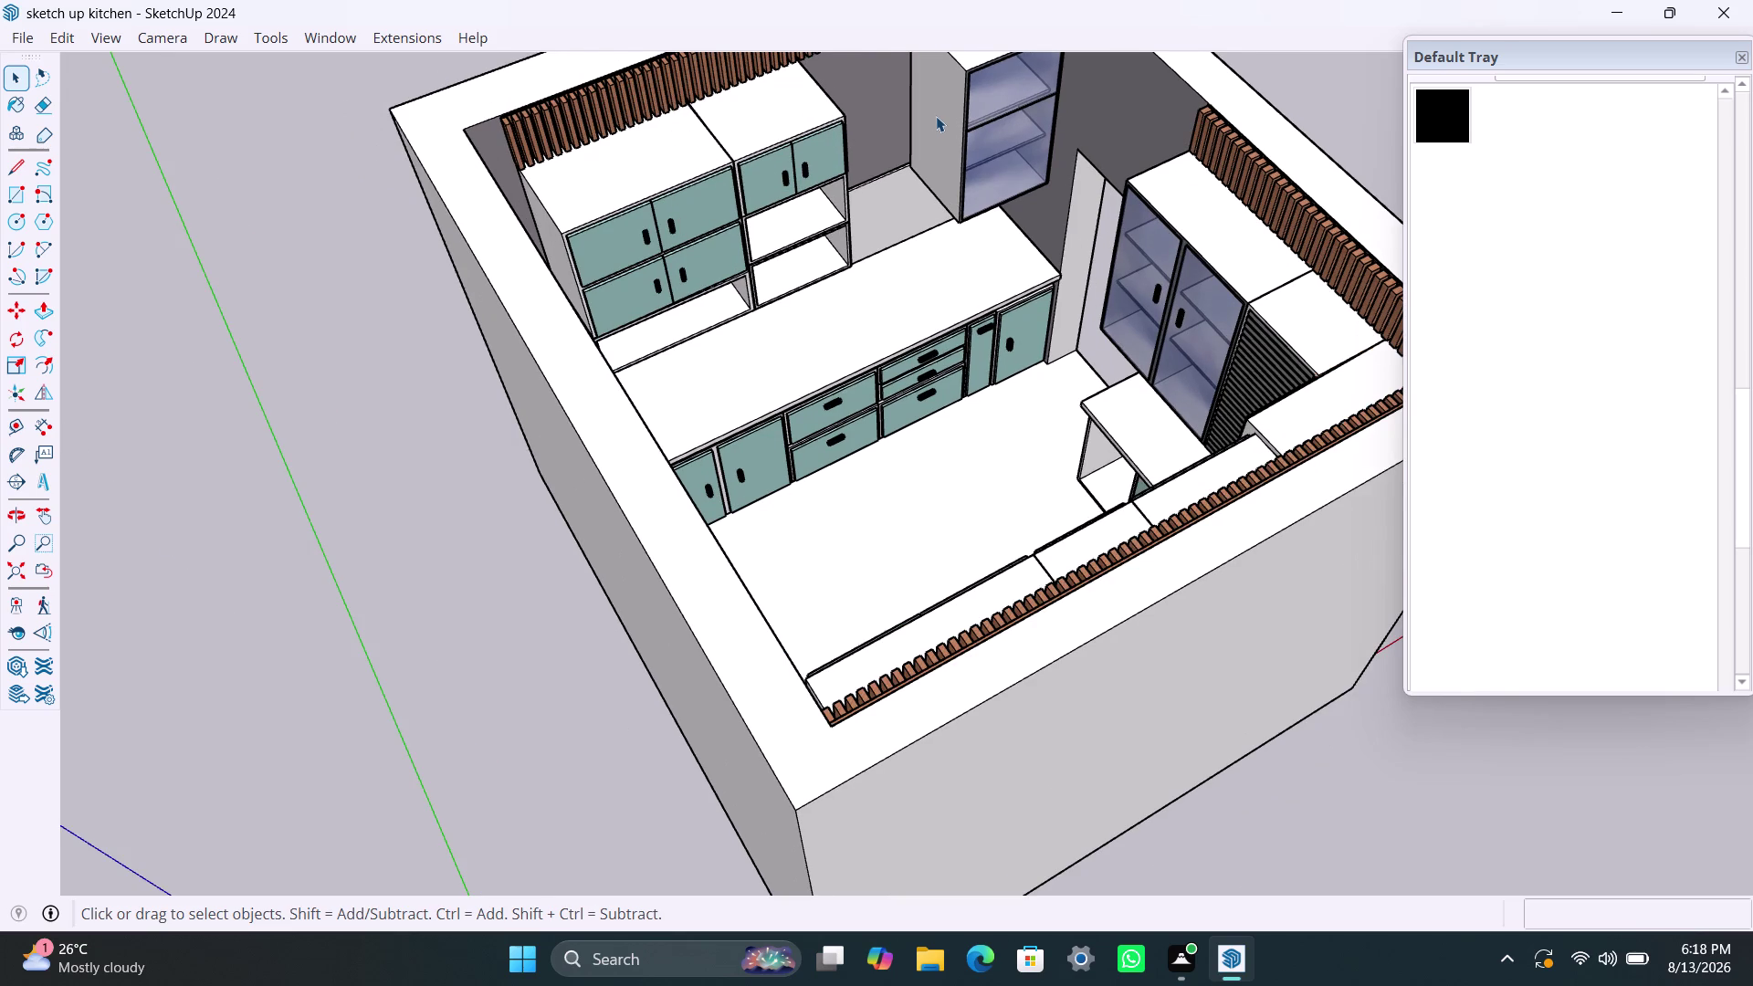
scroll(down, 3)
scroll(up, 3)
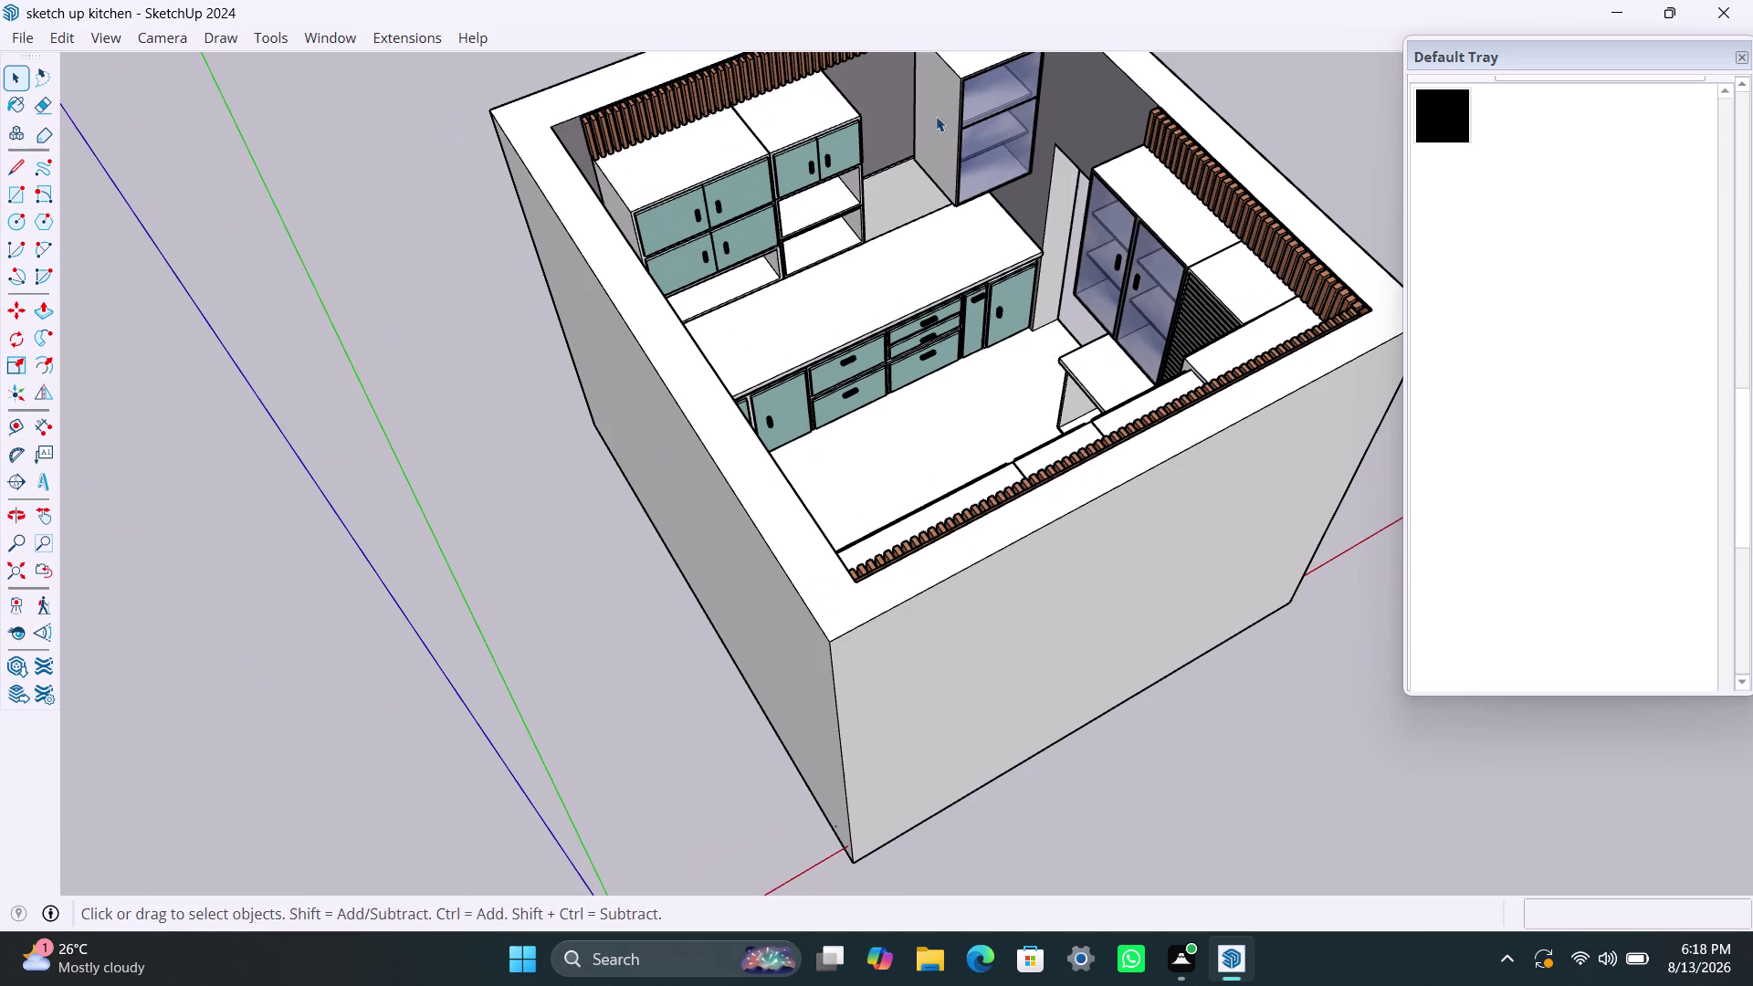
middle_drag(936, 116, 928, 125)
scroll(up, 3)
drag(924, 141, 928, 125)
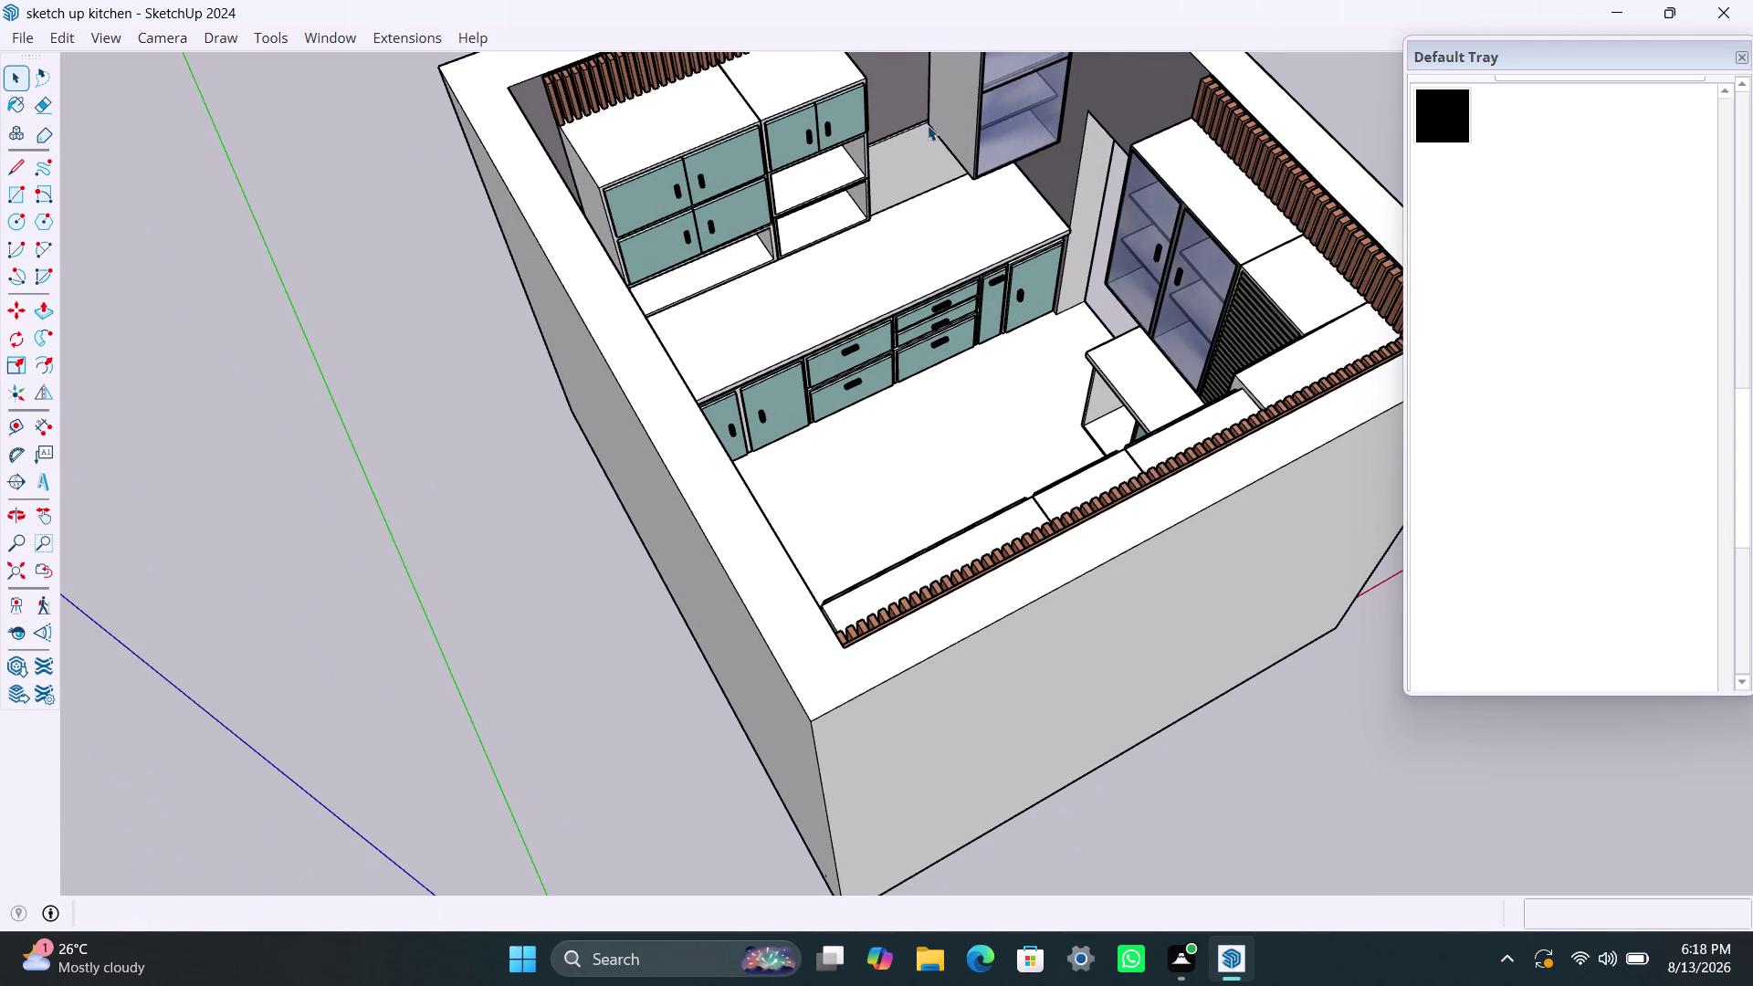
middle_drag(968, 263, 949, 233)
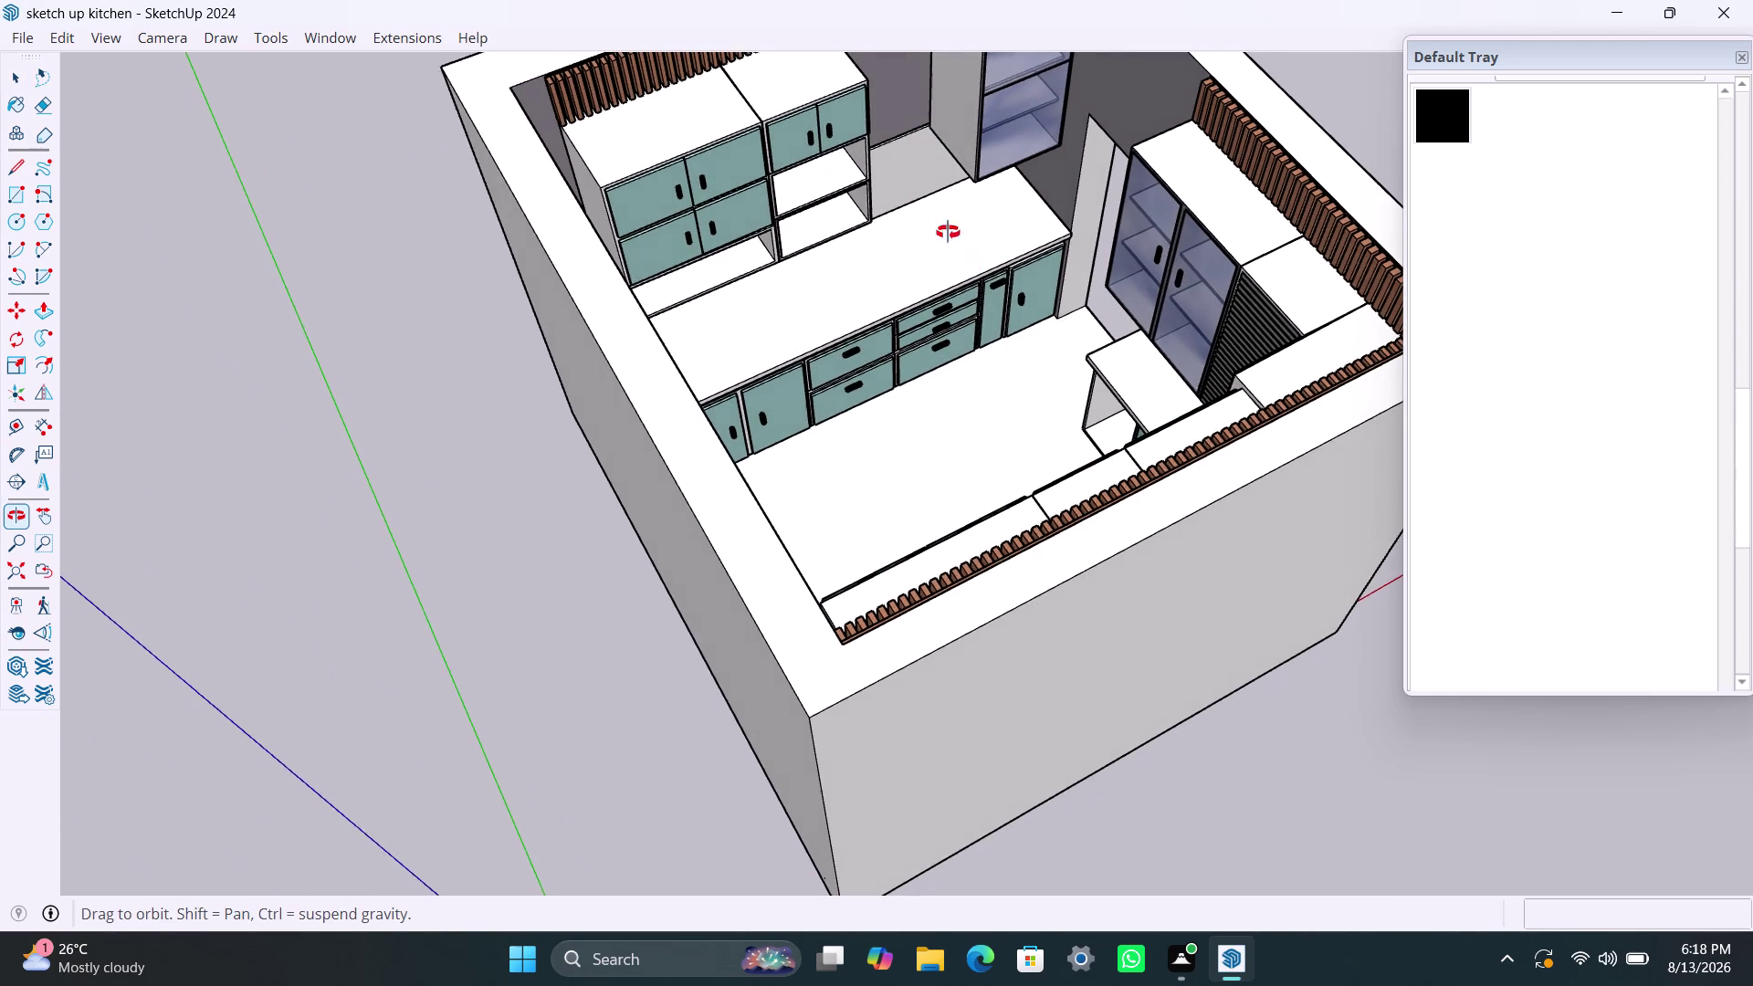
middle_drag(949, 233, 883, 160)
scroll(down, 3)
scroll(down, 3)
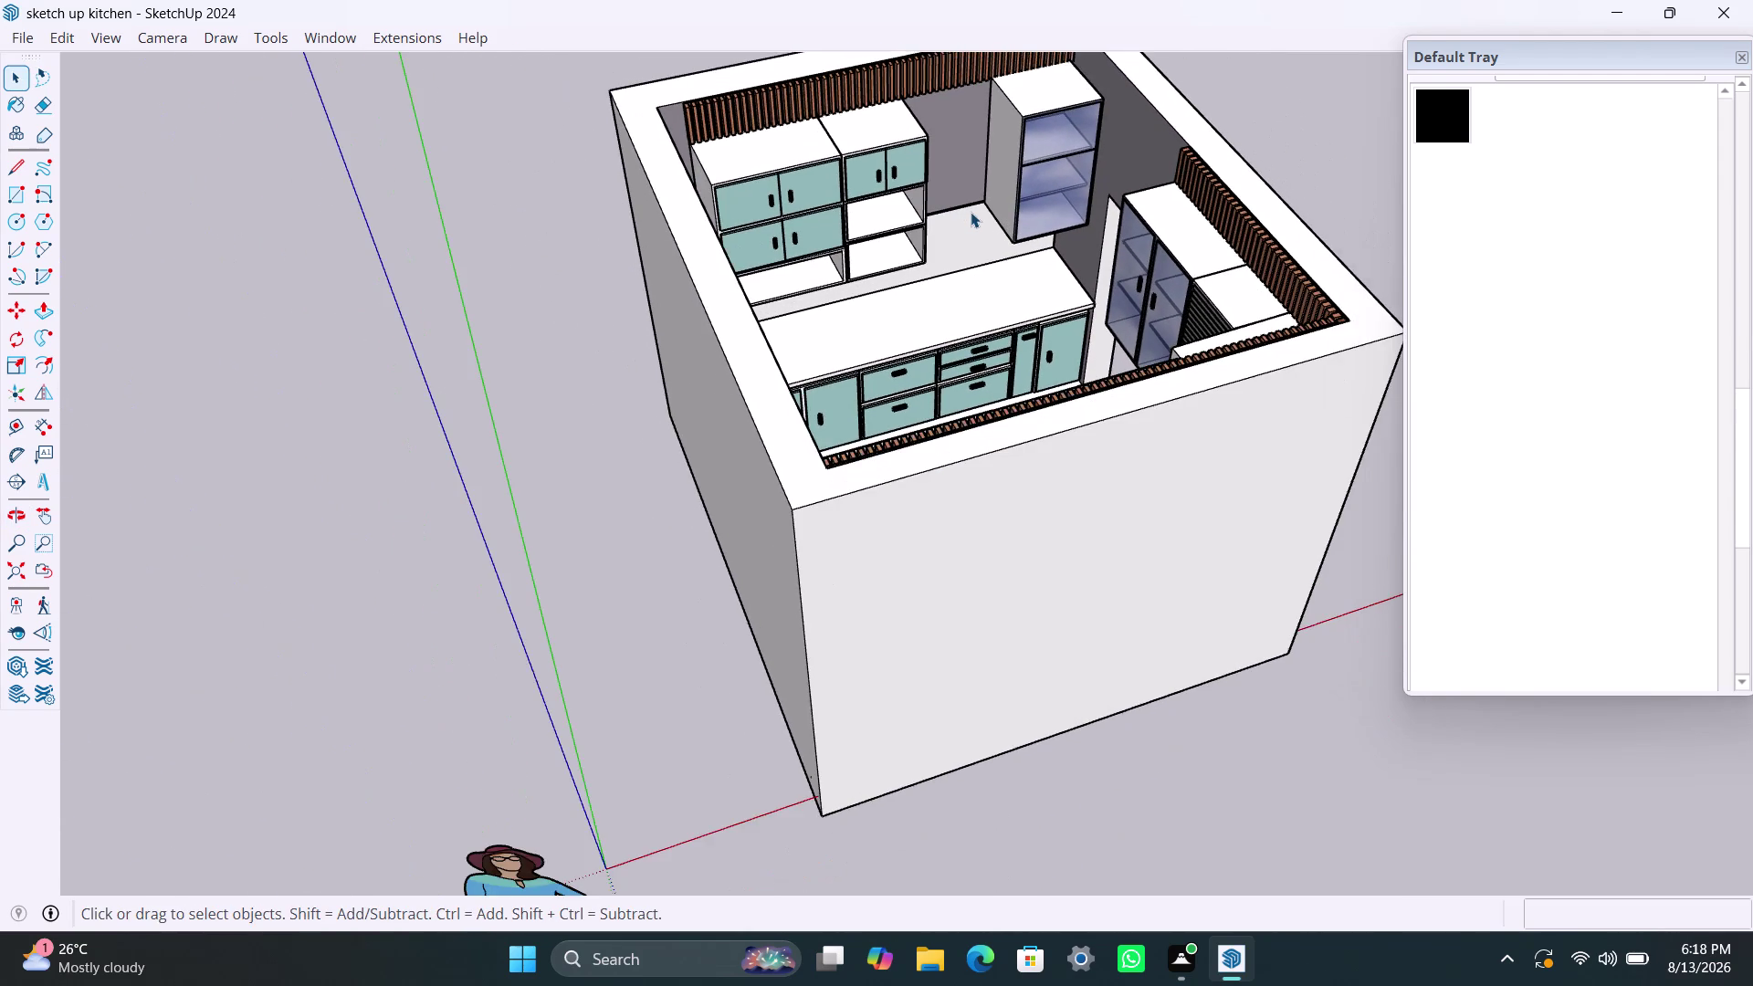
scroll(up, 3)
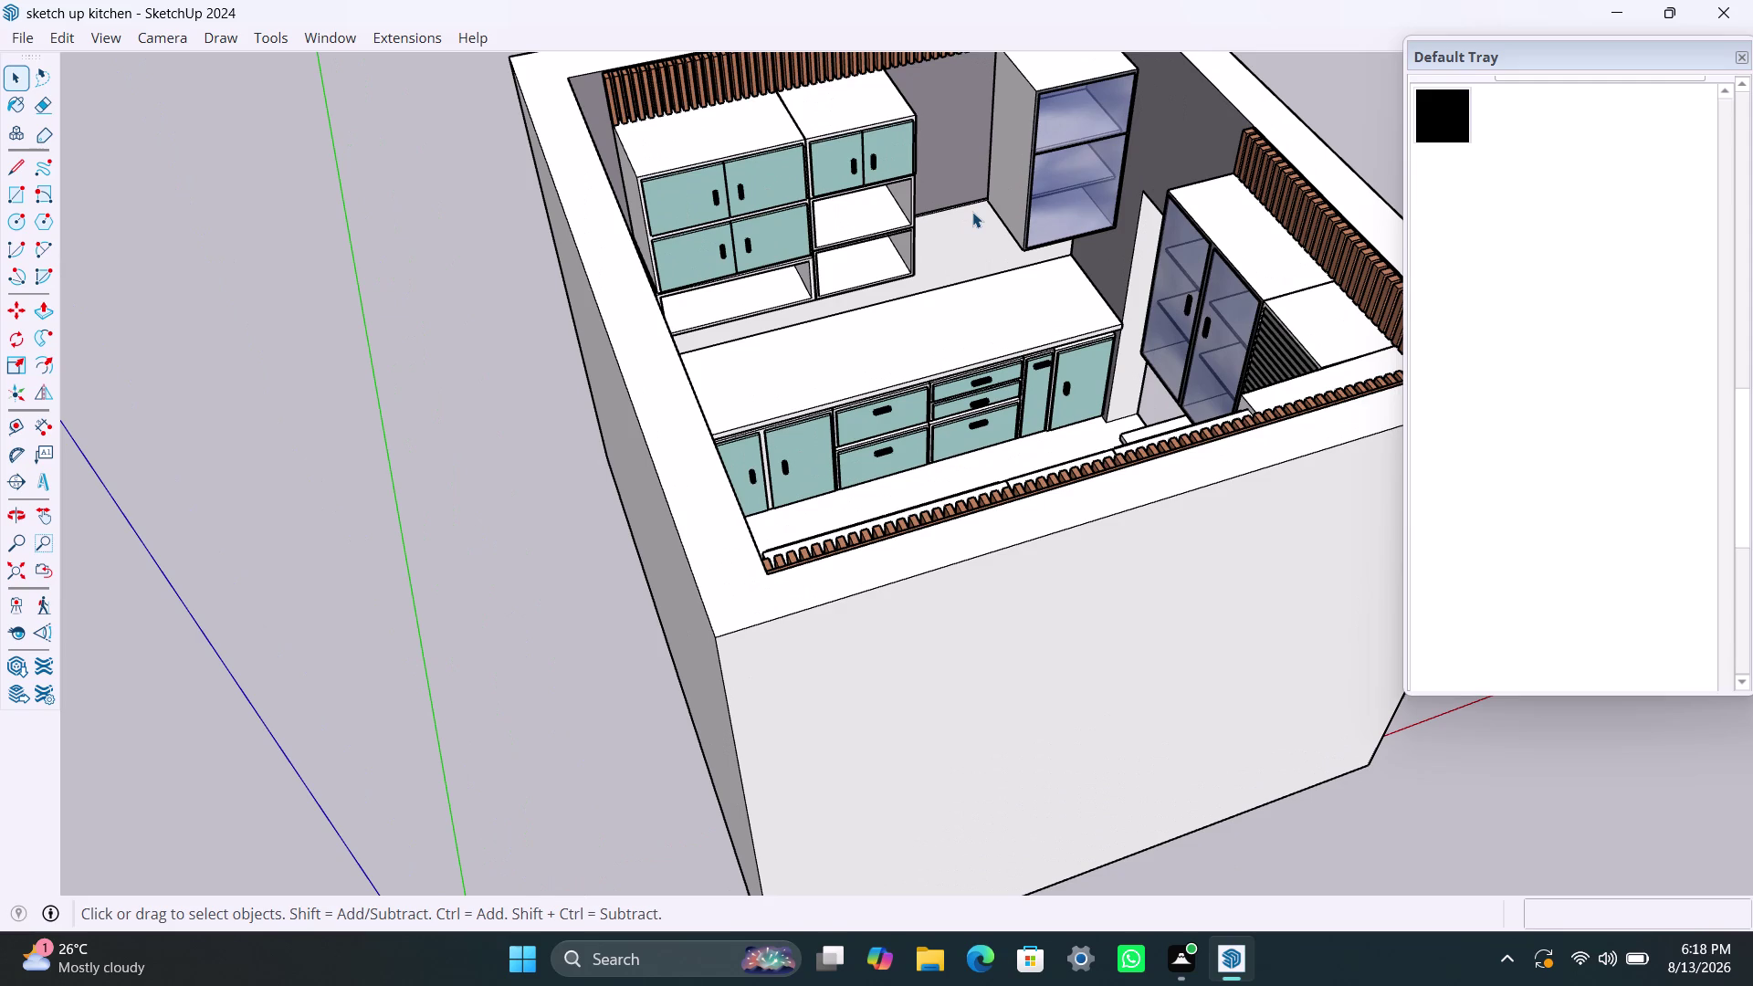
scroll(down, 3)
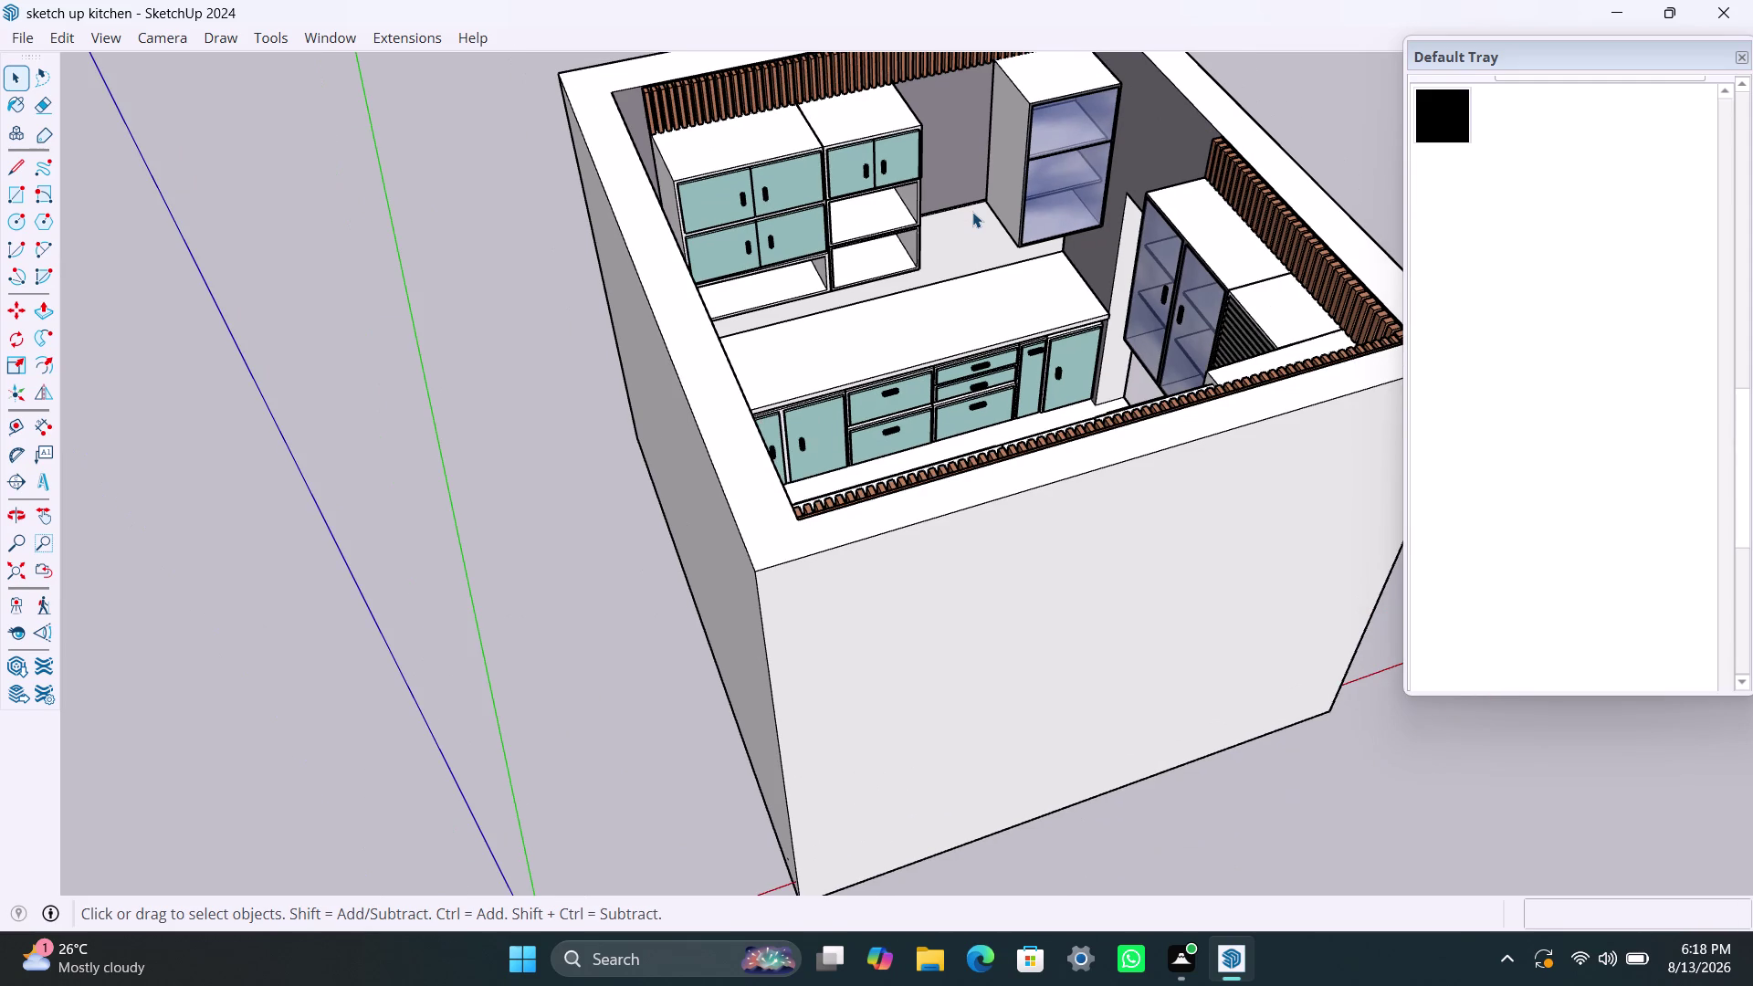
scroll(down, 3)
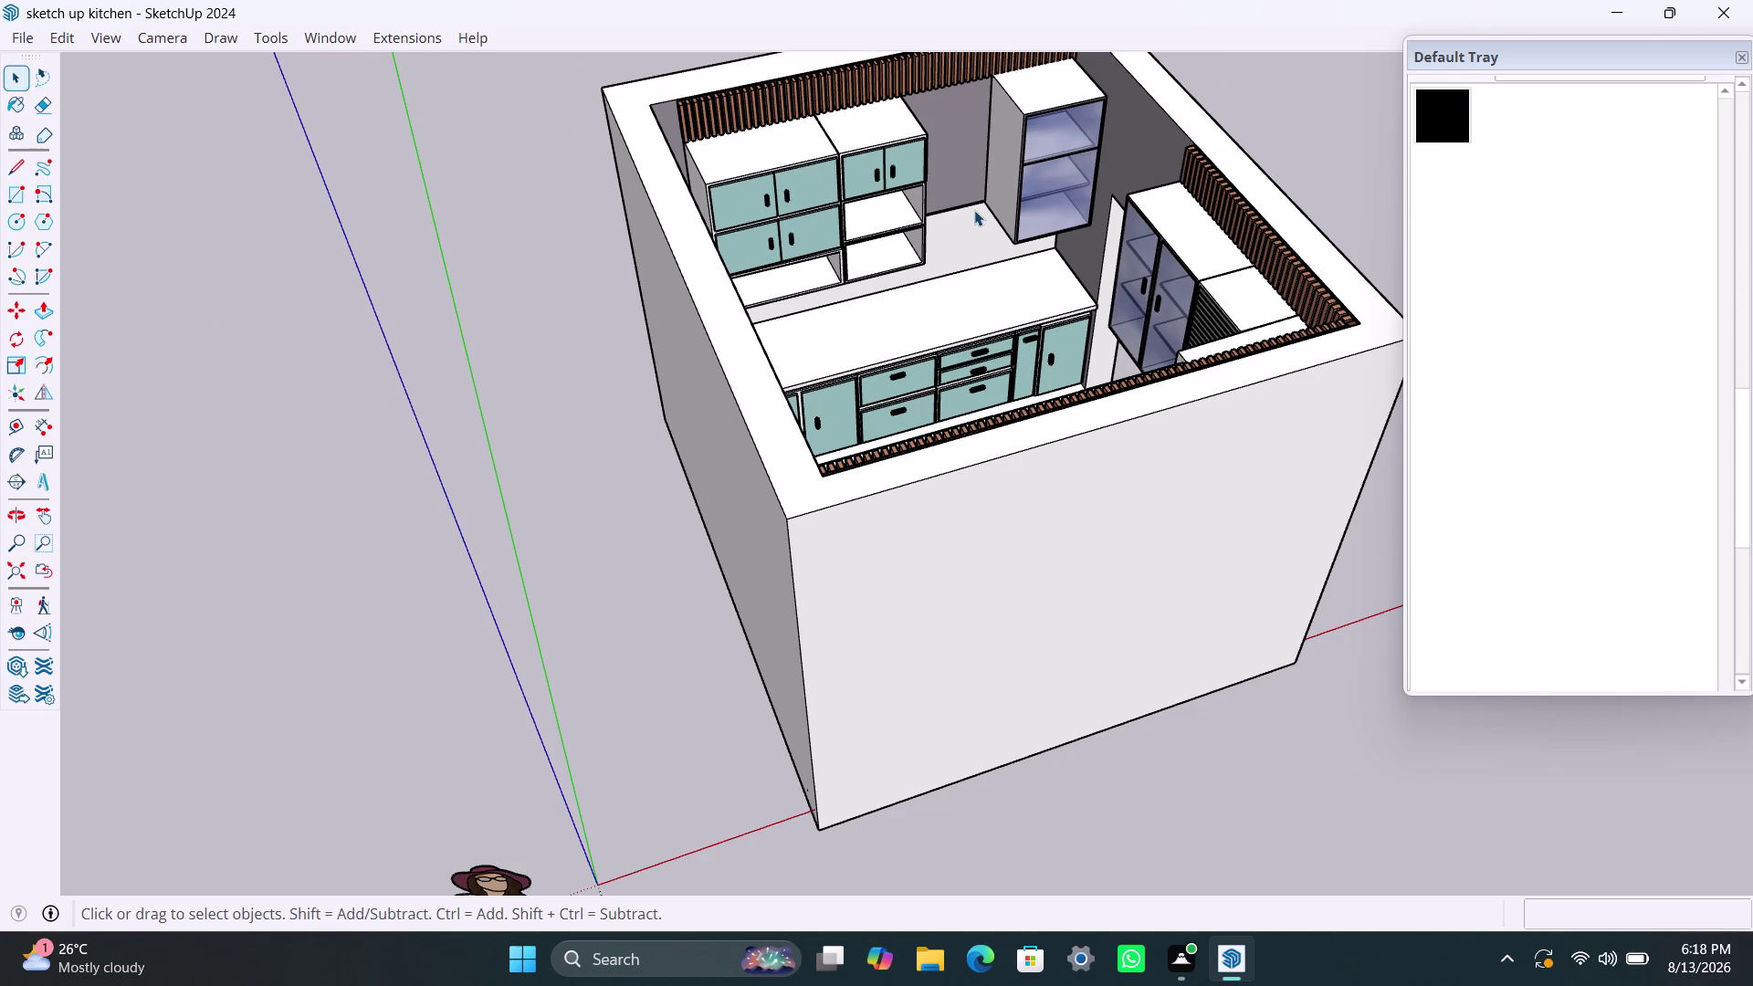
scroll(down, 3)
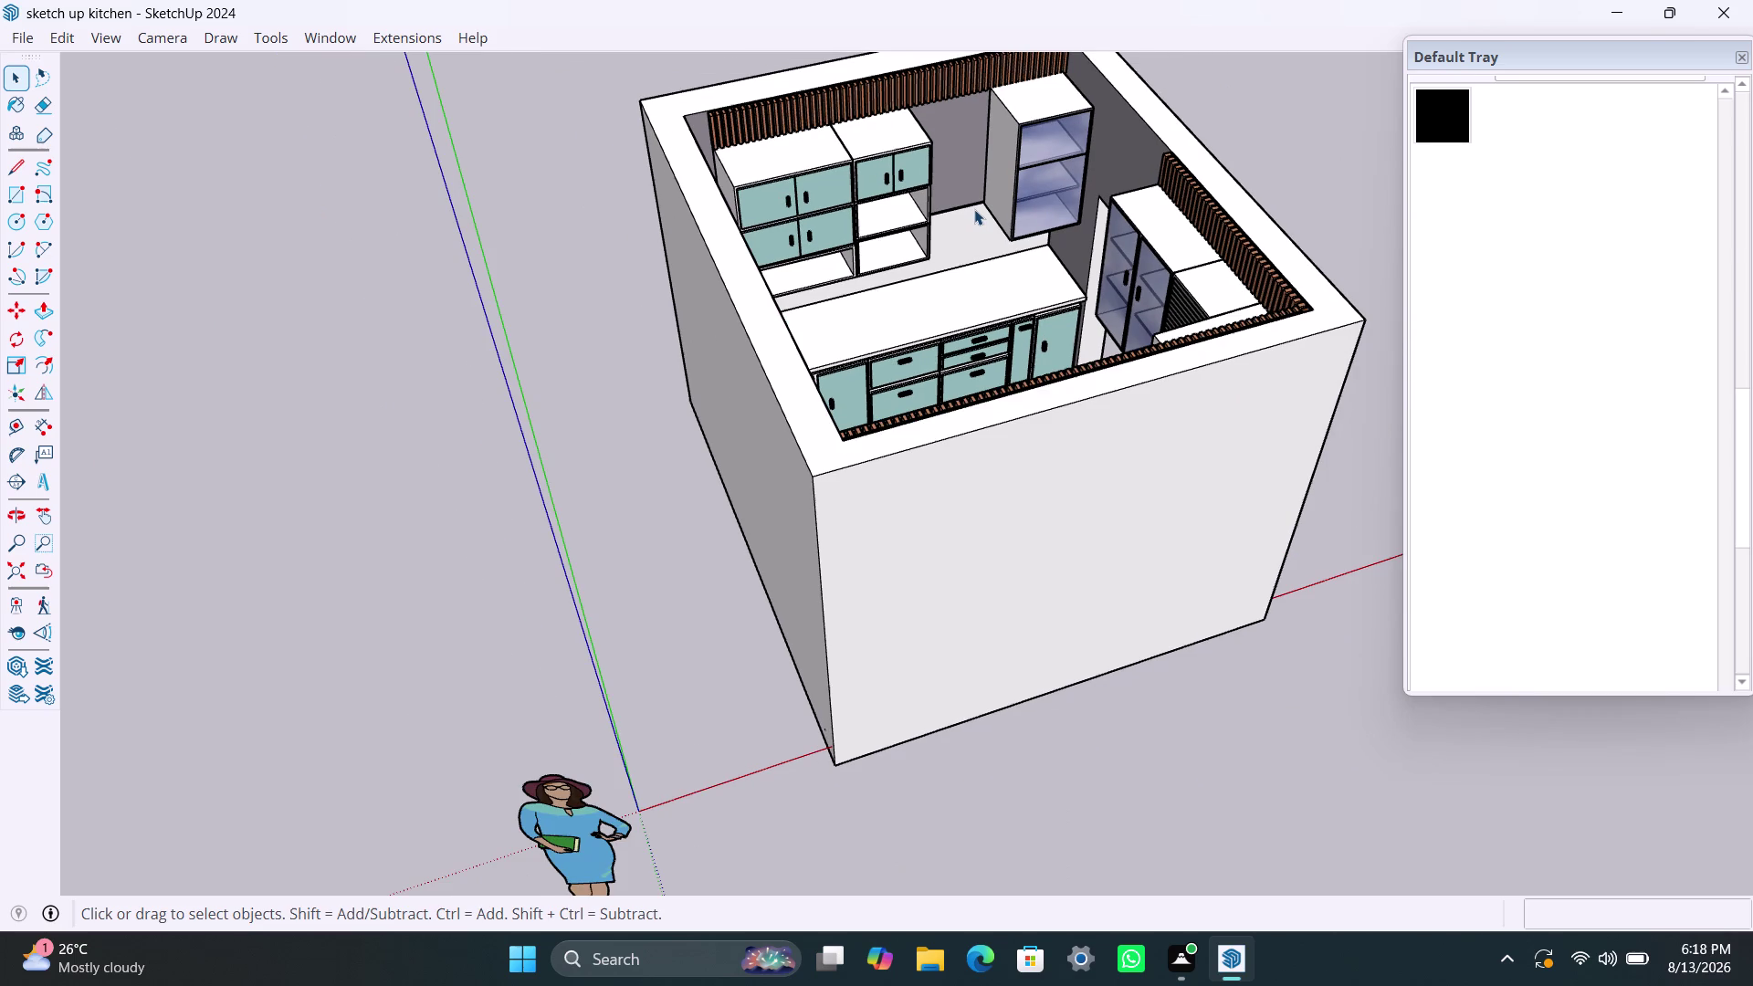
scroll(down, 3)
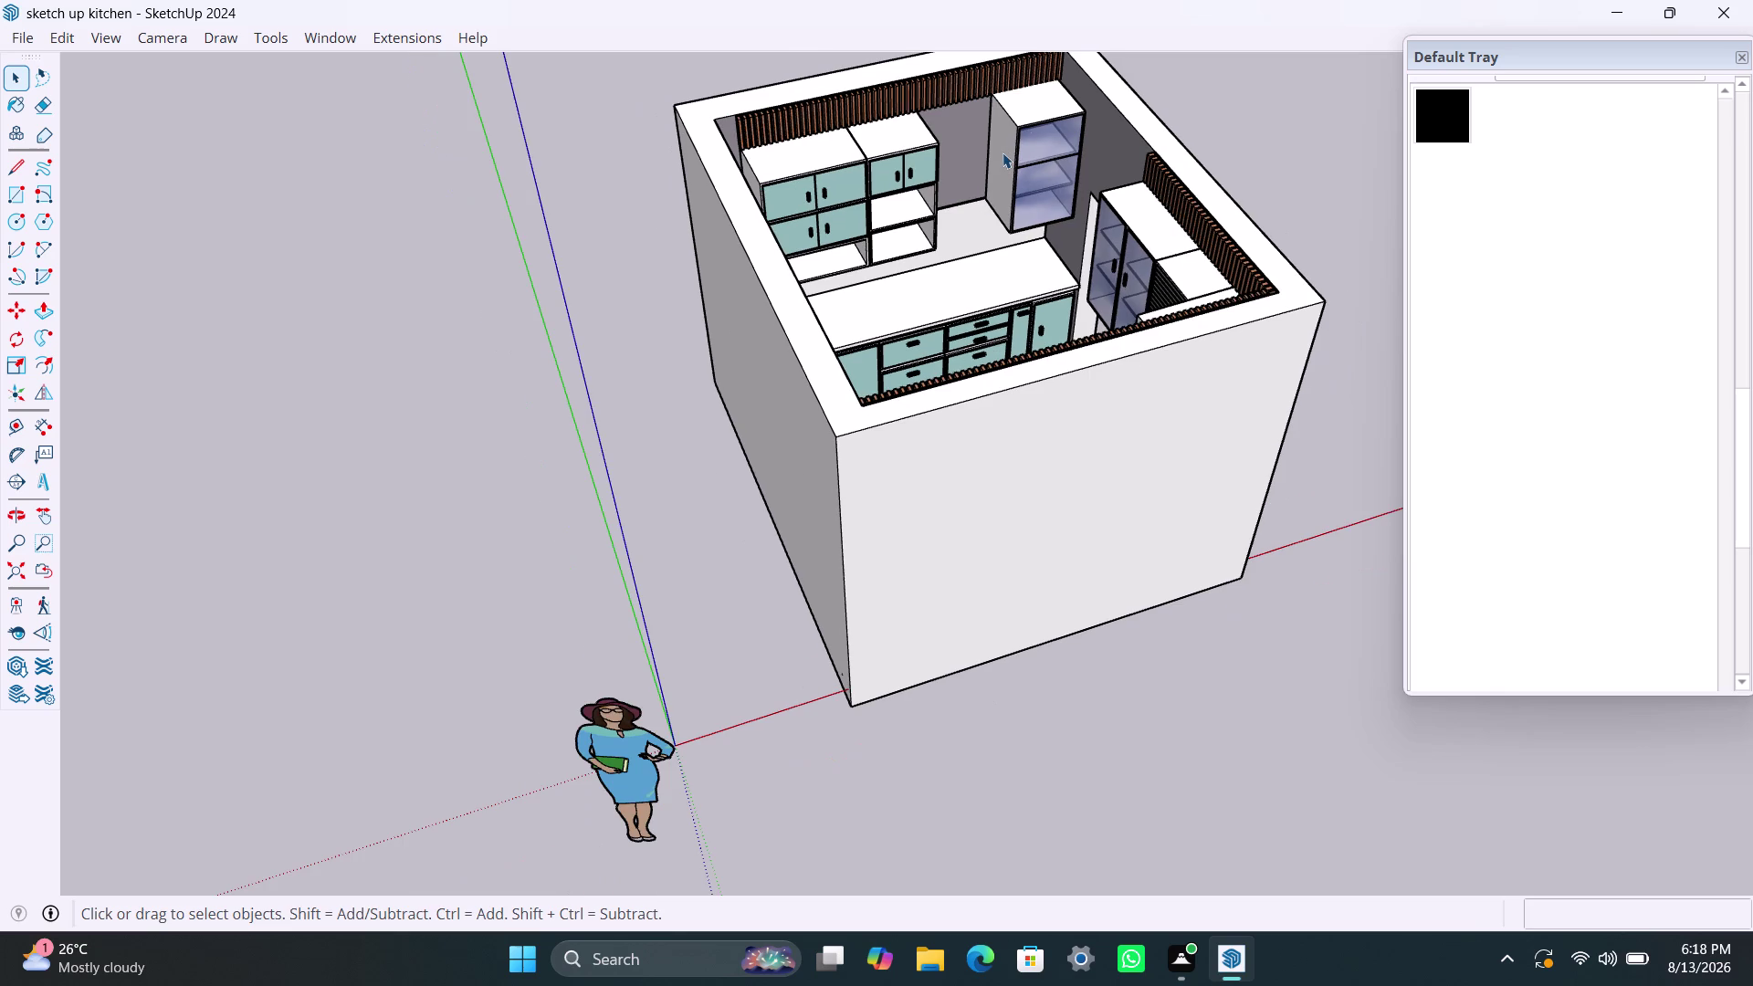
scroll(up, 3)
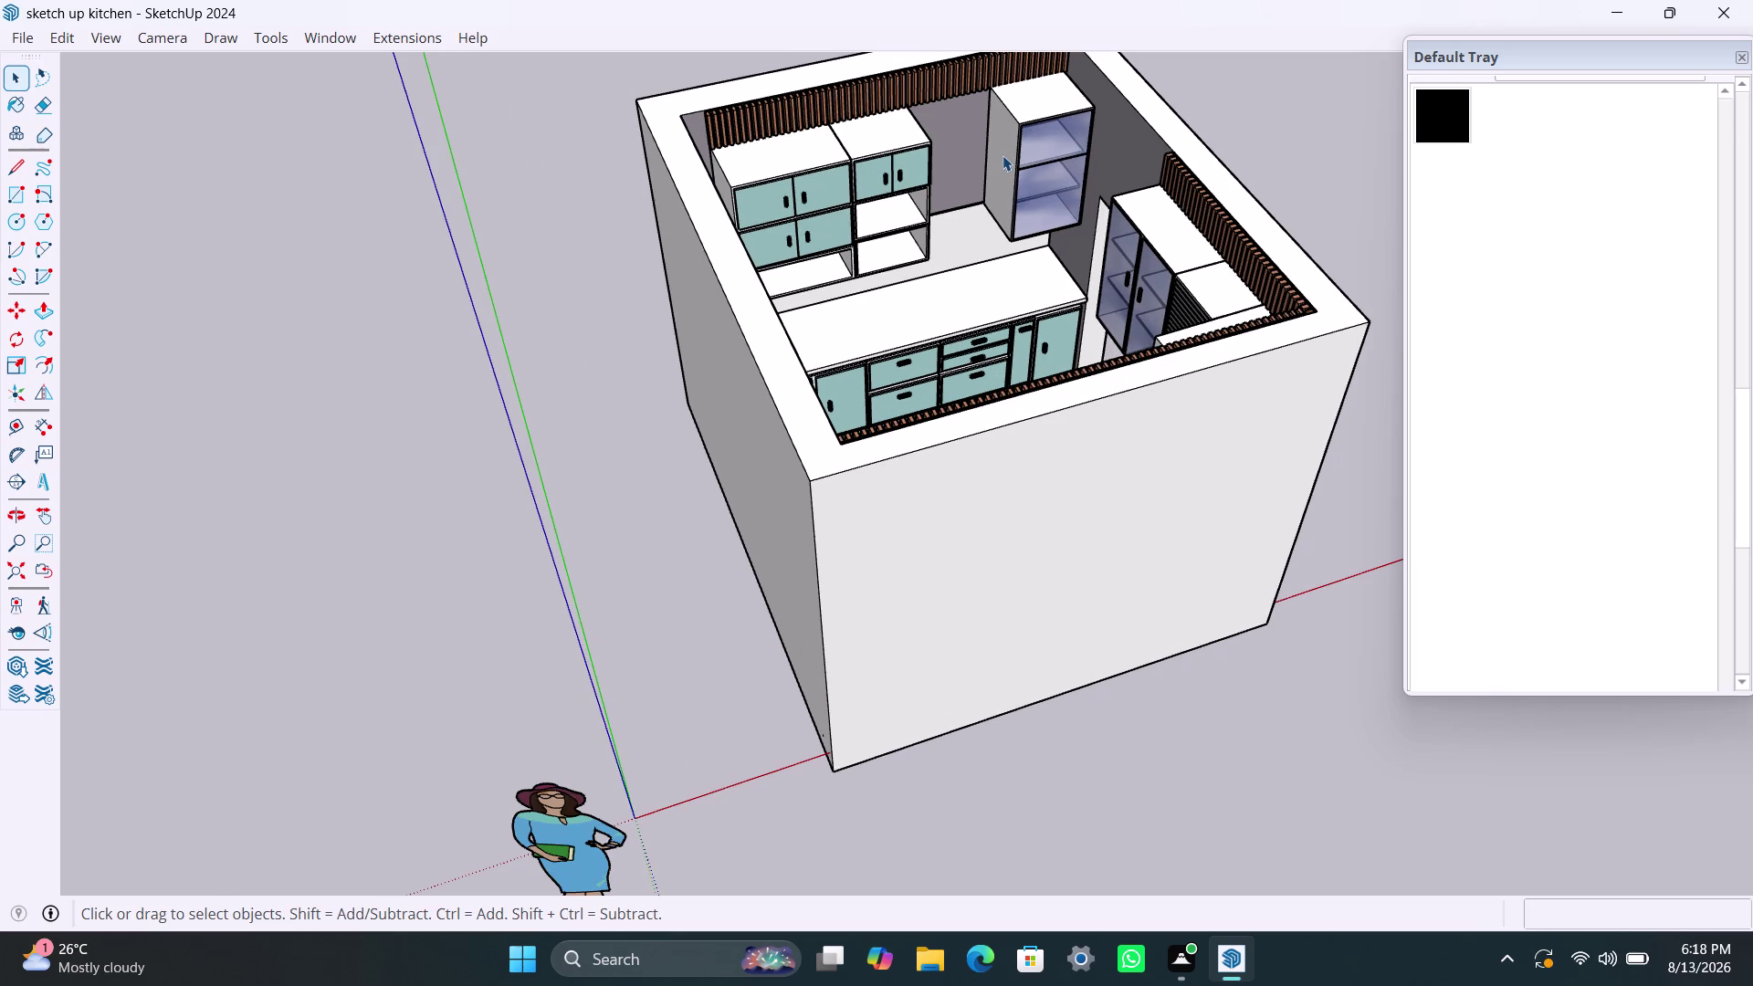
scroll(up, 3)
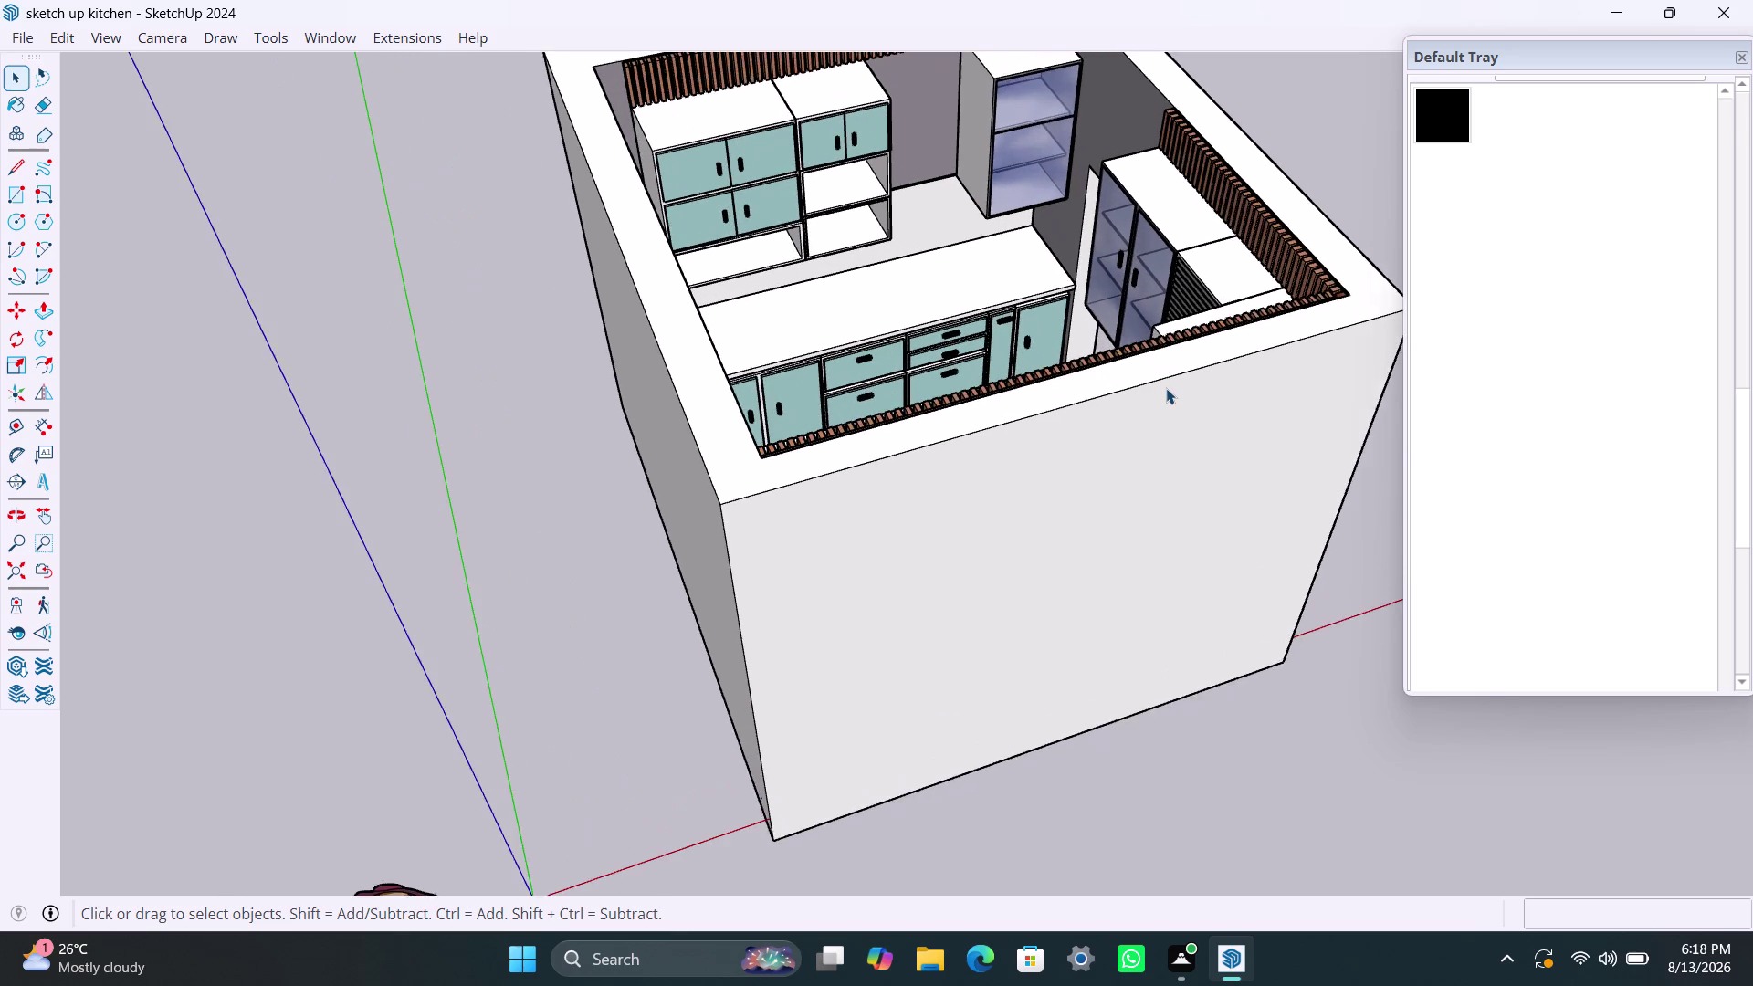
scroll(up, 3)
scroll(up, 3)
scroll(down, 3)
scroll(down, 3)
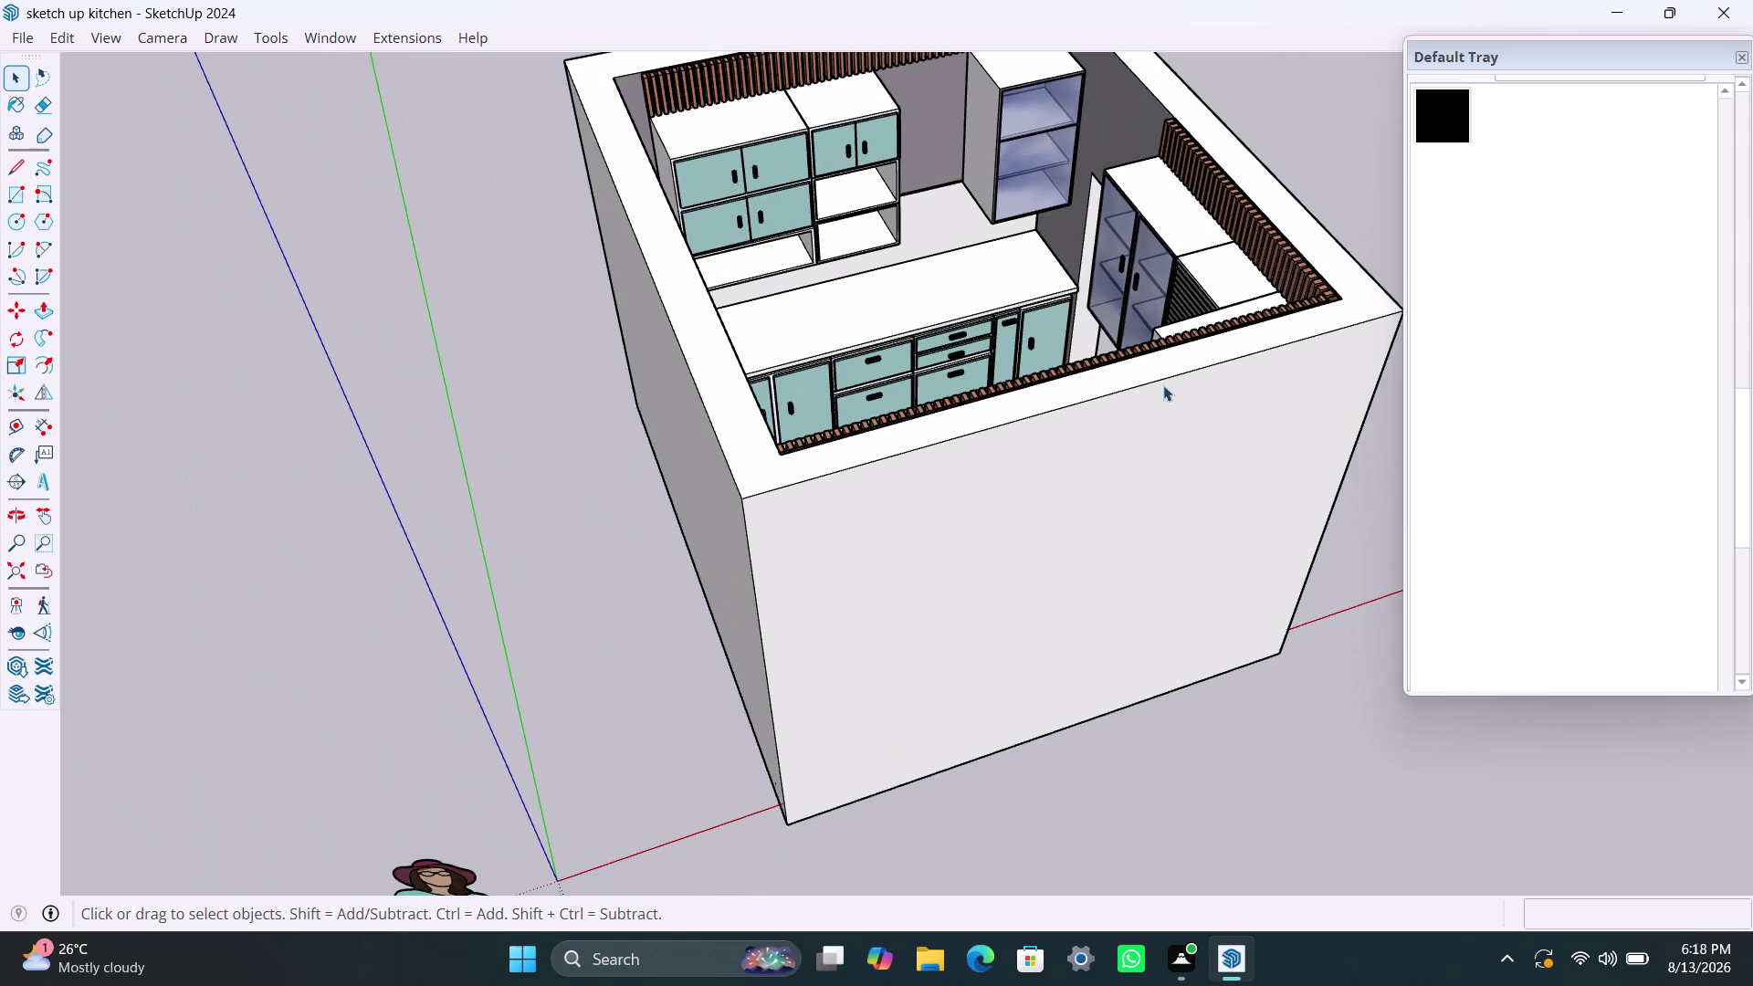
scroll(down, 3)
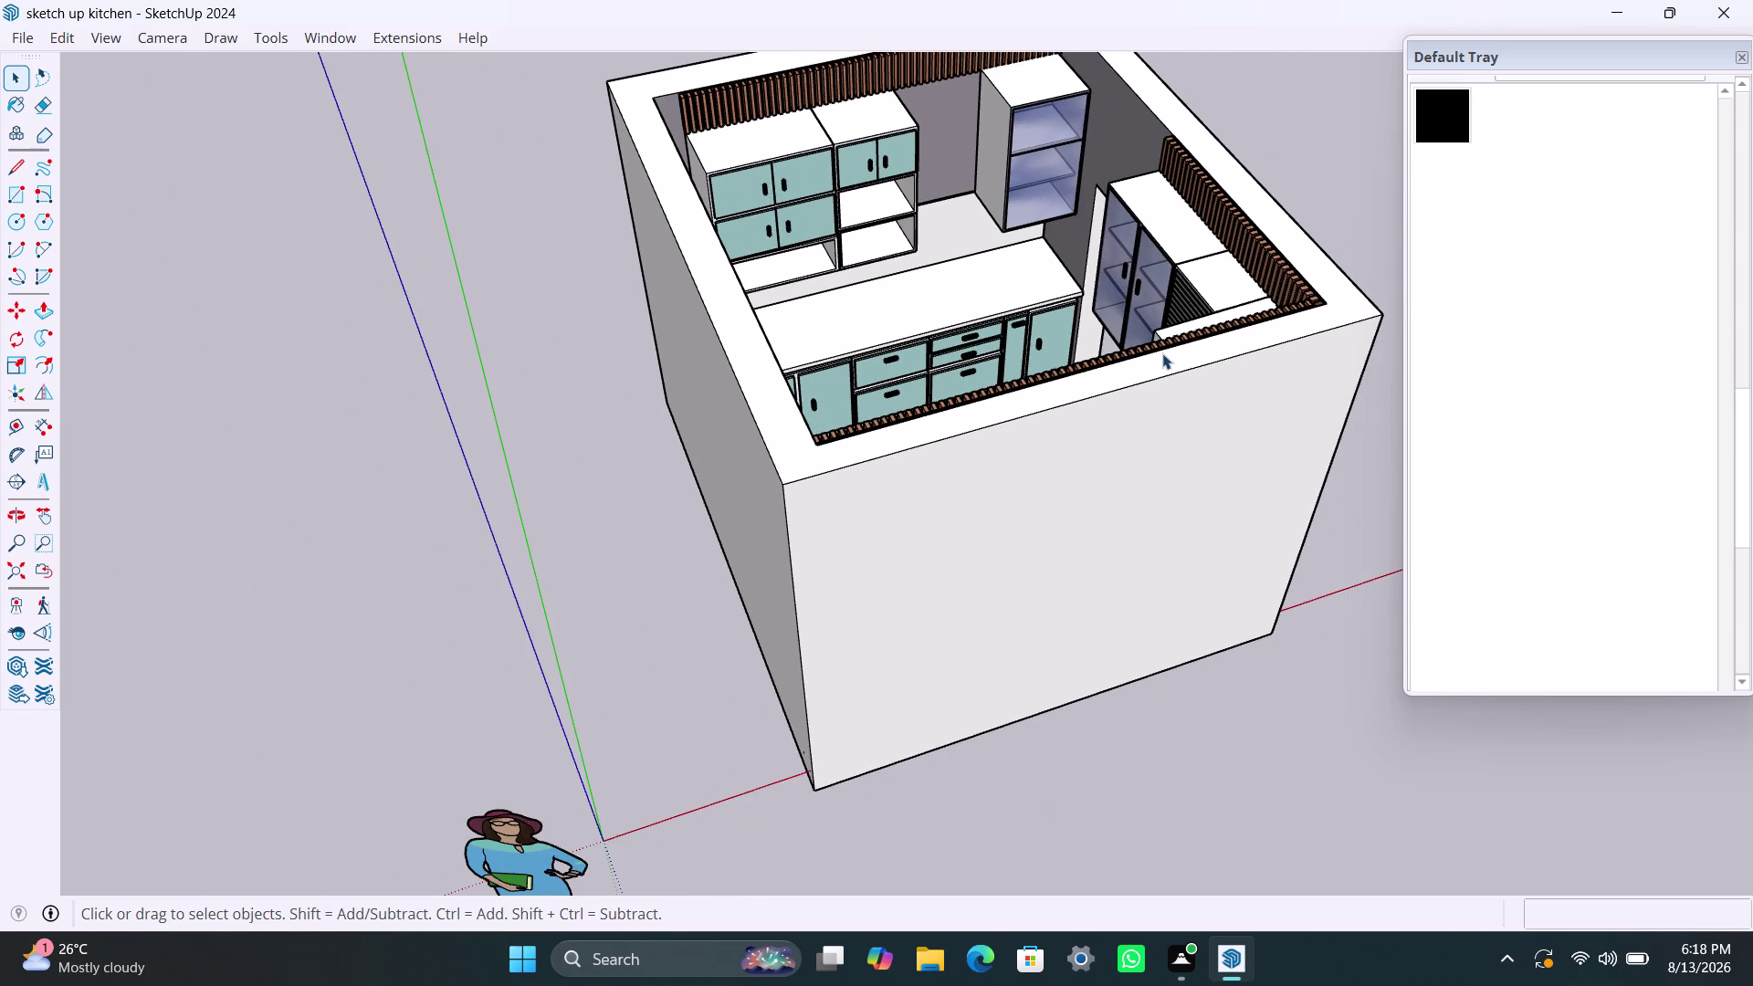
scroll(up, 3)
scroll(up, 3)
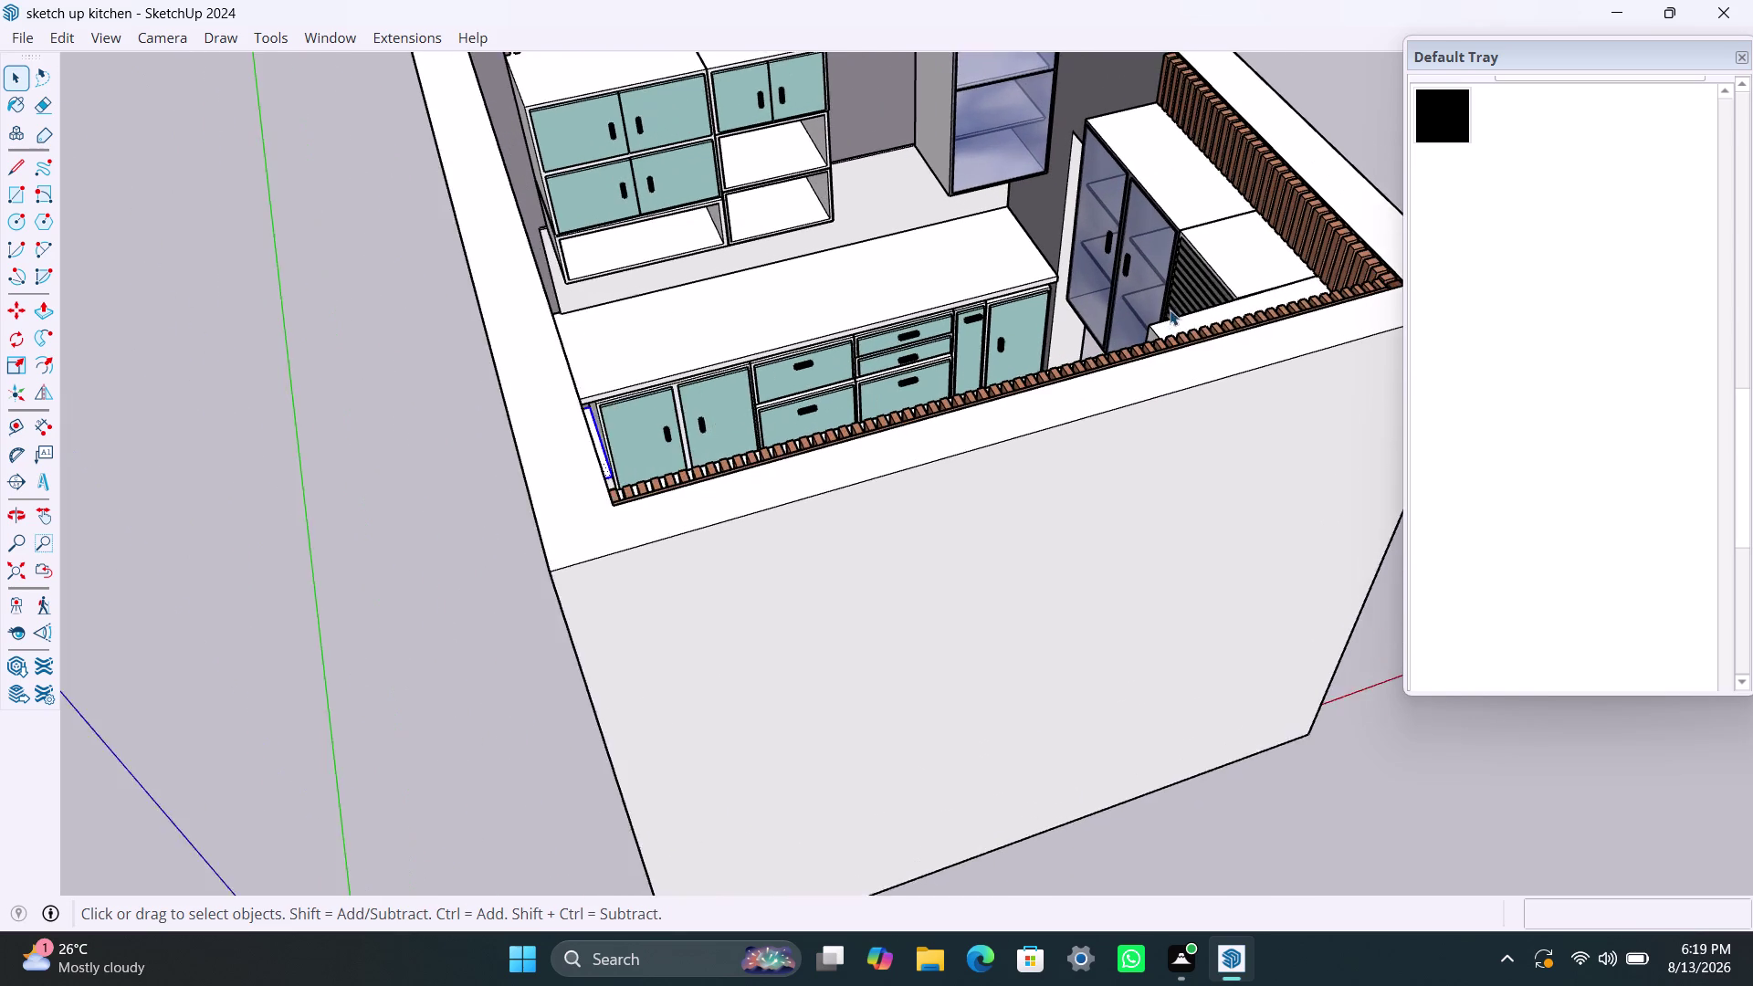
scroll(up, 3)
scroll(up, 3)
scroll(up, 3)
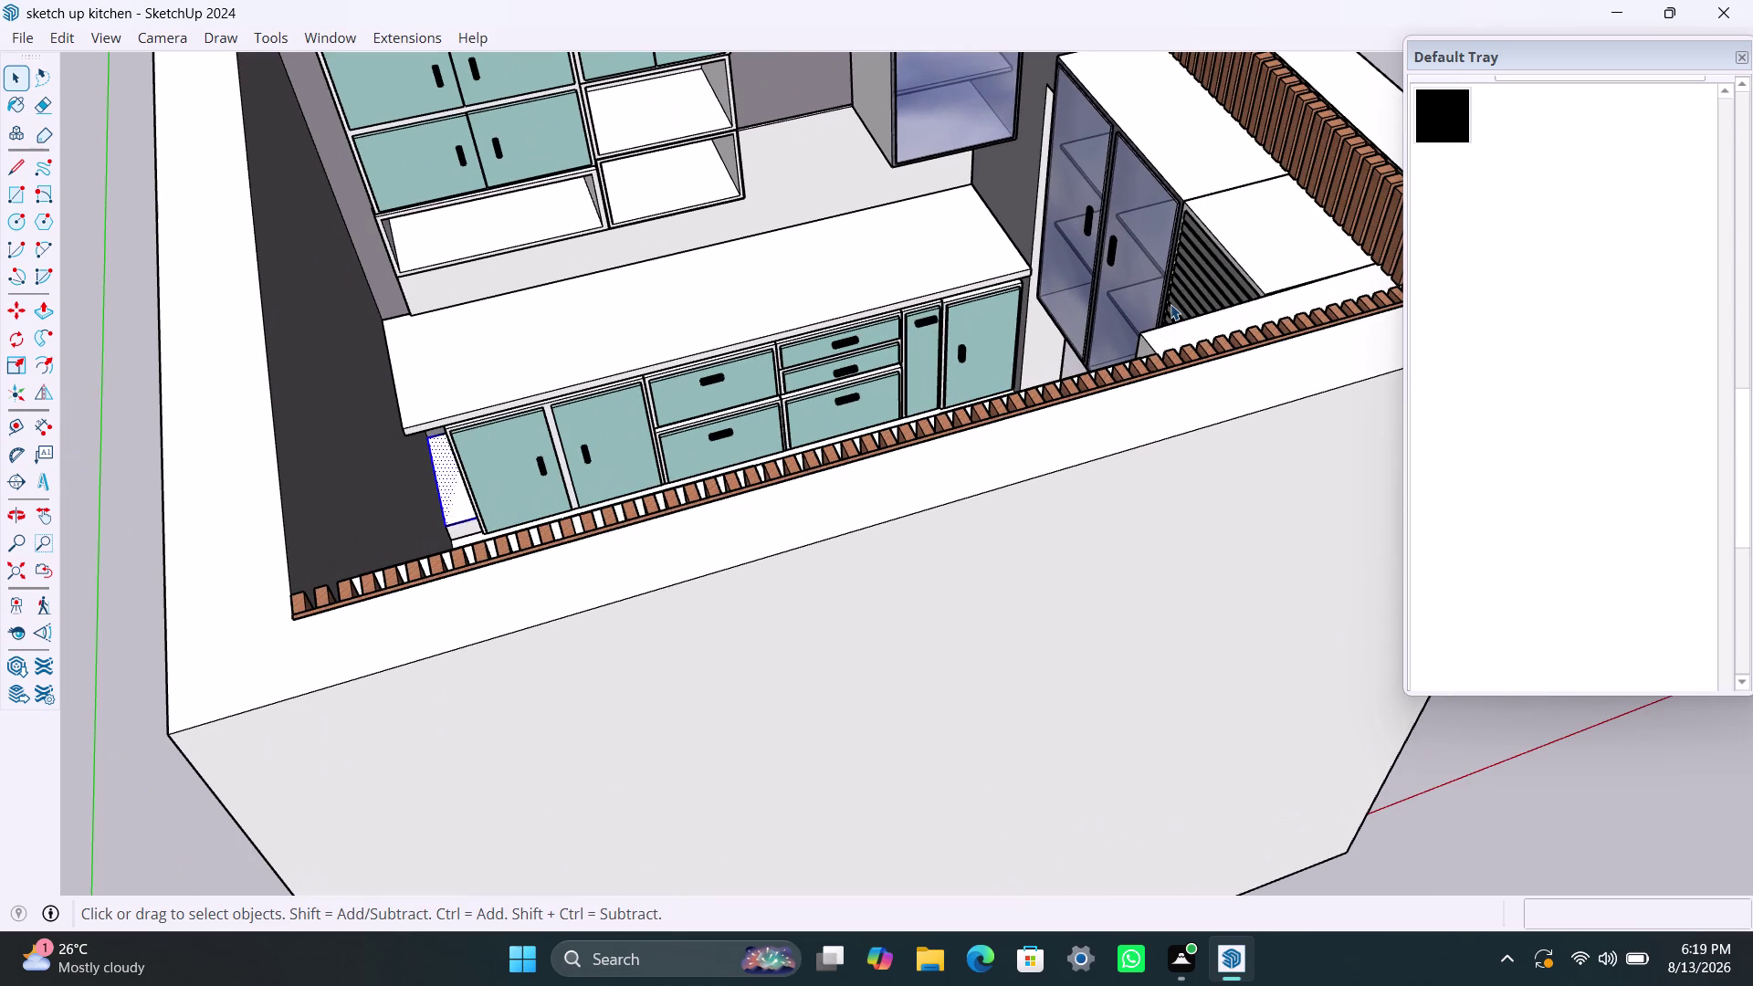
scroll(down, 3)
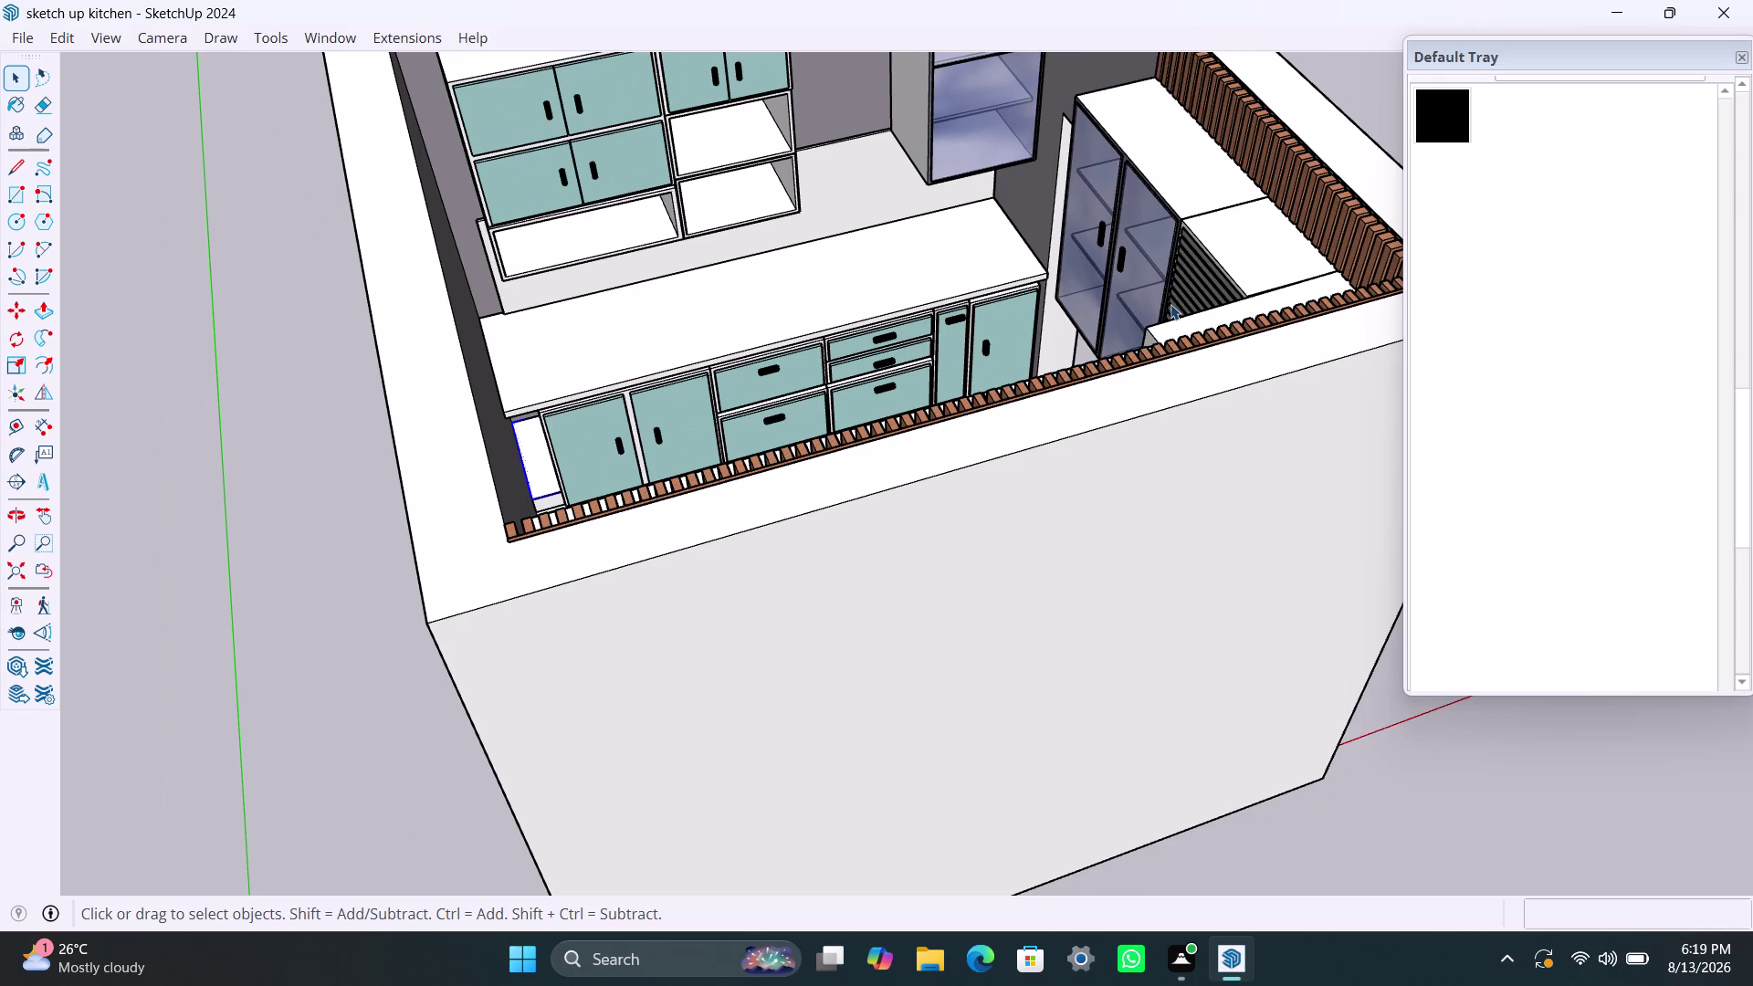
scroll(down, 3)
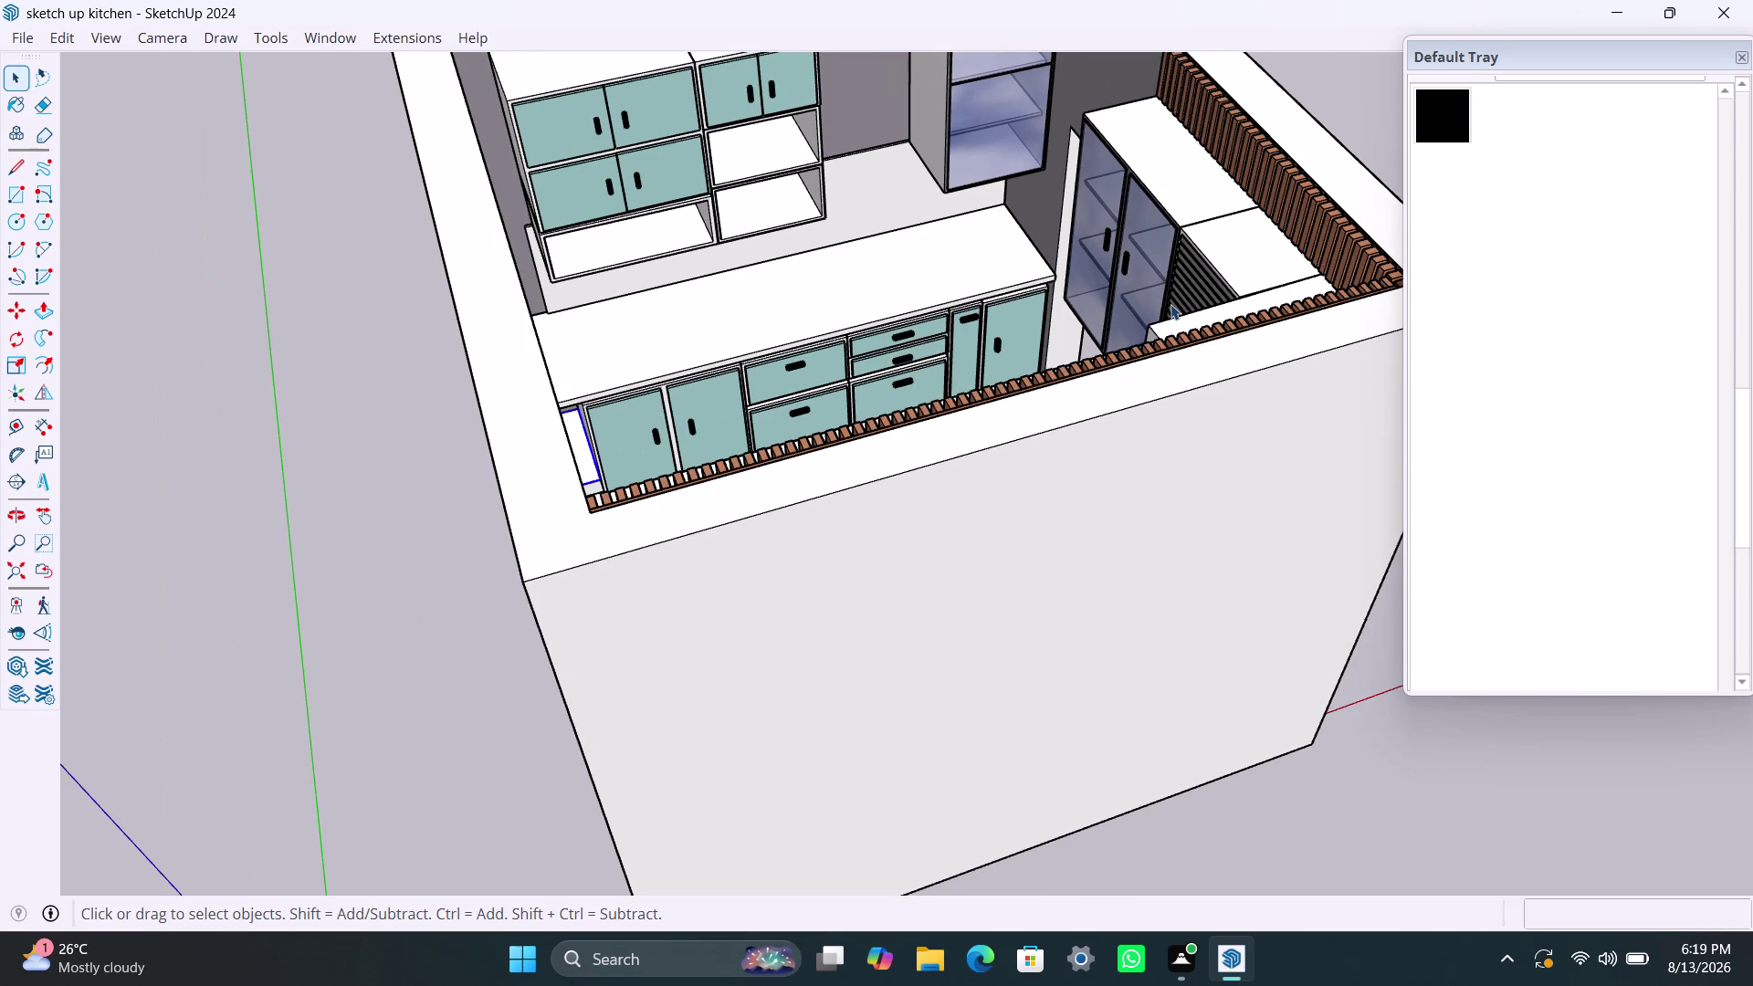
scroll(down, 3)
scroll(up, 3)
scroll(down, 3)
scroll(down, 3)
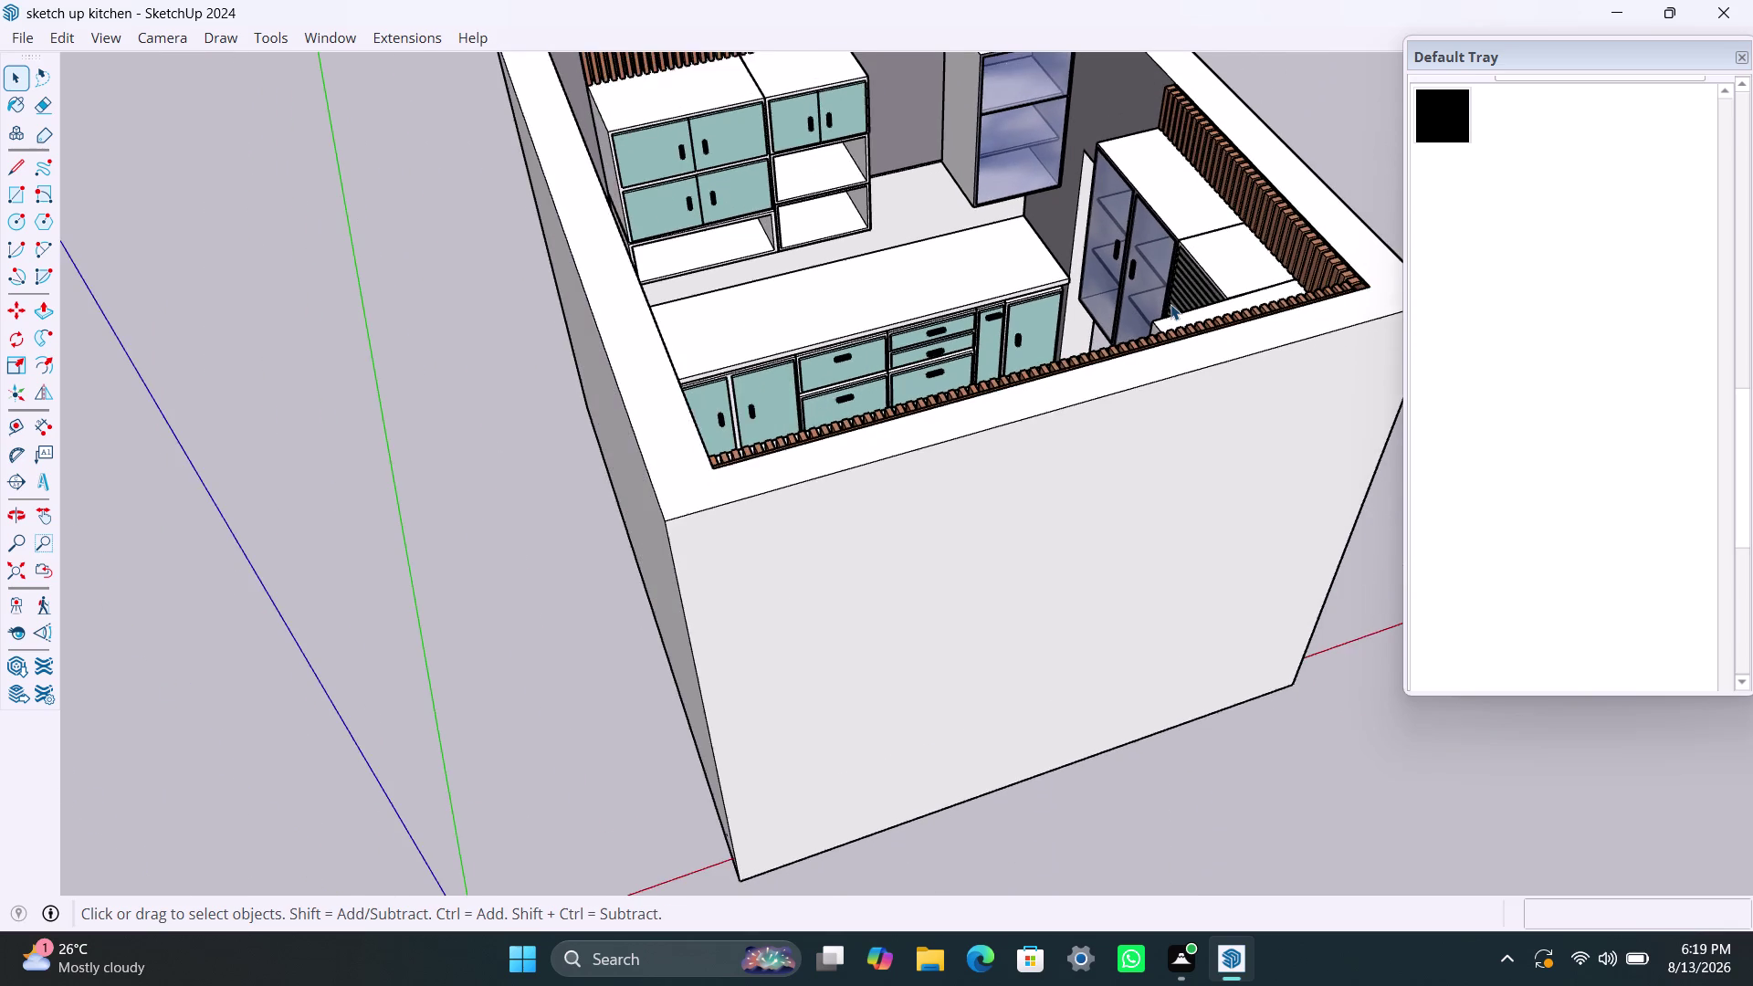
scroll(down, 3)
scroll(down, 3)
scroll(down, 3)
scroll(down, 3)
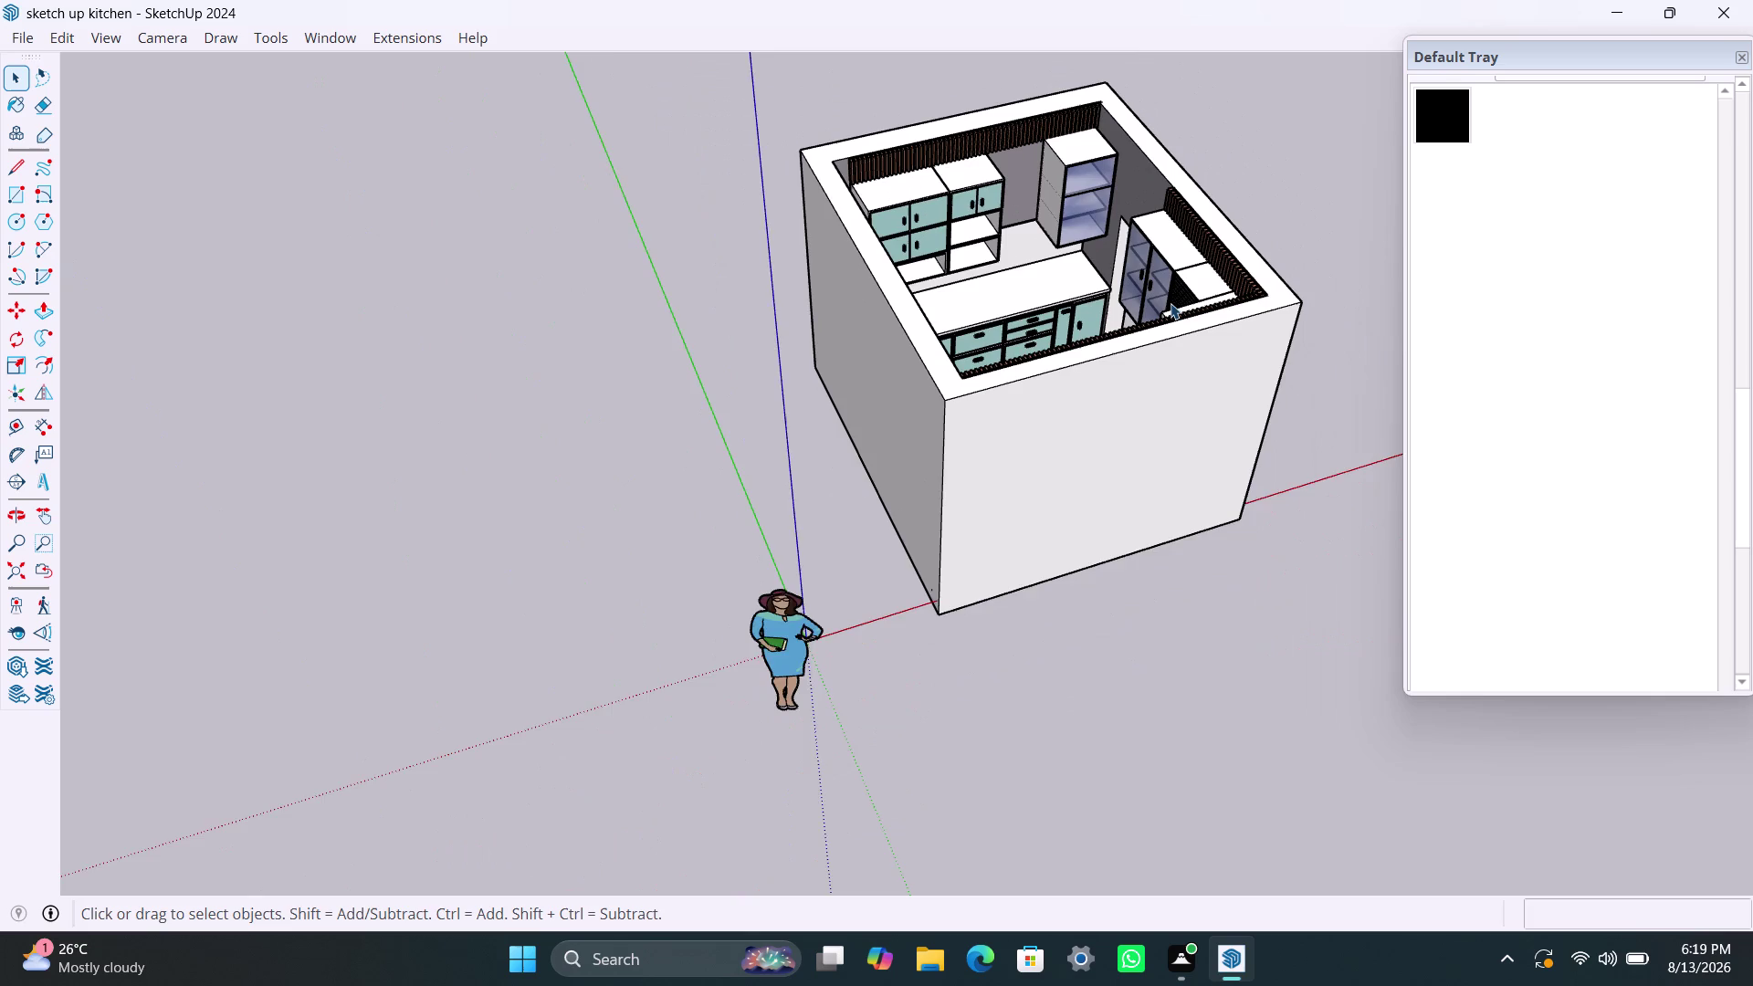
scroll(up, 3)
scroll(up, 3)
middle_drag(1171, 298, 1146, 351)
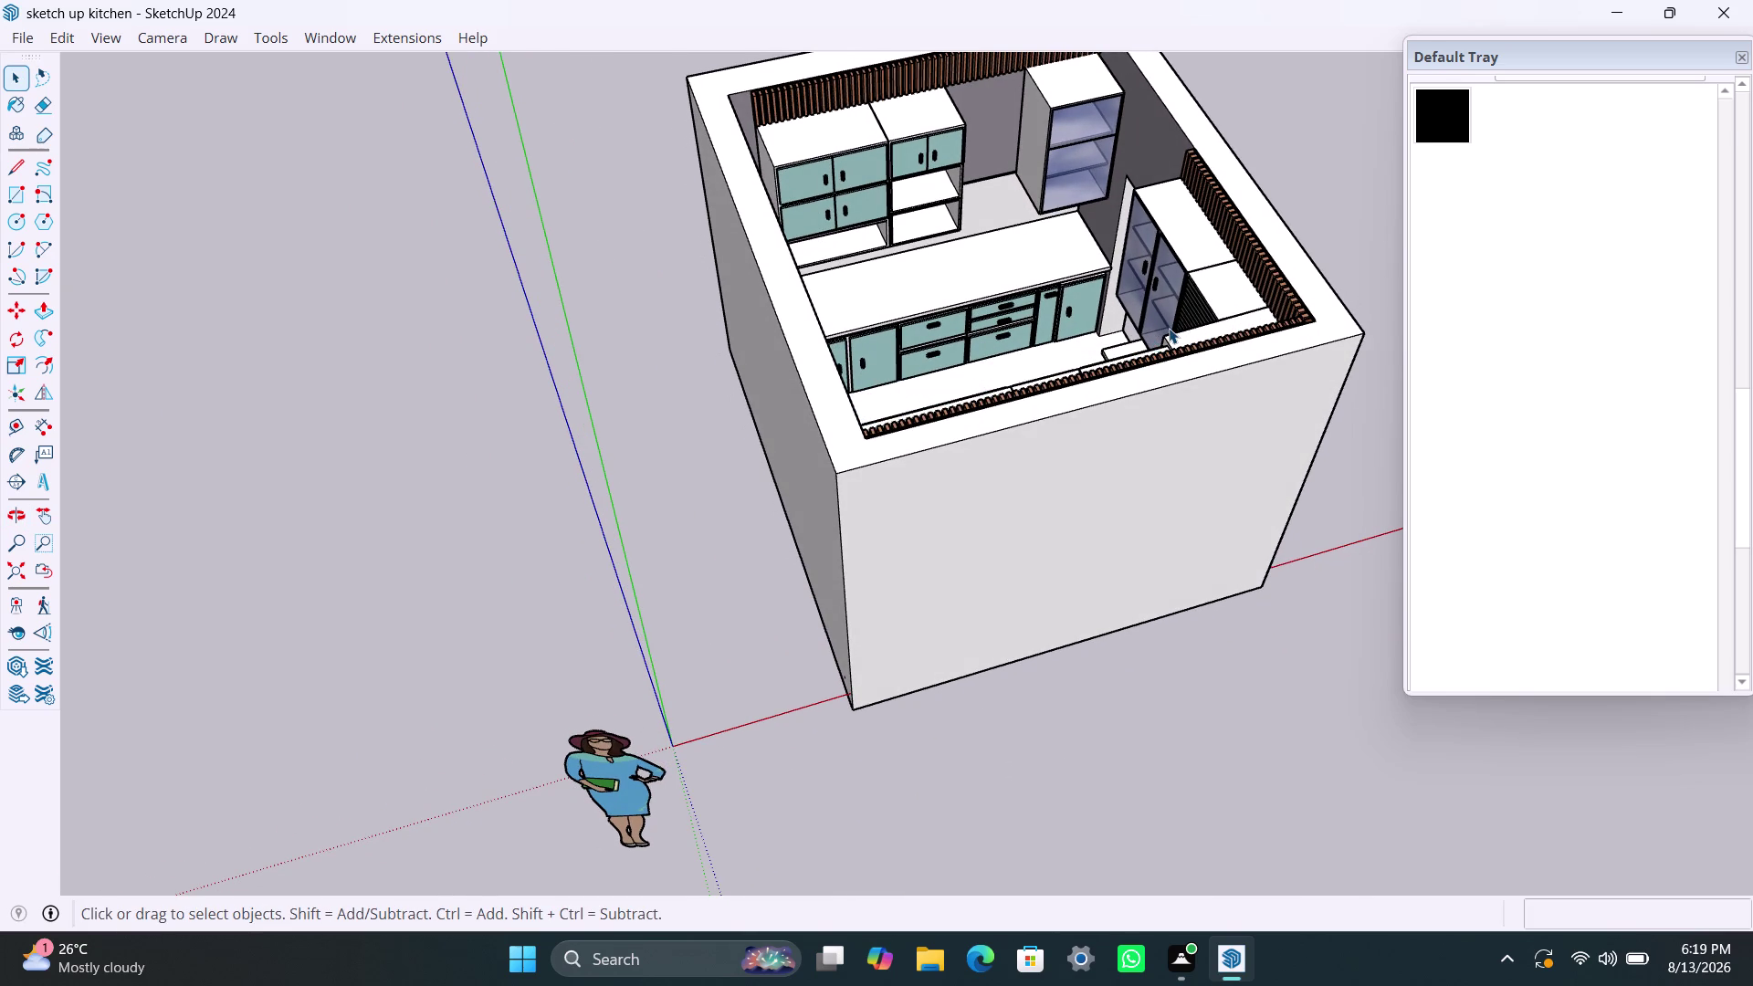
scroll(down, 3)
scroll(down, 3)
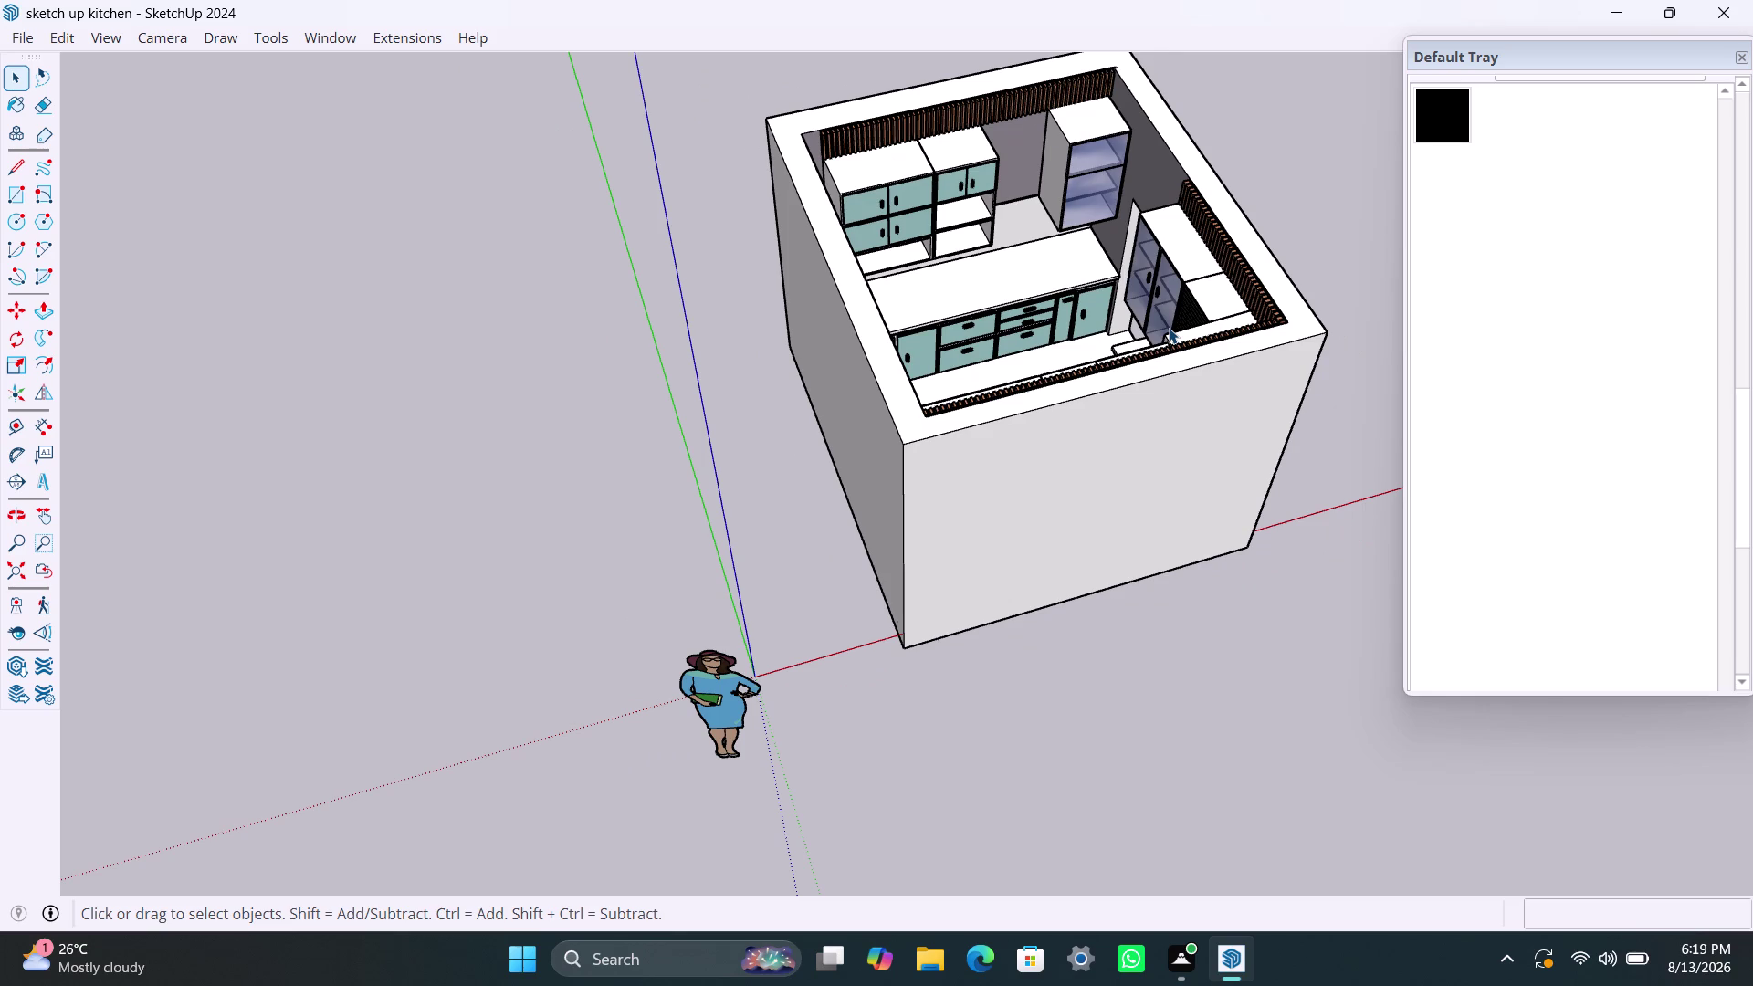
scroll(up, 3)
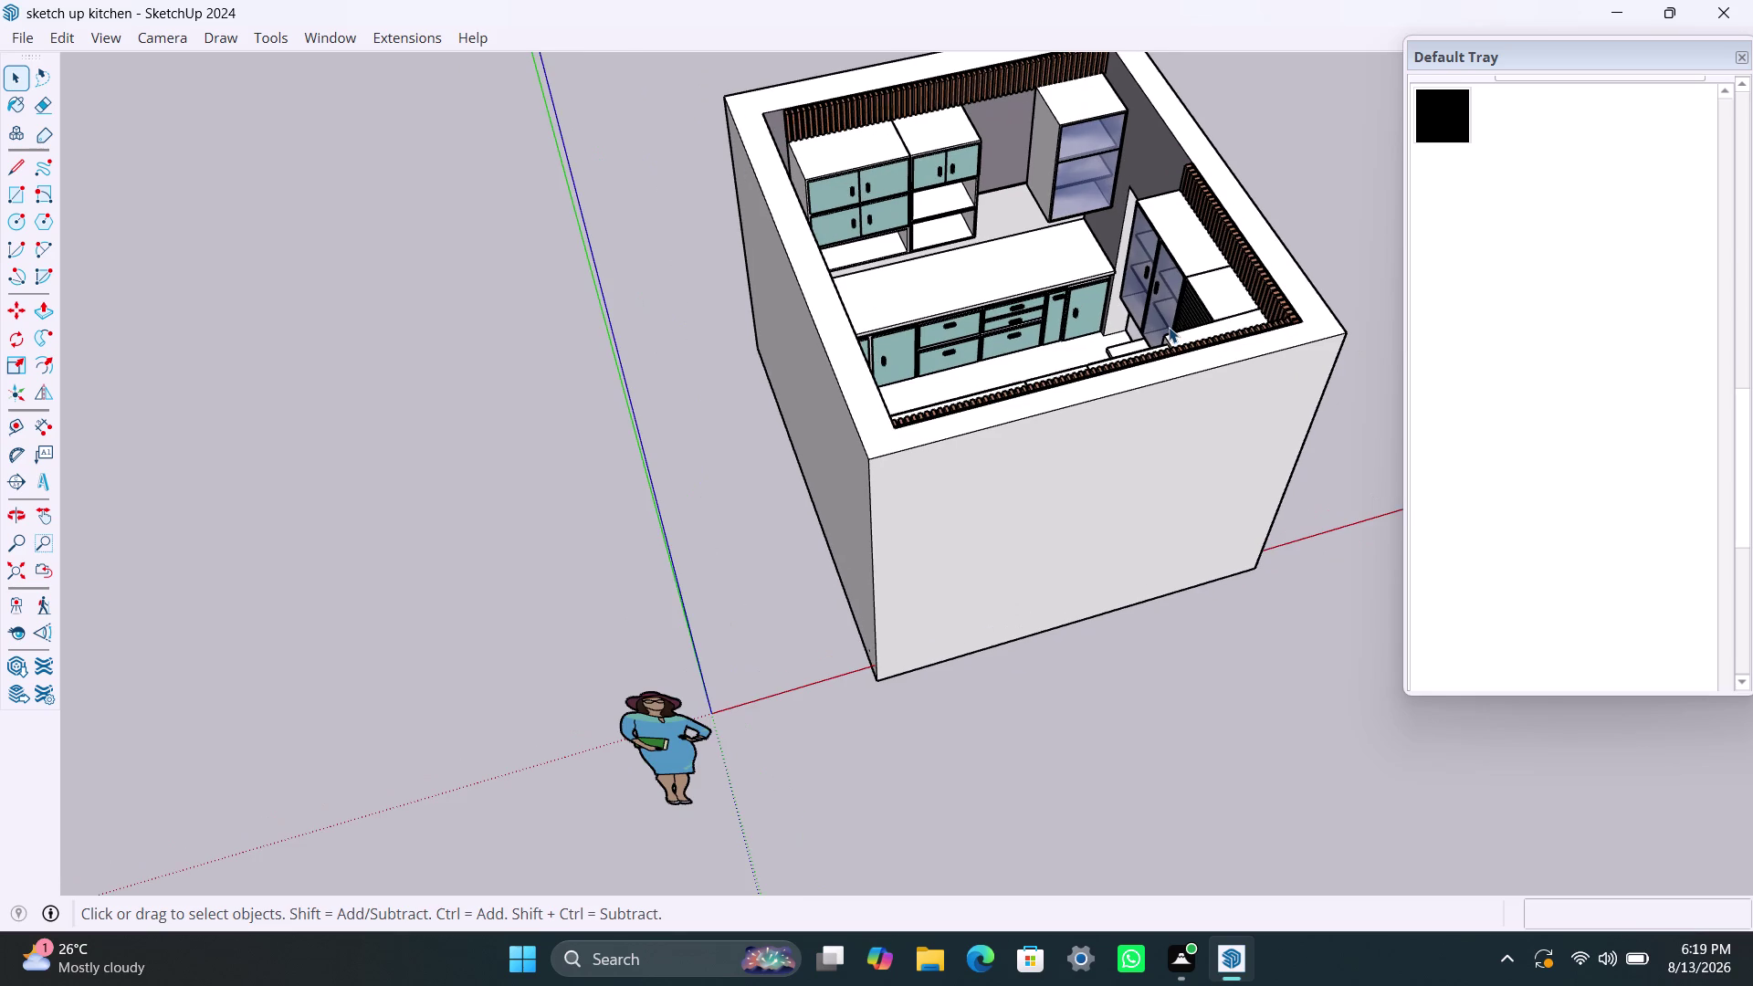
scroll(down, 3)
scroll(down, 3)
scroll(down, 3)
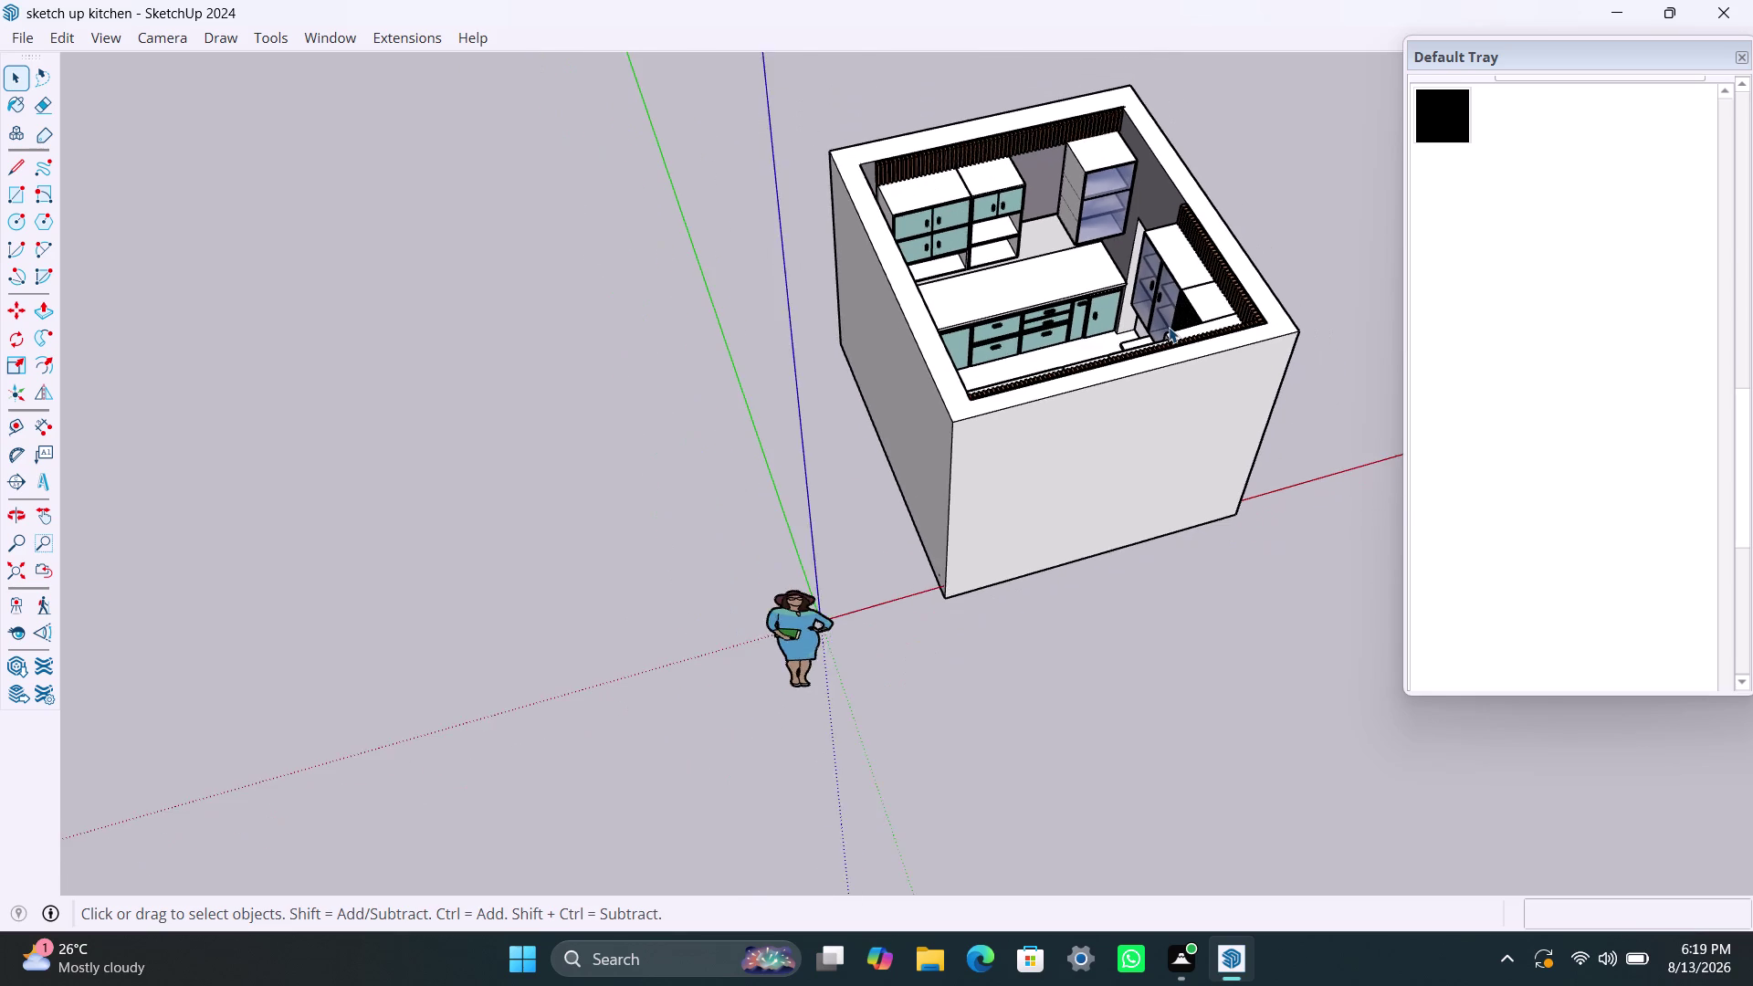
scroll(down, 3)
scroll(down, 3)
scroll(up, 3)
scroll(down, 3)
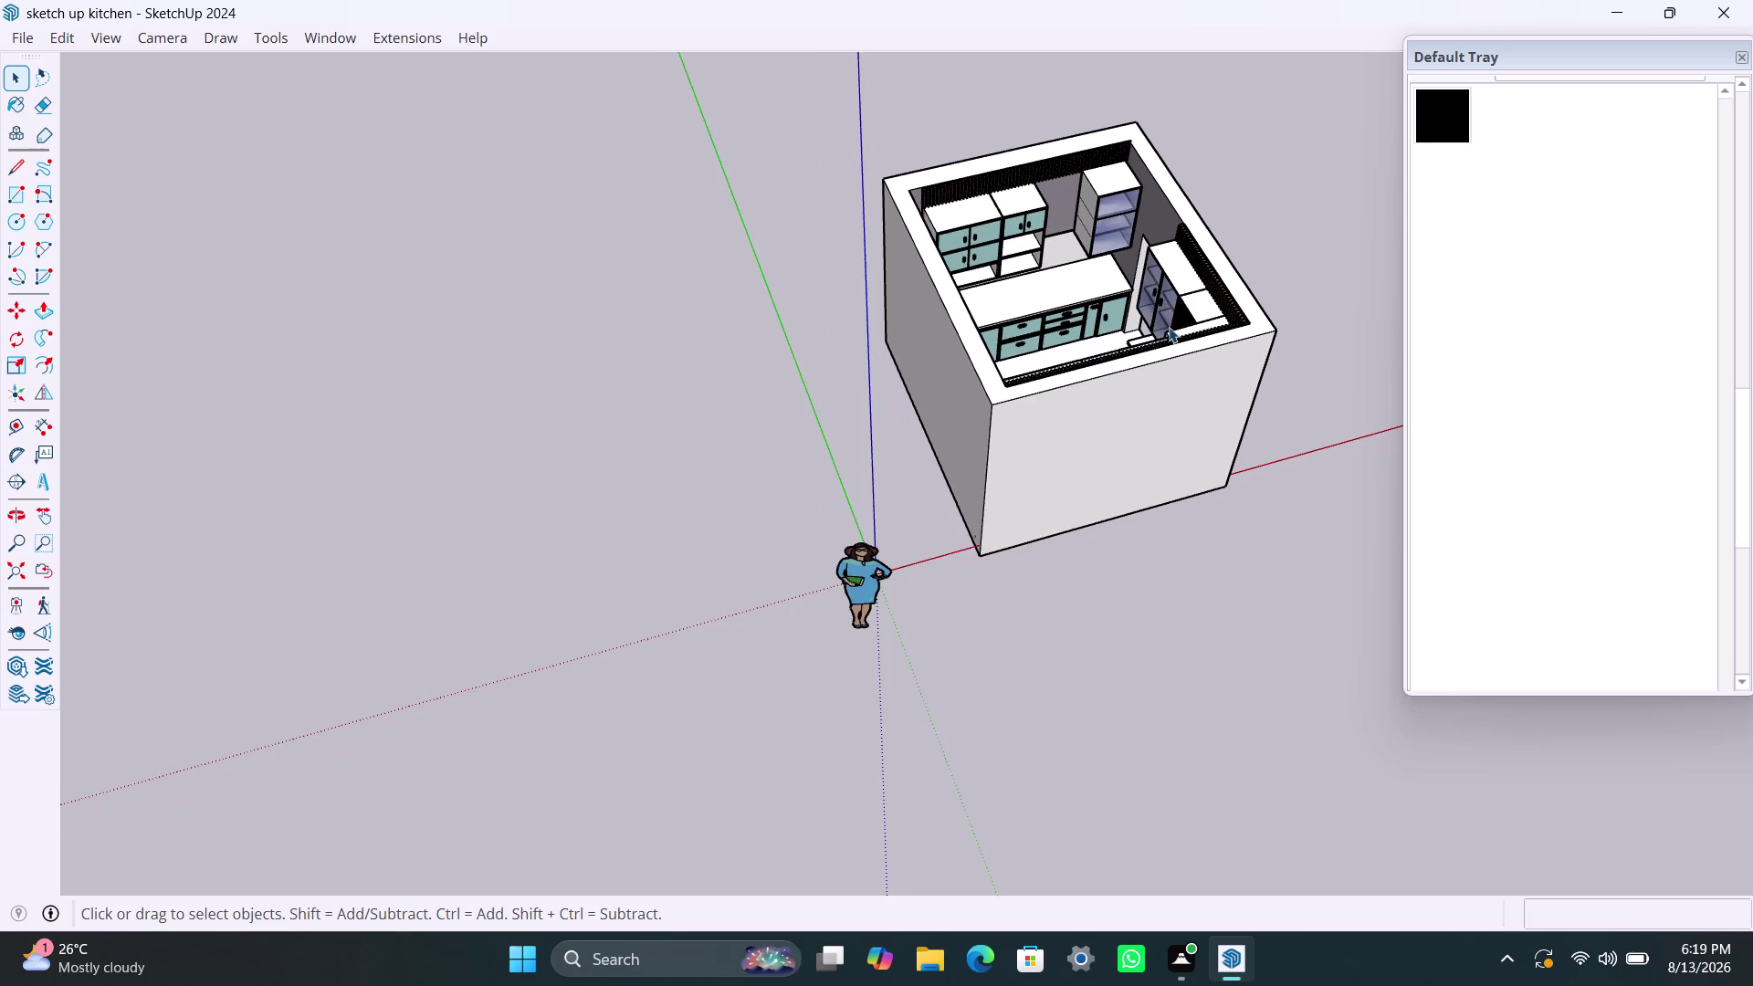
scroll(up, 3)
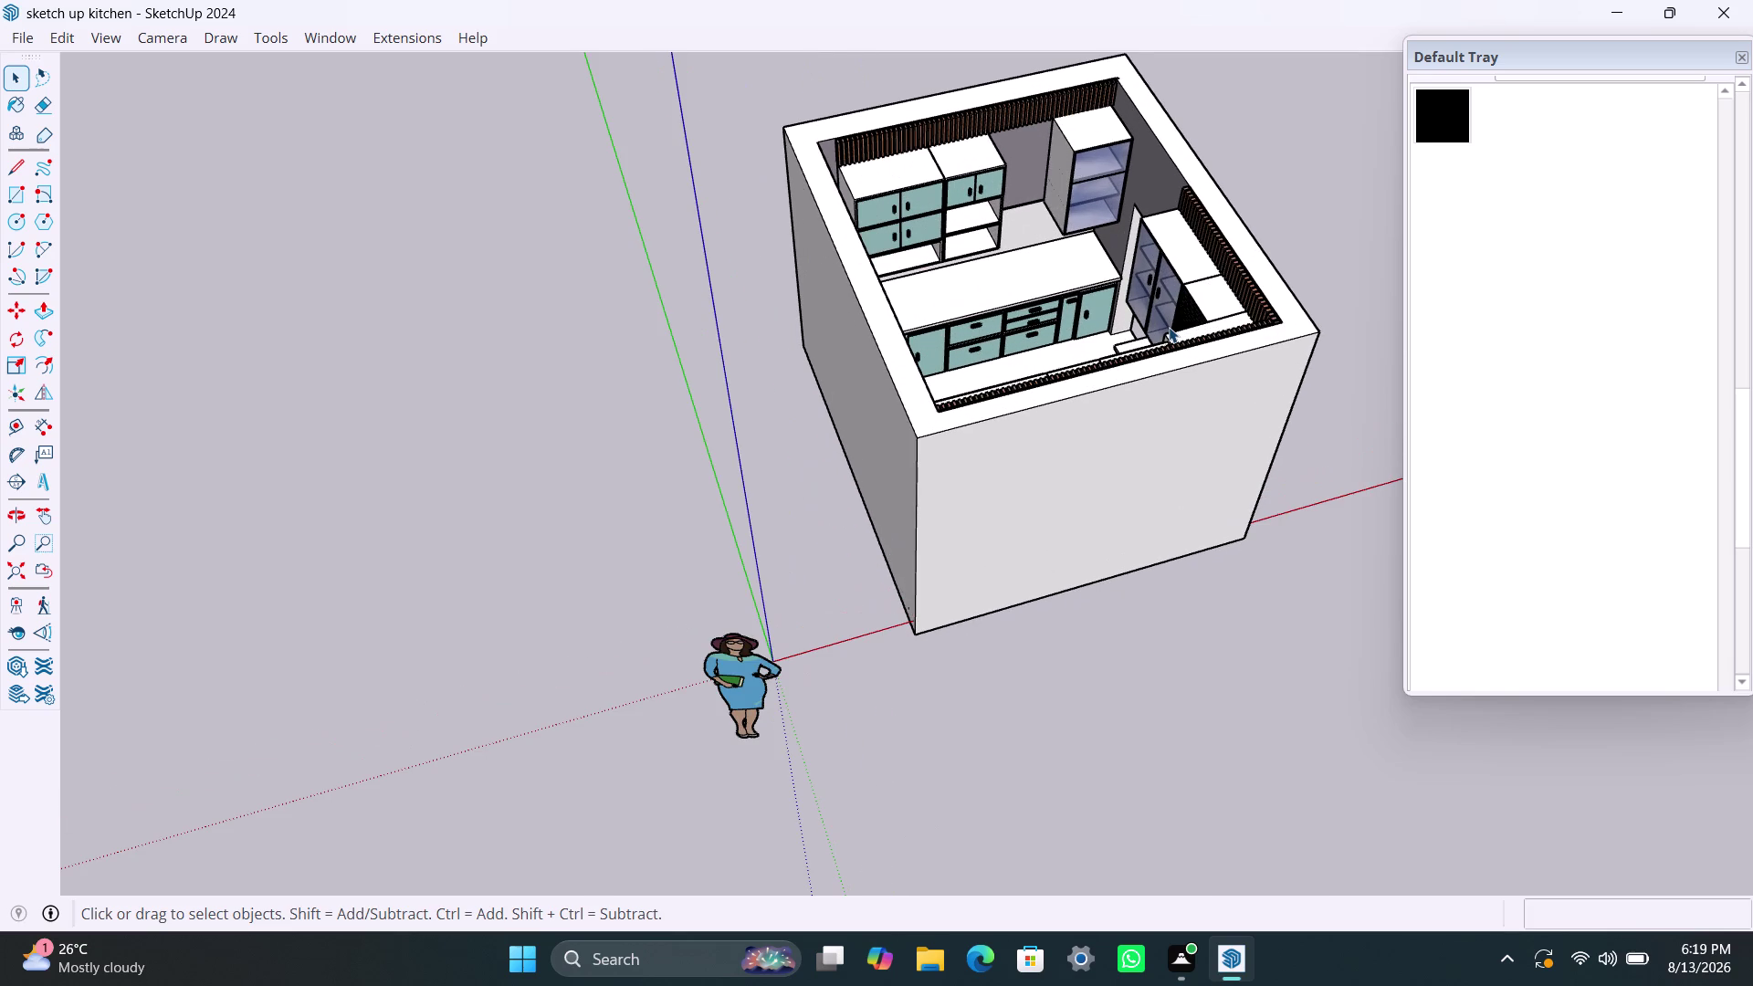
scroll(down, 3)
scroll(up, 3)
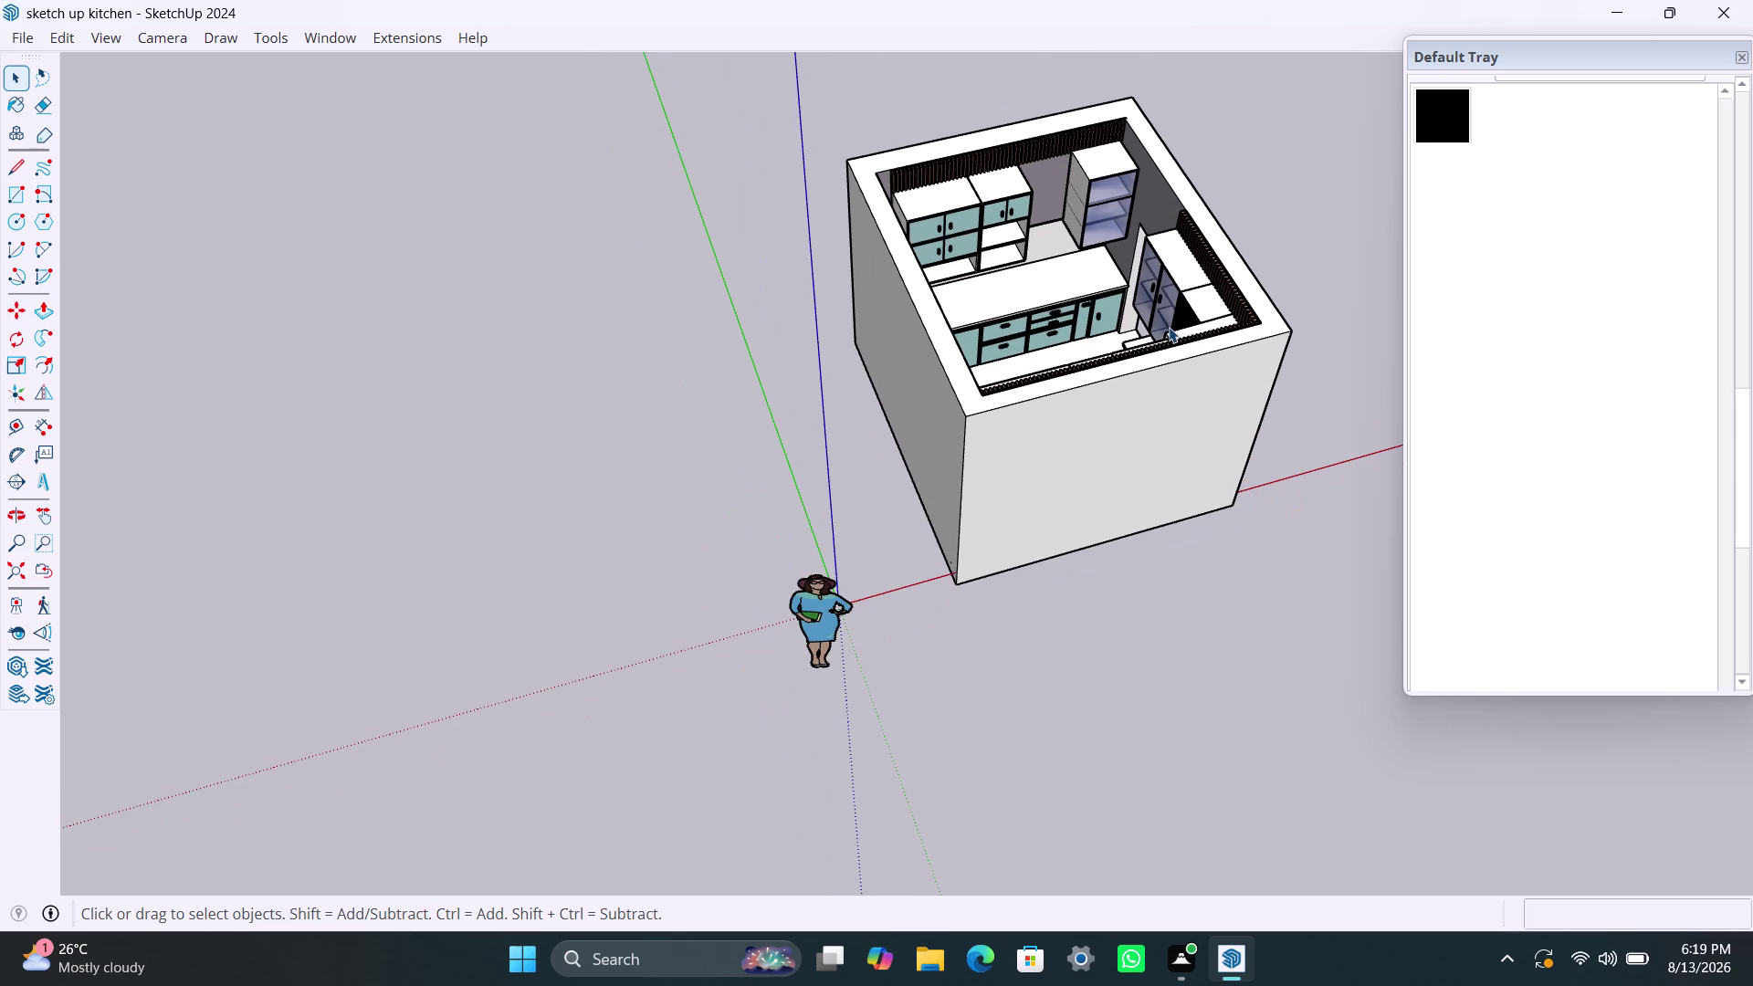
scroll(up, 3)
scroll(down, 3)
scroll(up, 3)
scroll(down, 3)
scroll(up, 3)
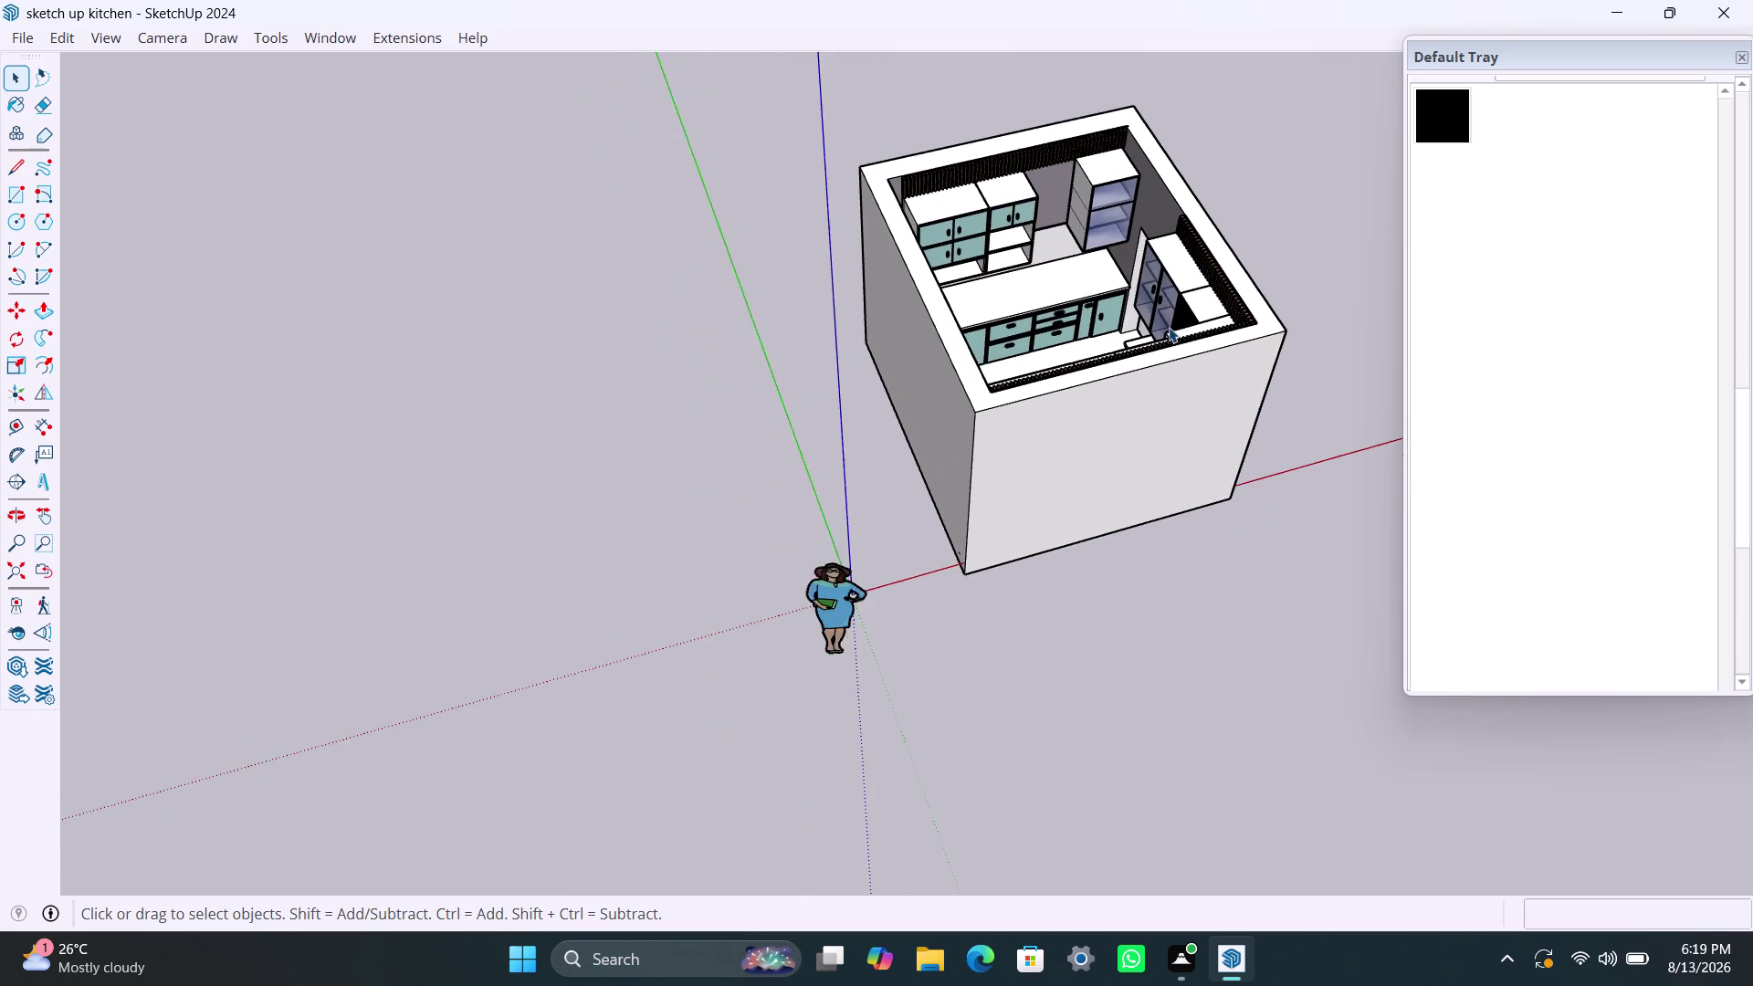
scroll(up, 3)
scroll(up, 3)
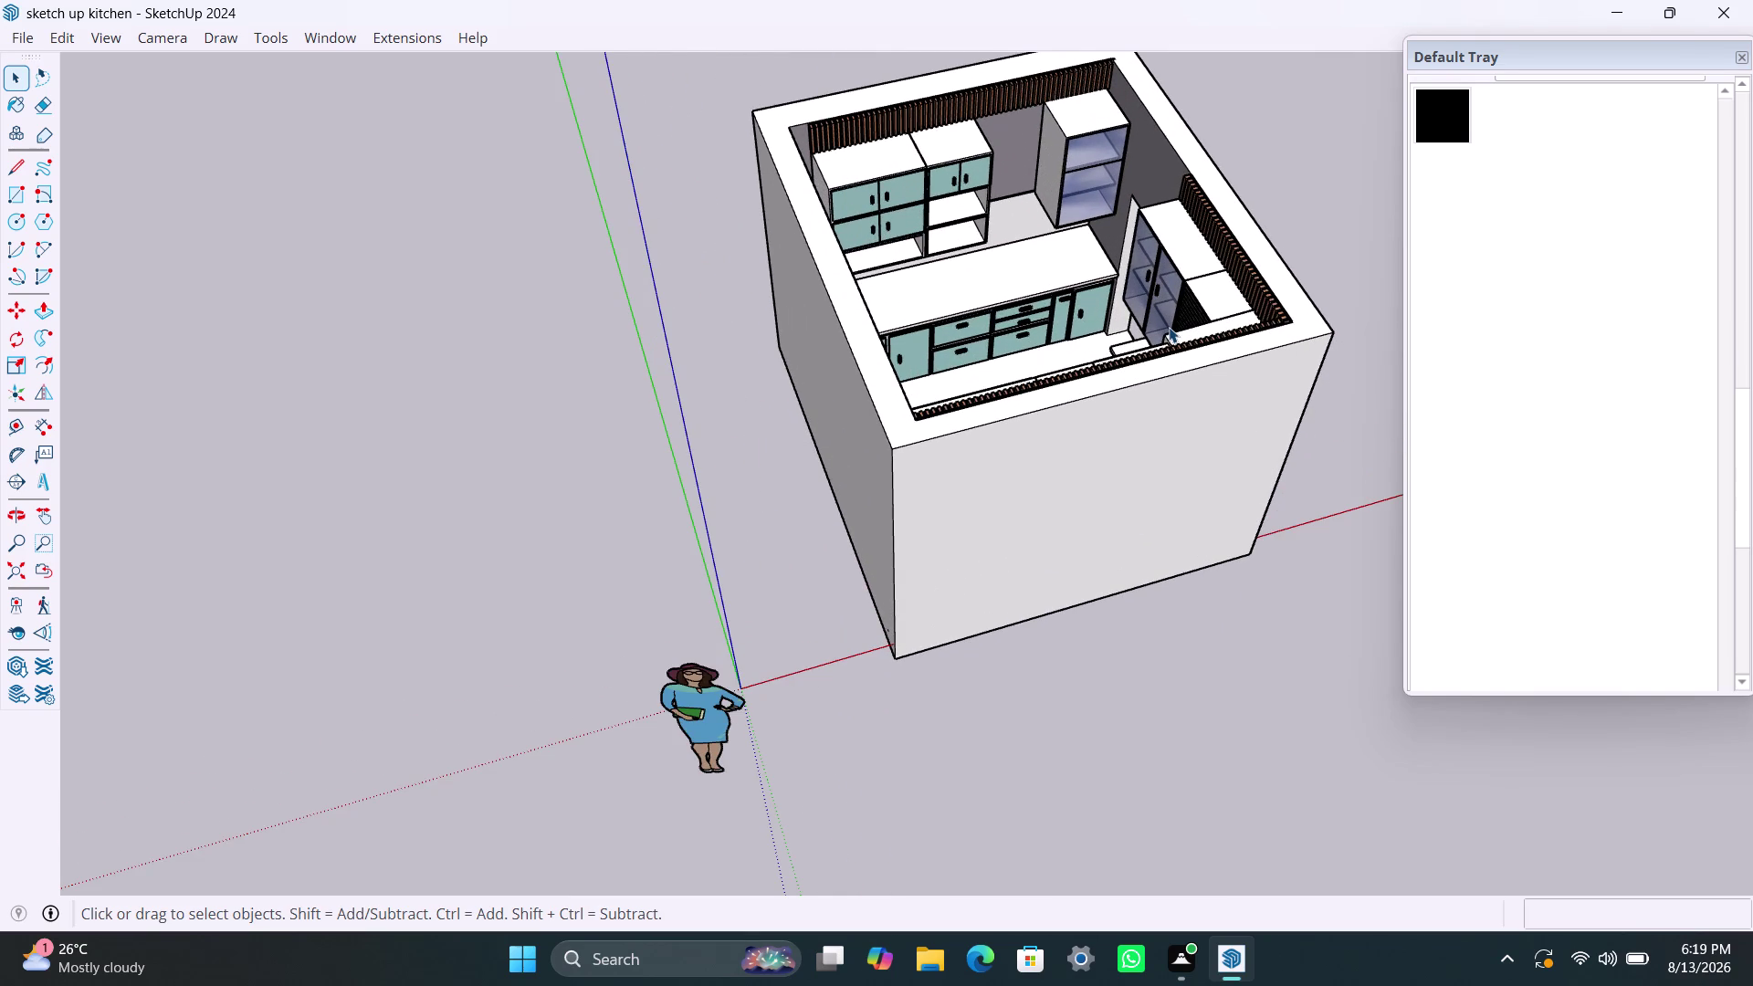
scroll(down, 3)
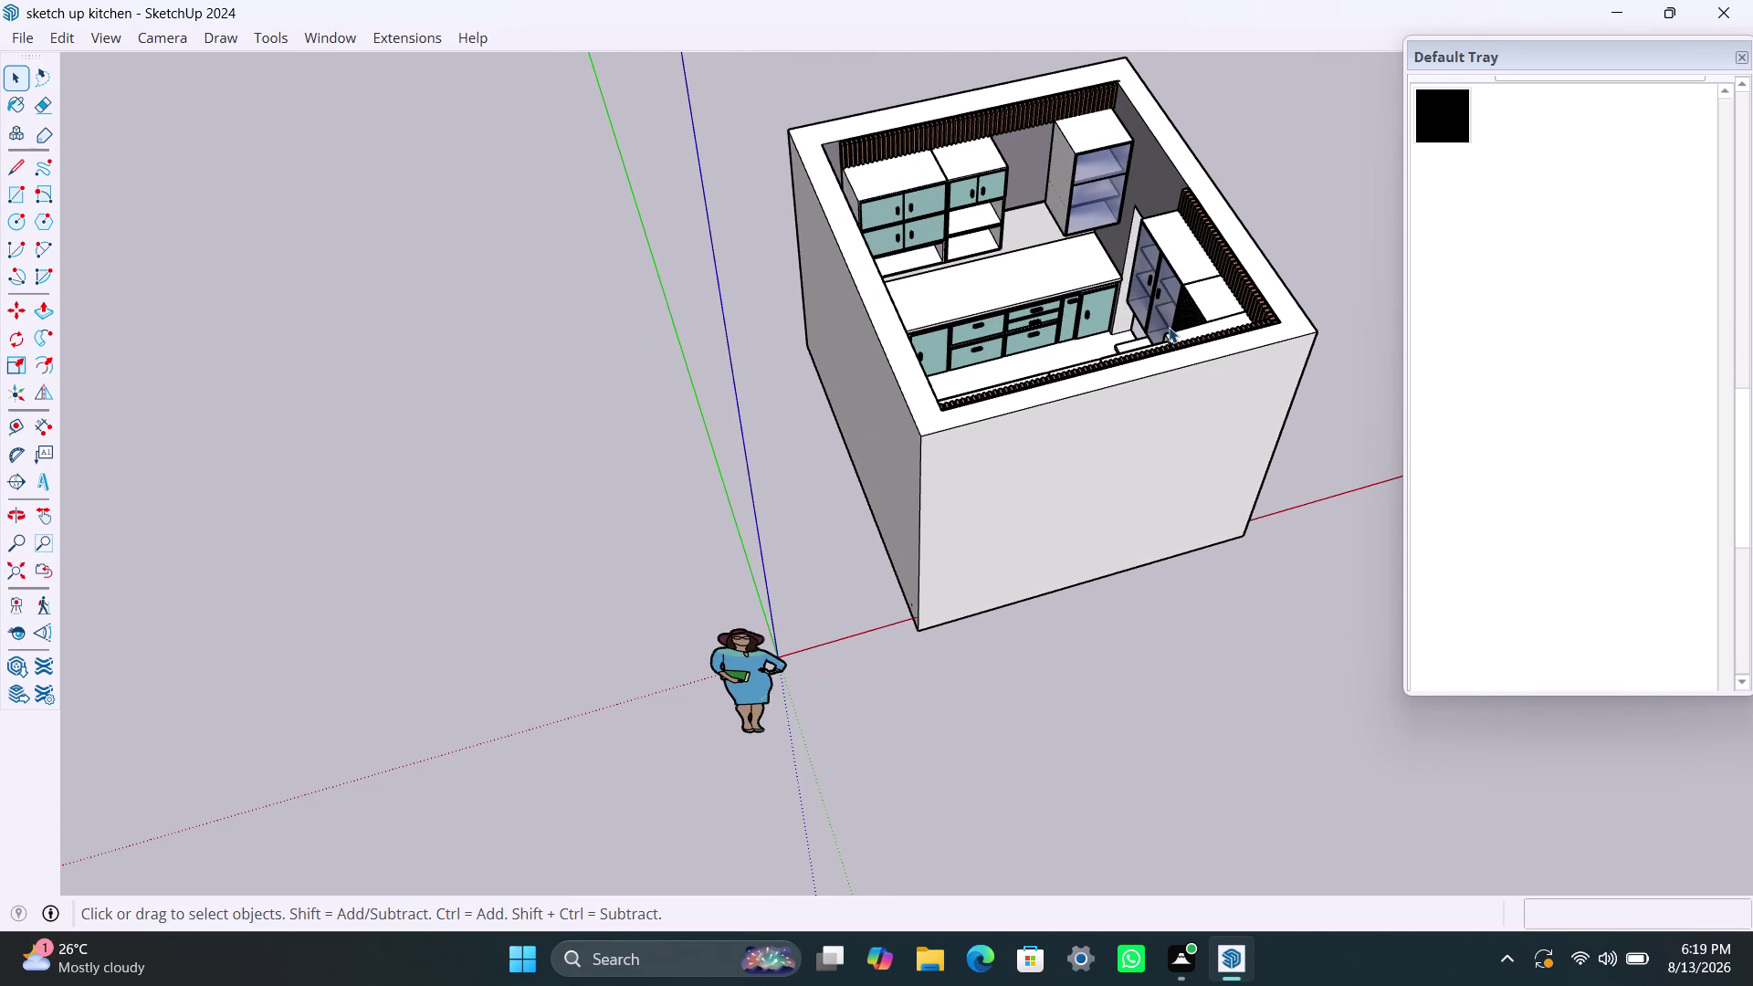
scroll(down, 3)
scroll(up, 3)
scroll(down, 3)
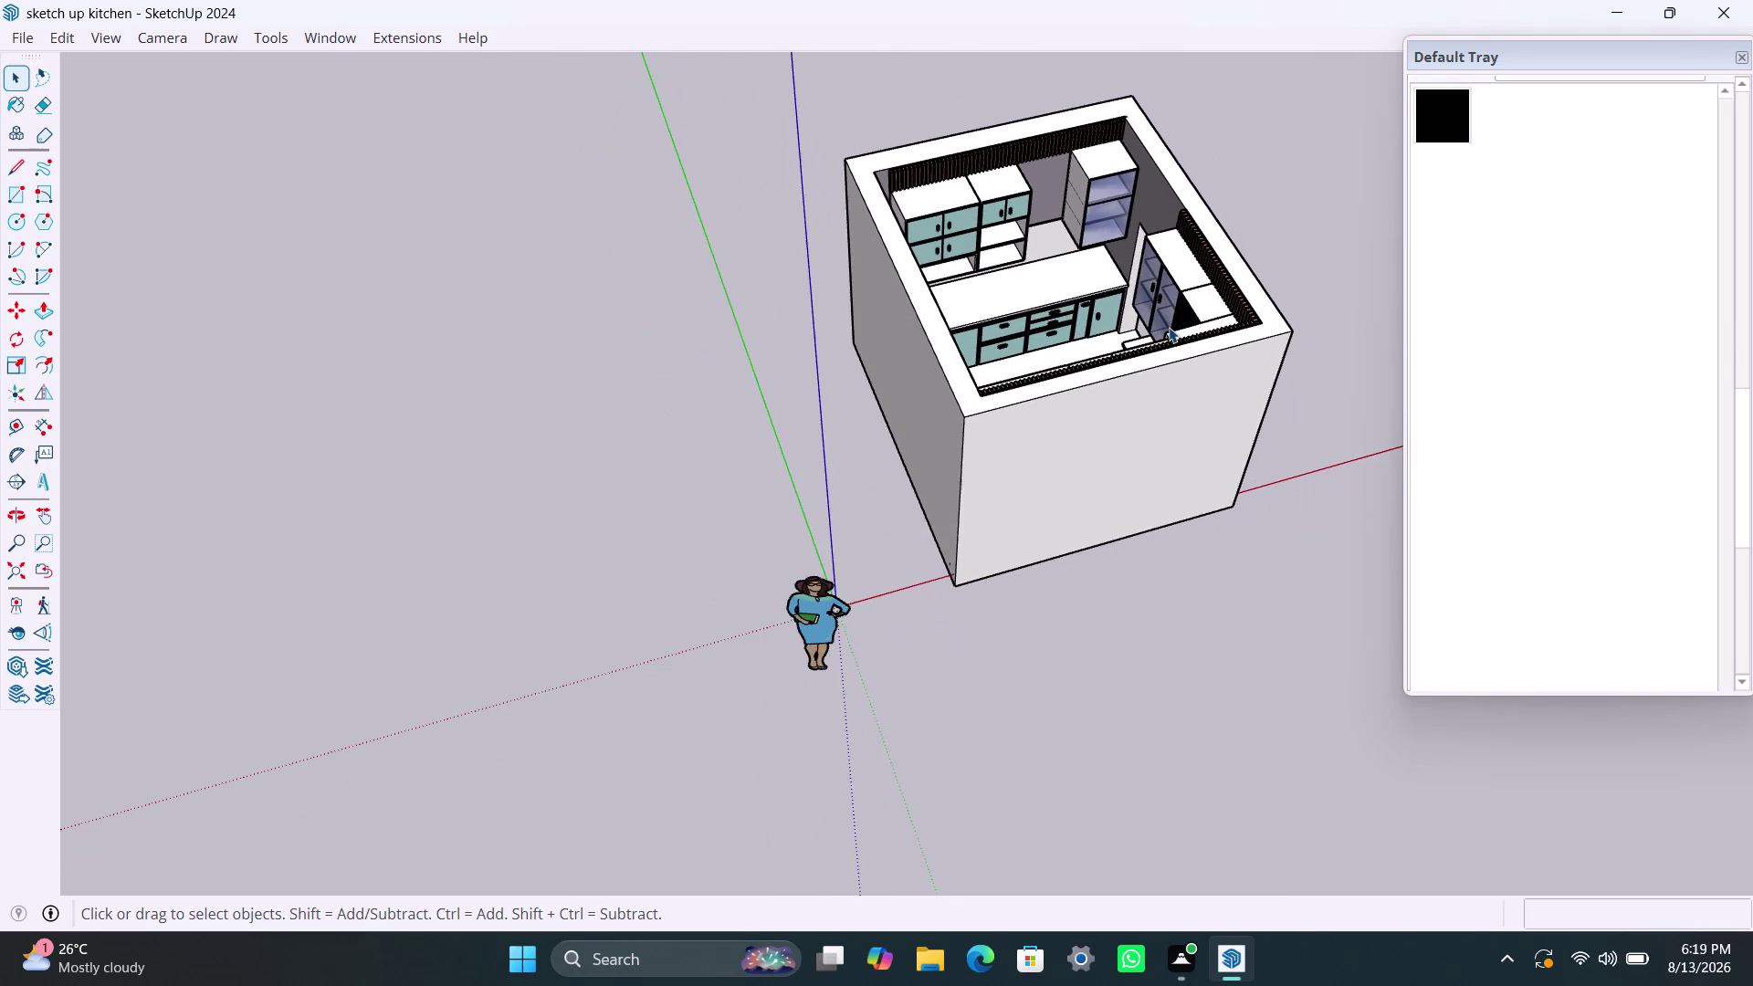
scroll(up, 3)
scroll(up, 3)
scroll(up, 3)
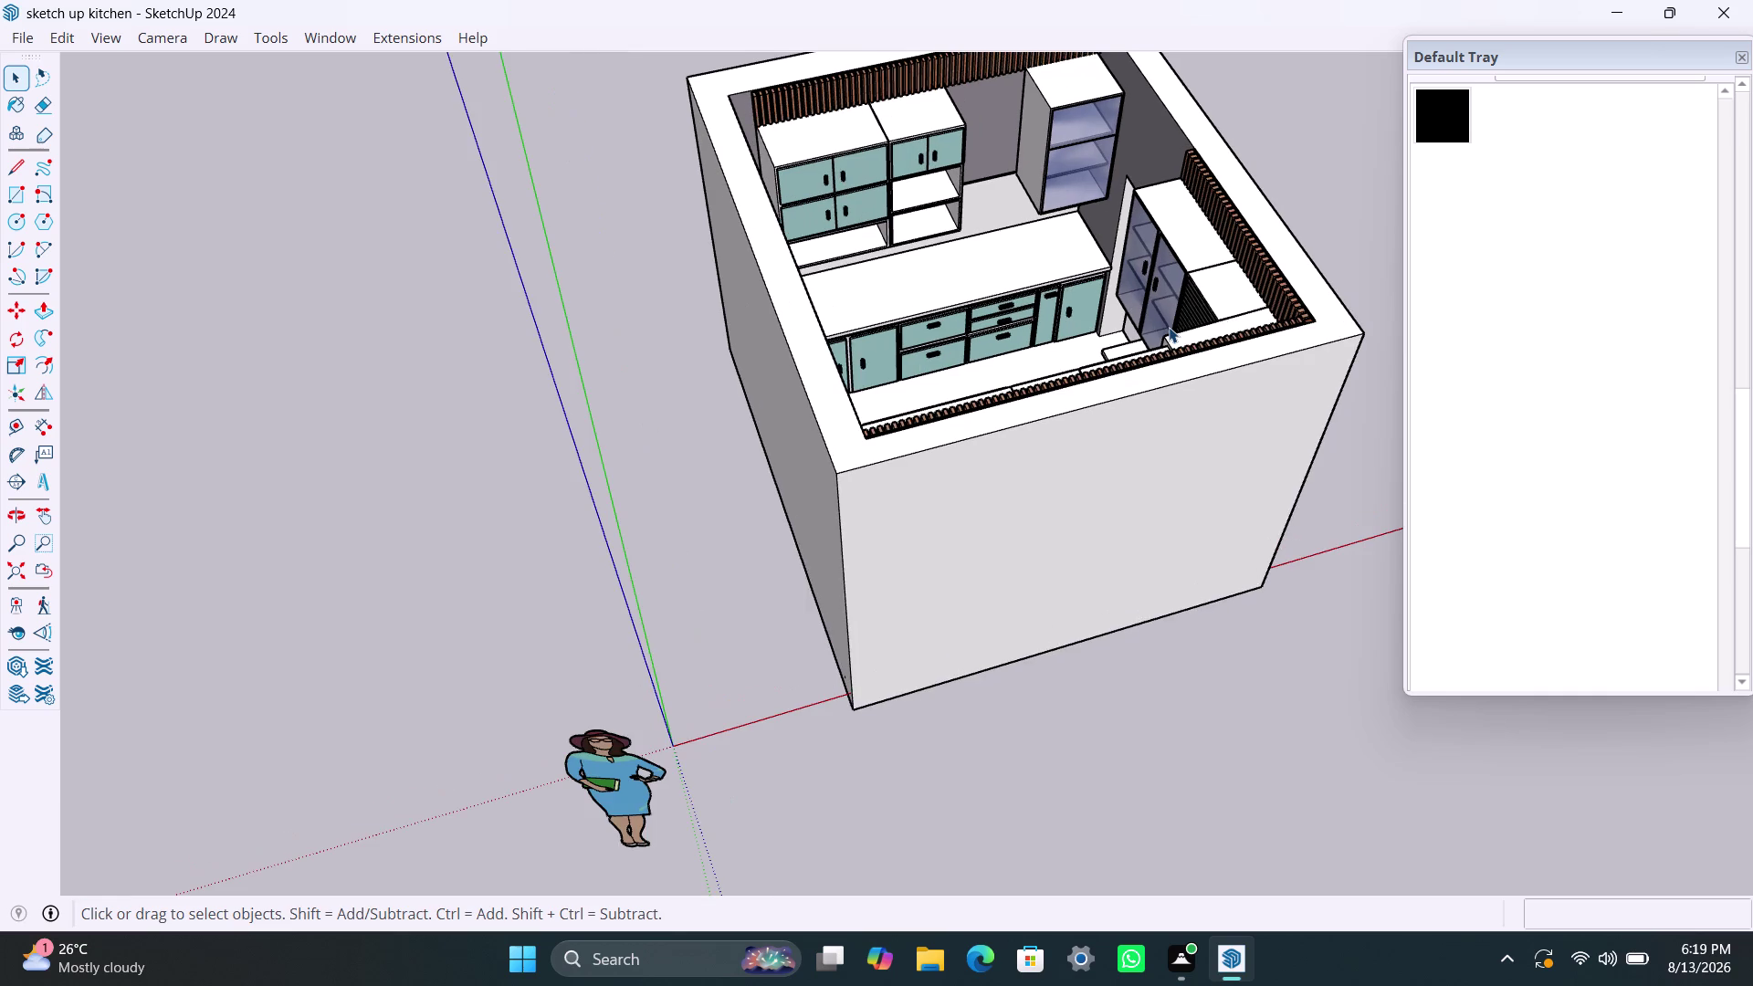
scroll(down, 3)
scroll(down, 3)
scroll(down, 3)
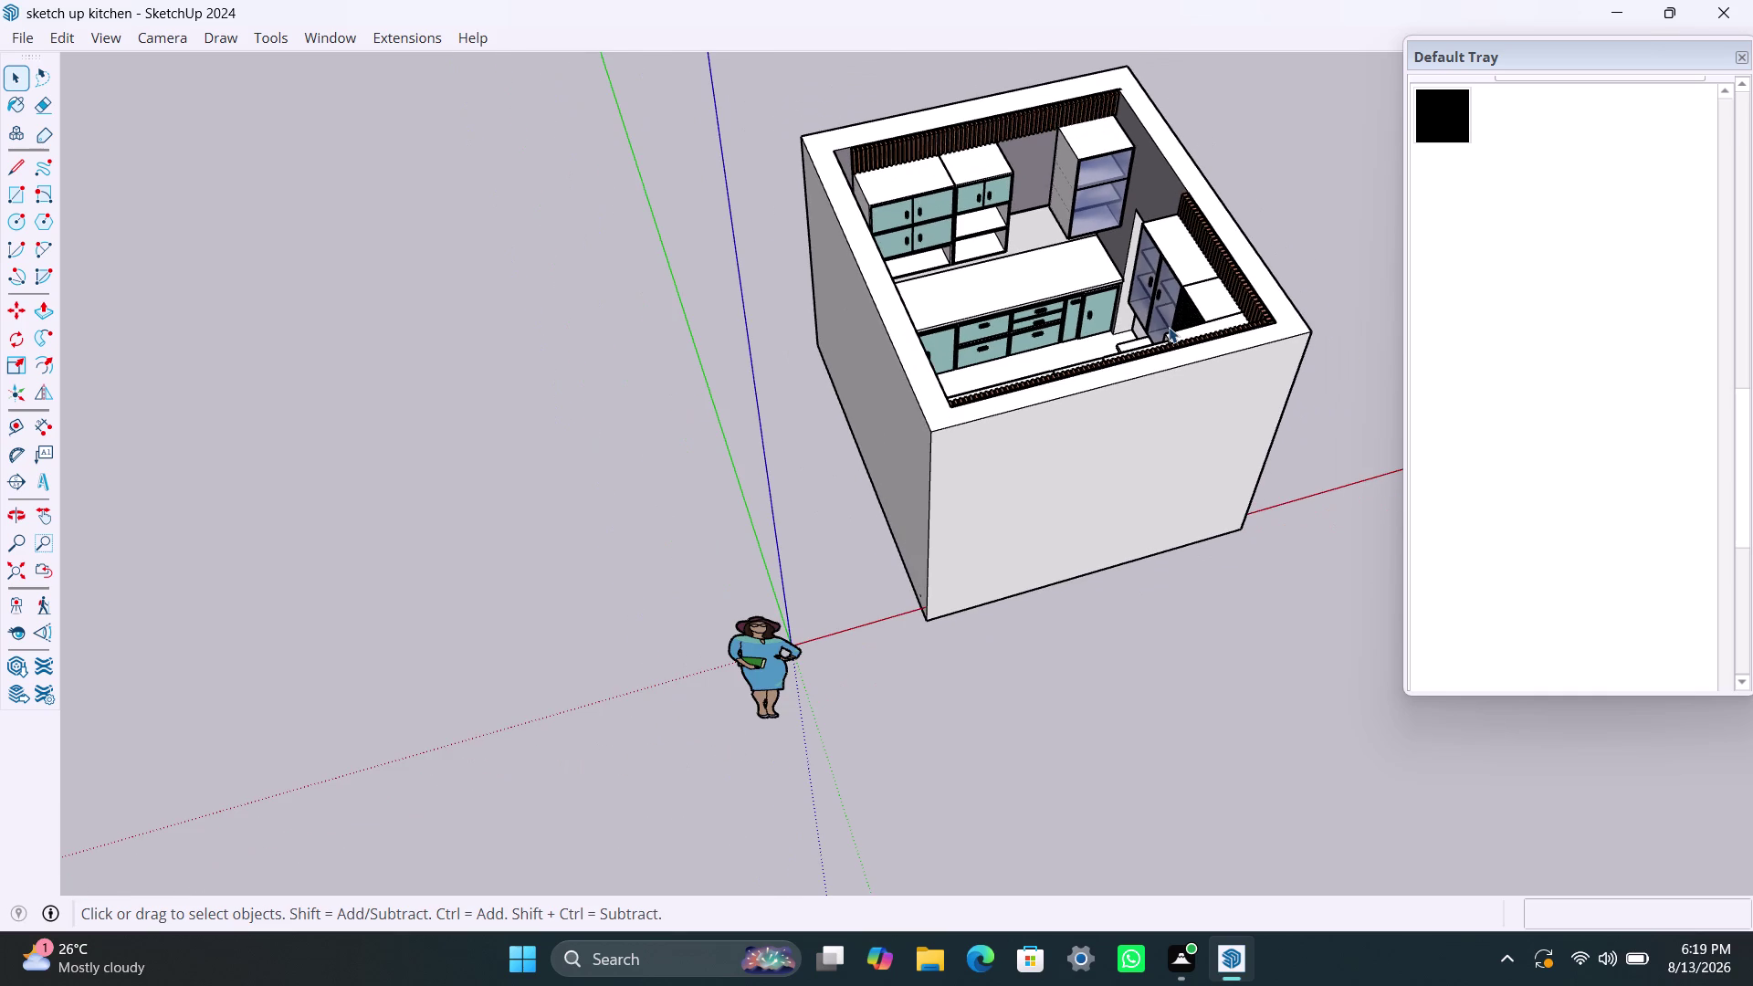
scroll(up, 3)
scroll(up, 3)
scroll(up, 3)
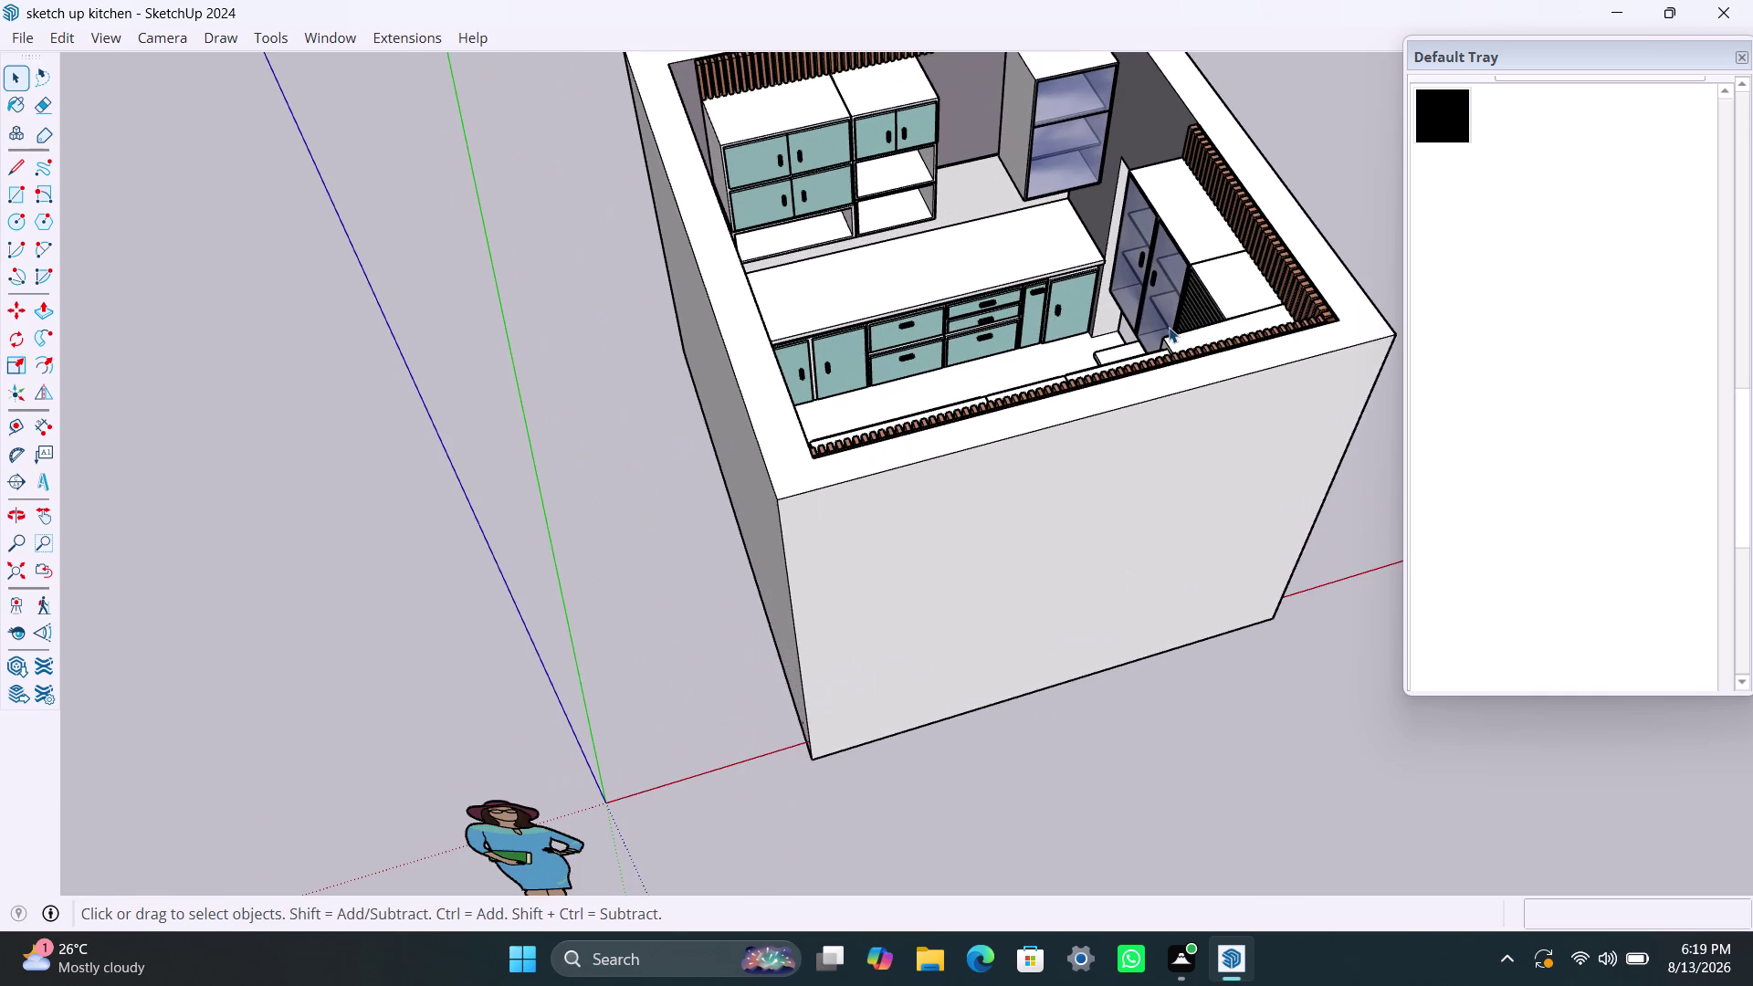
scroll(up, 3)
scroll(down, 3)
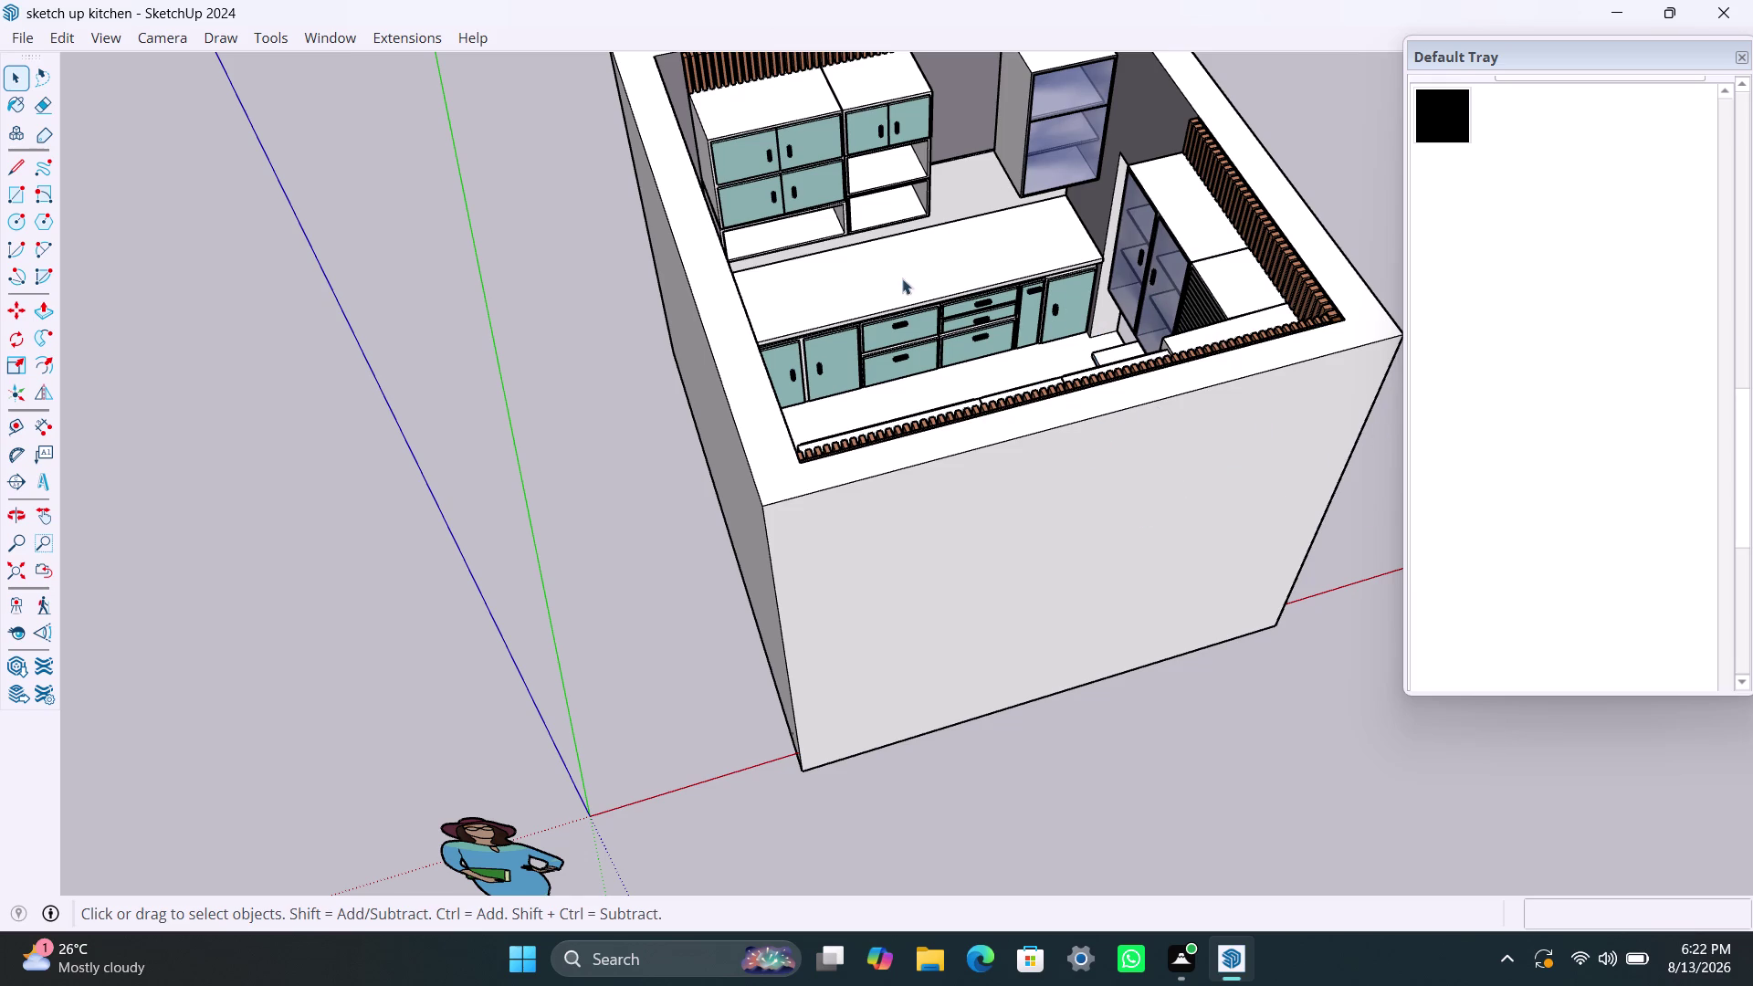
middle_drag(1090, 290, 714, 402)
scroll(down, 3)
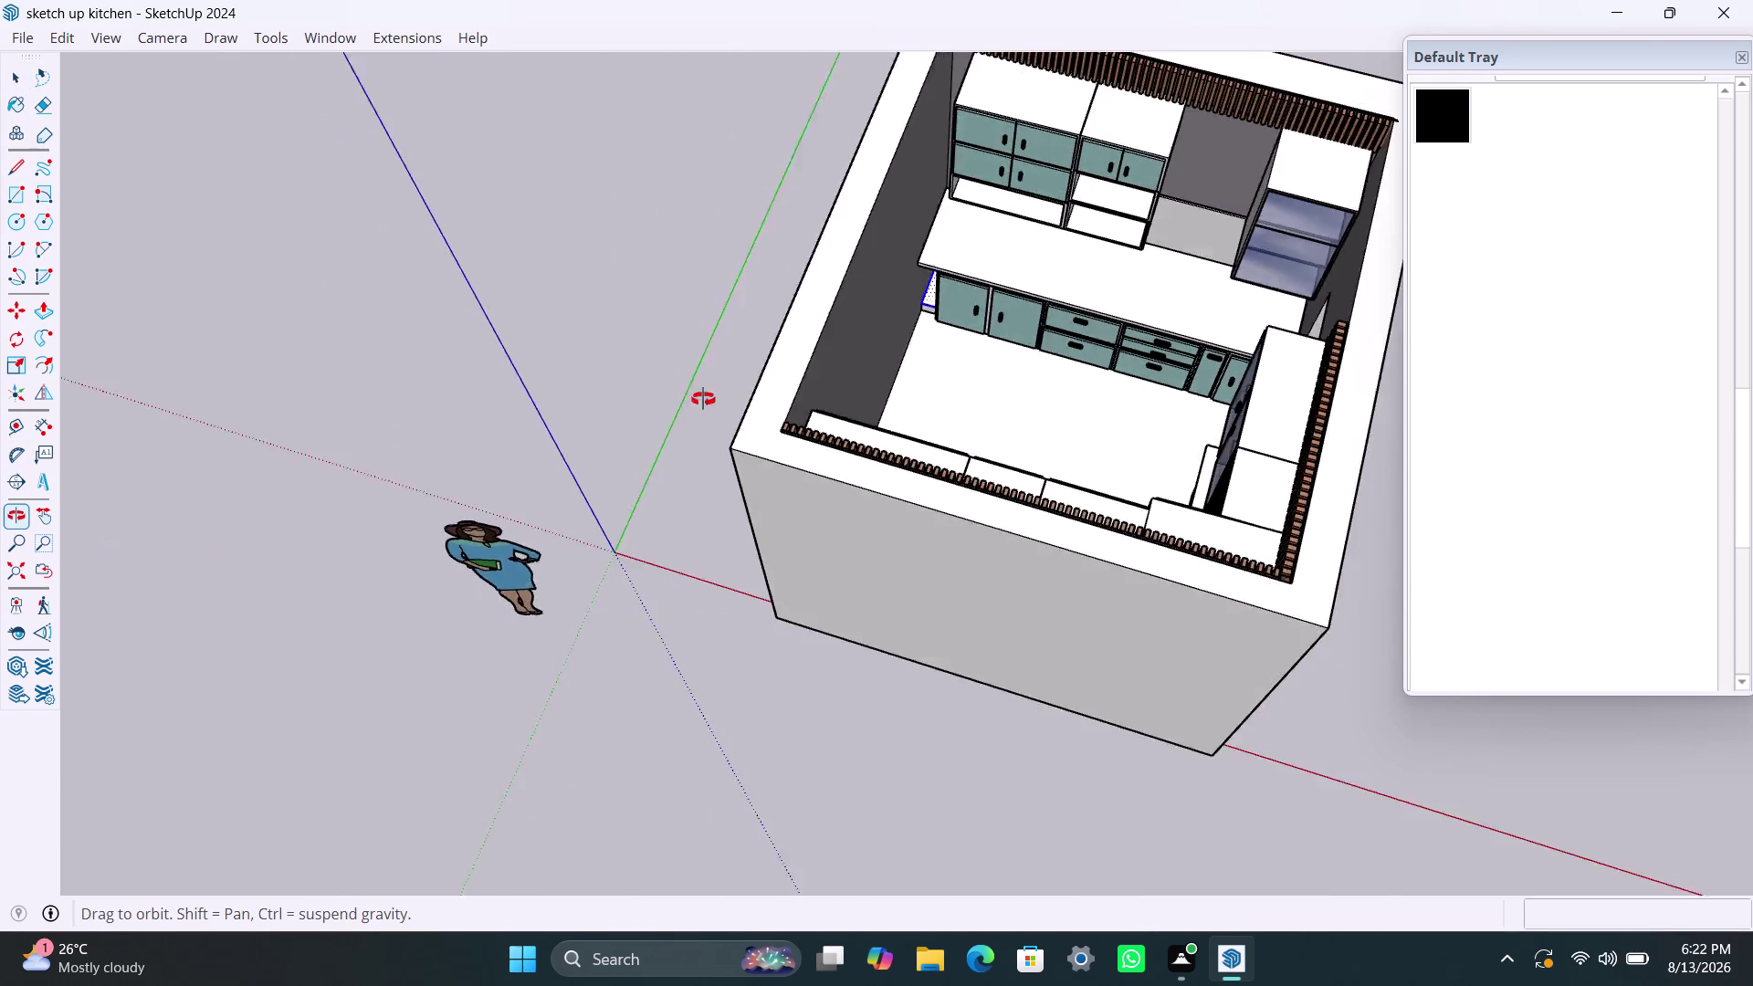
middle_drag(714, 402, 356, 267)
middle_drag(912, 396, 176, 248)
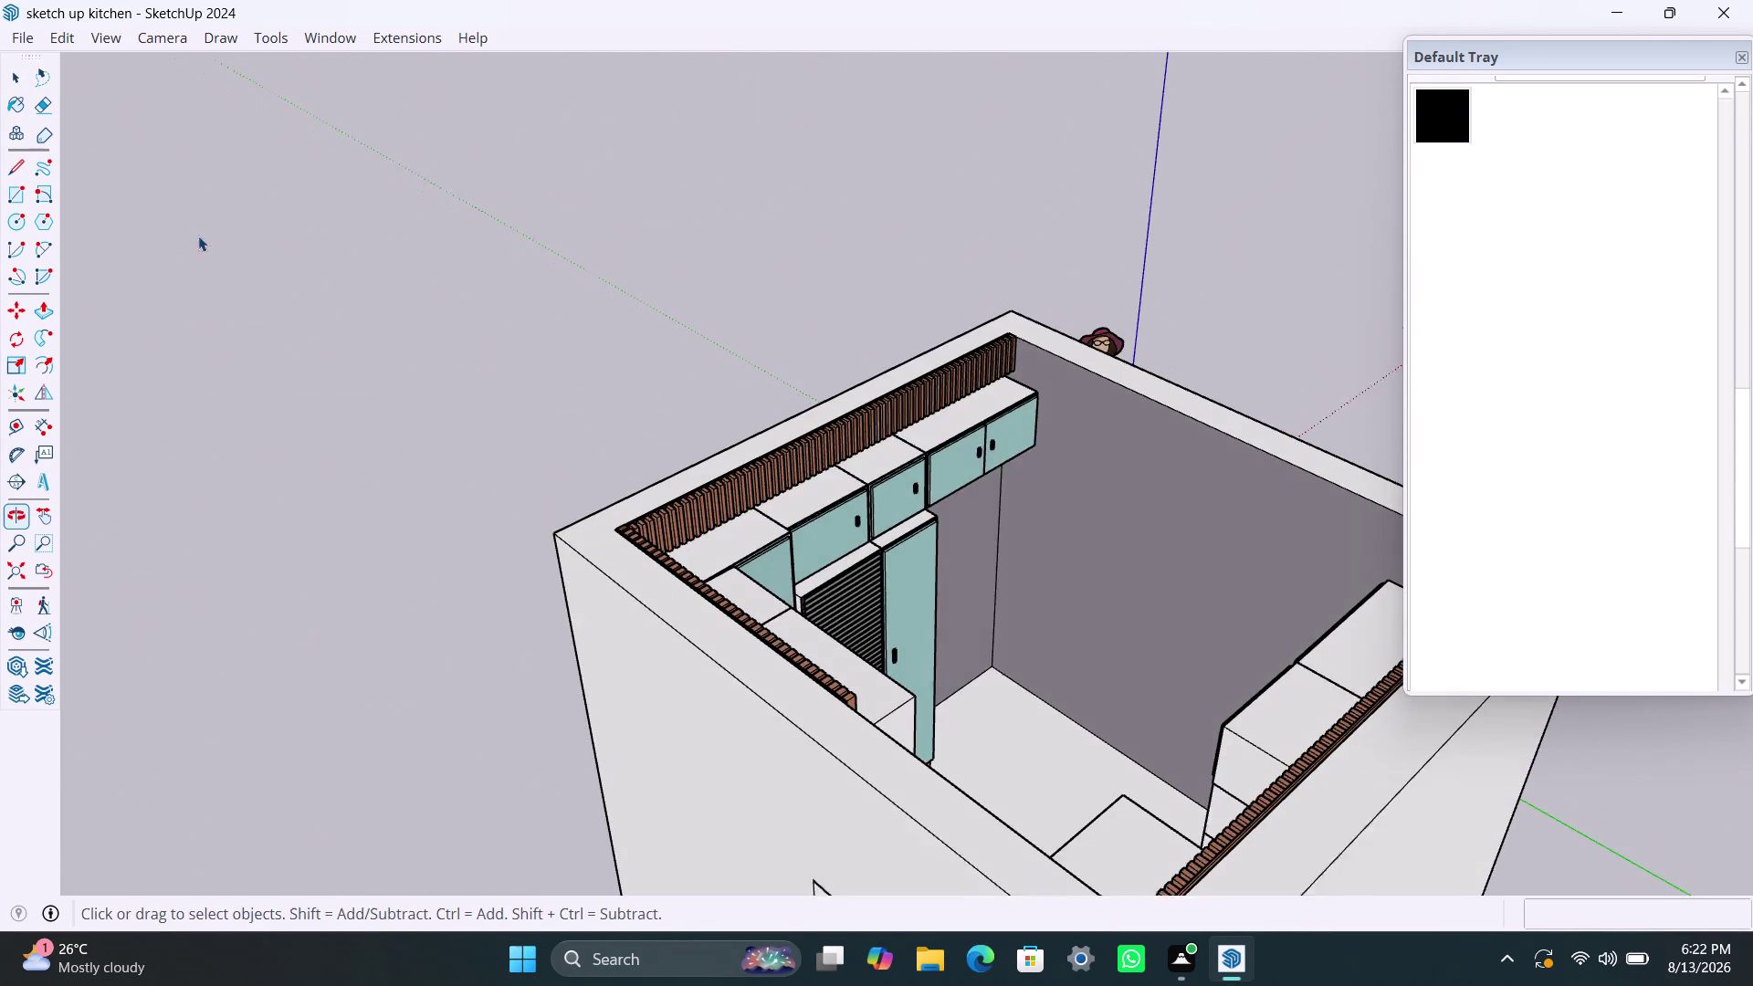
middle_drag(1273, 511, 901, 421)
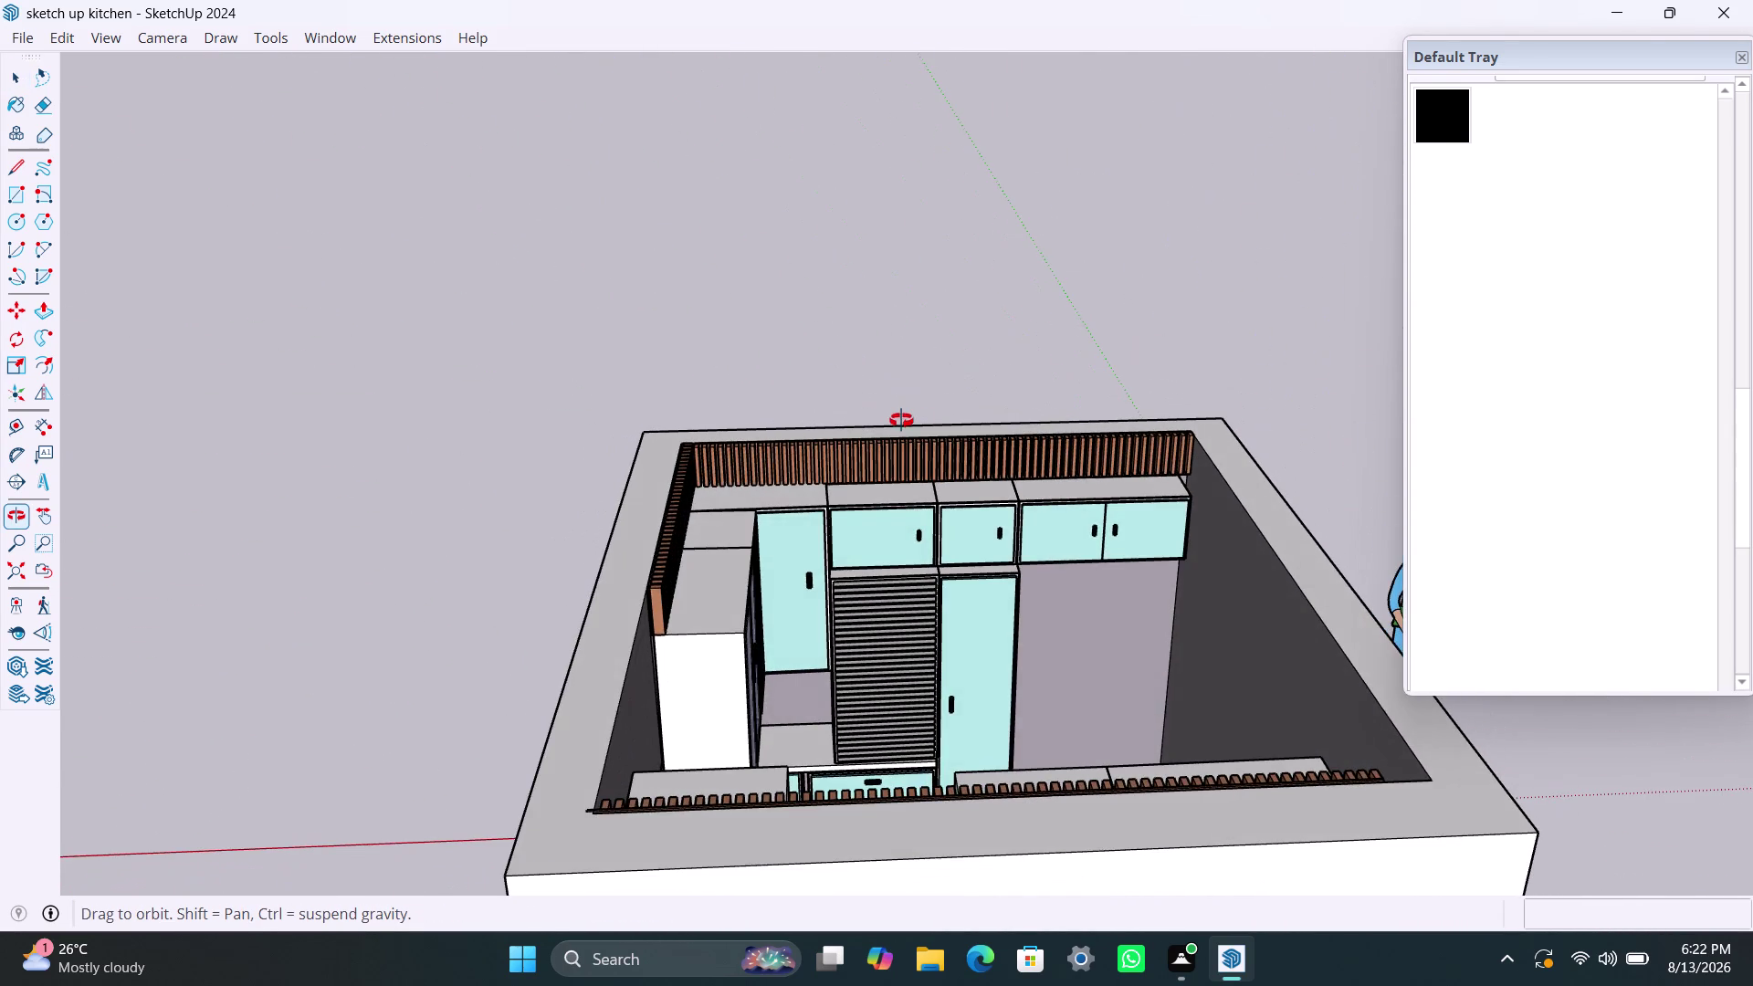
middle_drag(901, 420, 1092, 519)
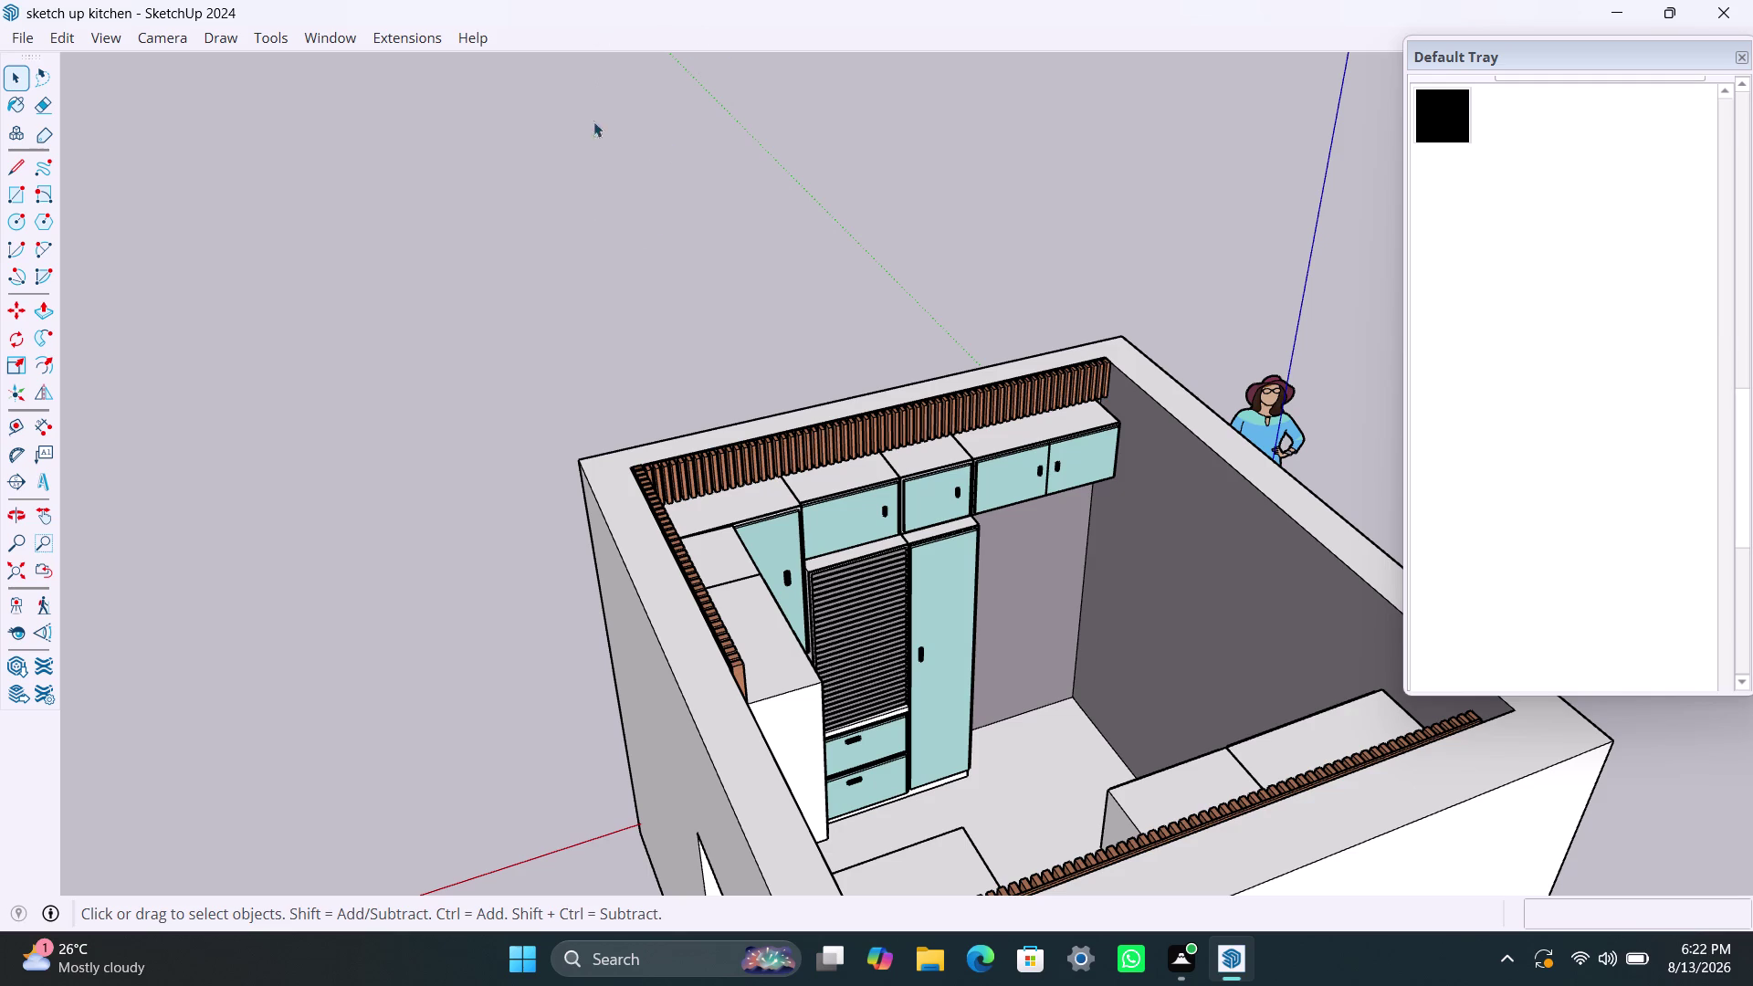
drag(706, 289, 698, 316)
click(386, 484)
drag(373, 471, 331, 472)
scroll(down, 3)
scroll(down, 3)
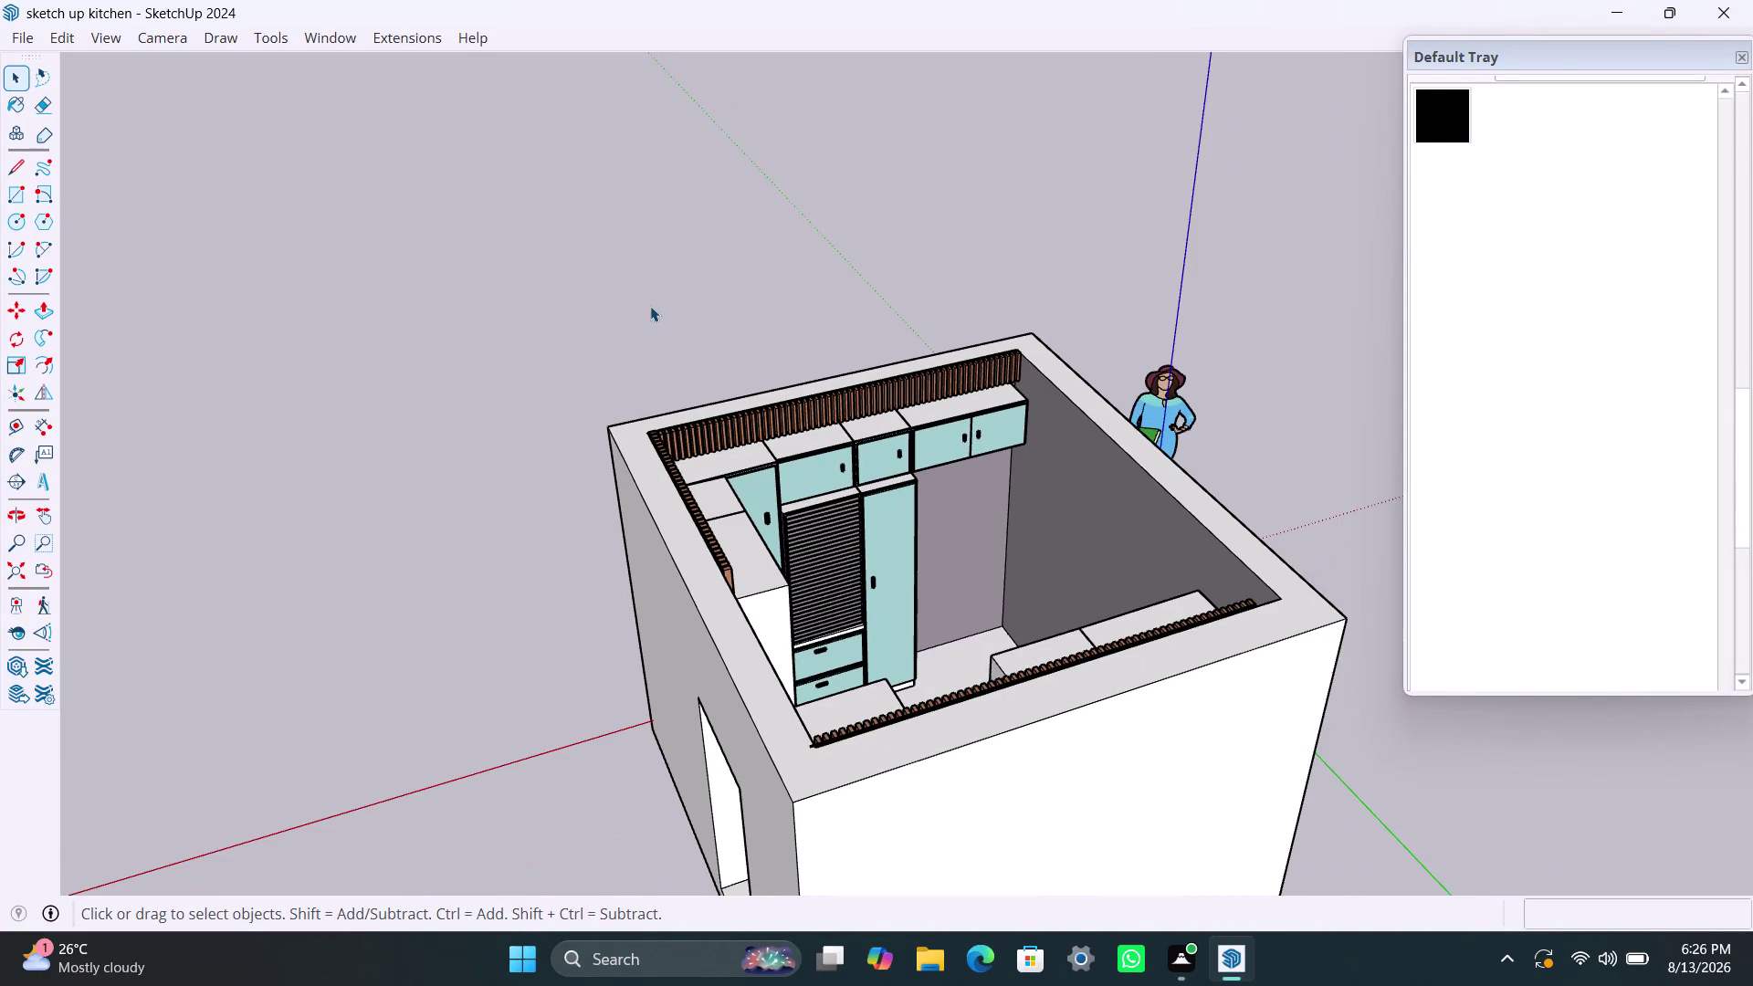
middle_drag(649, 306, 134, 562)
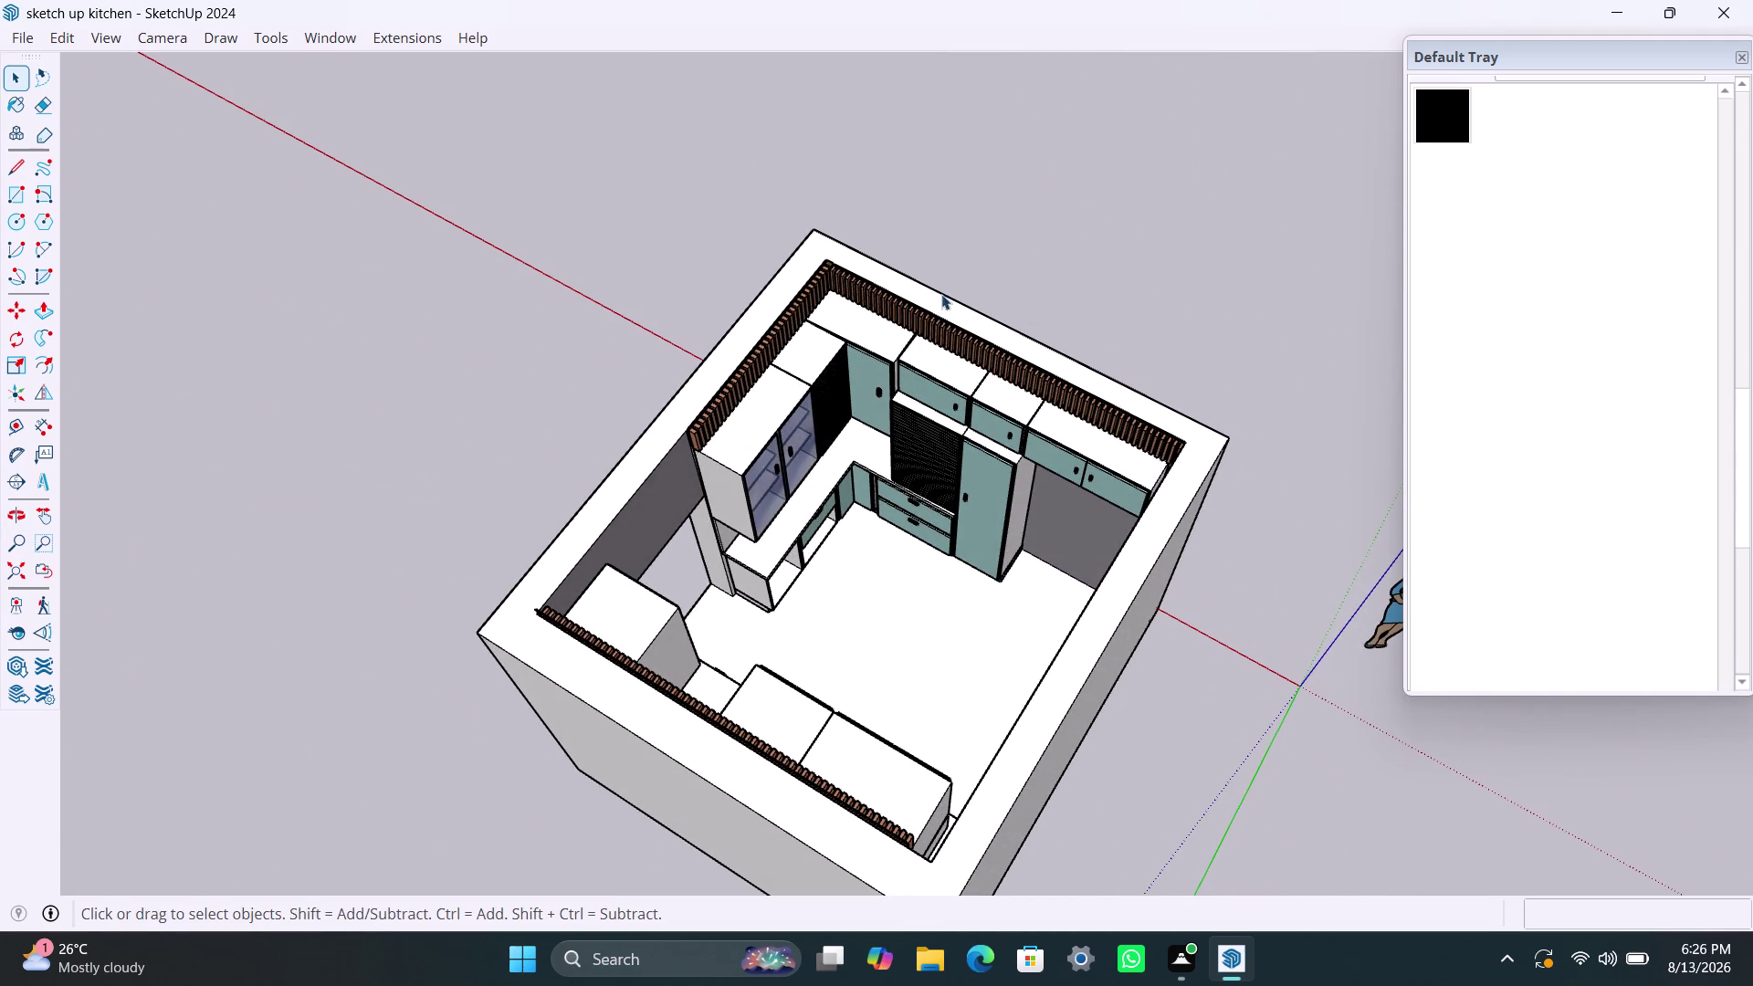
Orbit overhead and zoom over the upper cabinets, glass-door units and slatted trim.
middle_drag(1016, 530, 386, 611)
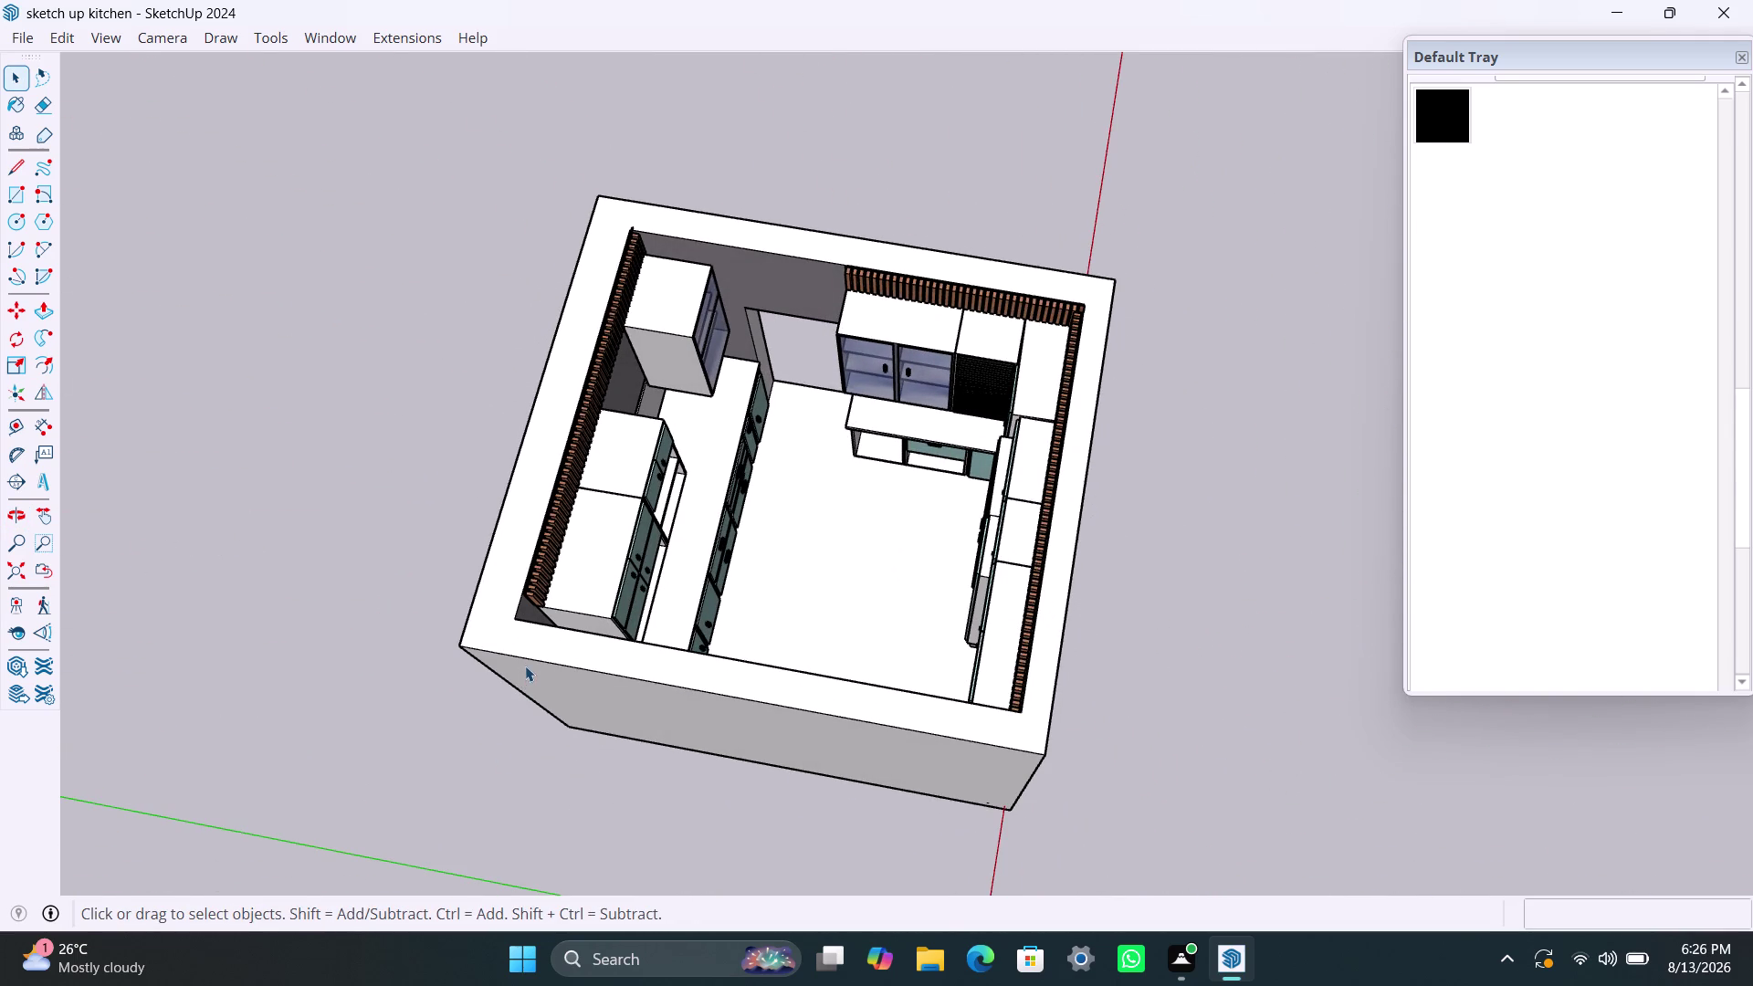
scroll(up, 3)
scroll(up, 3)
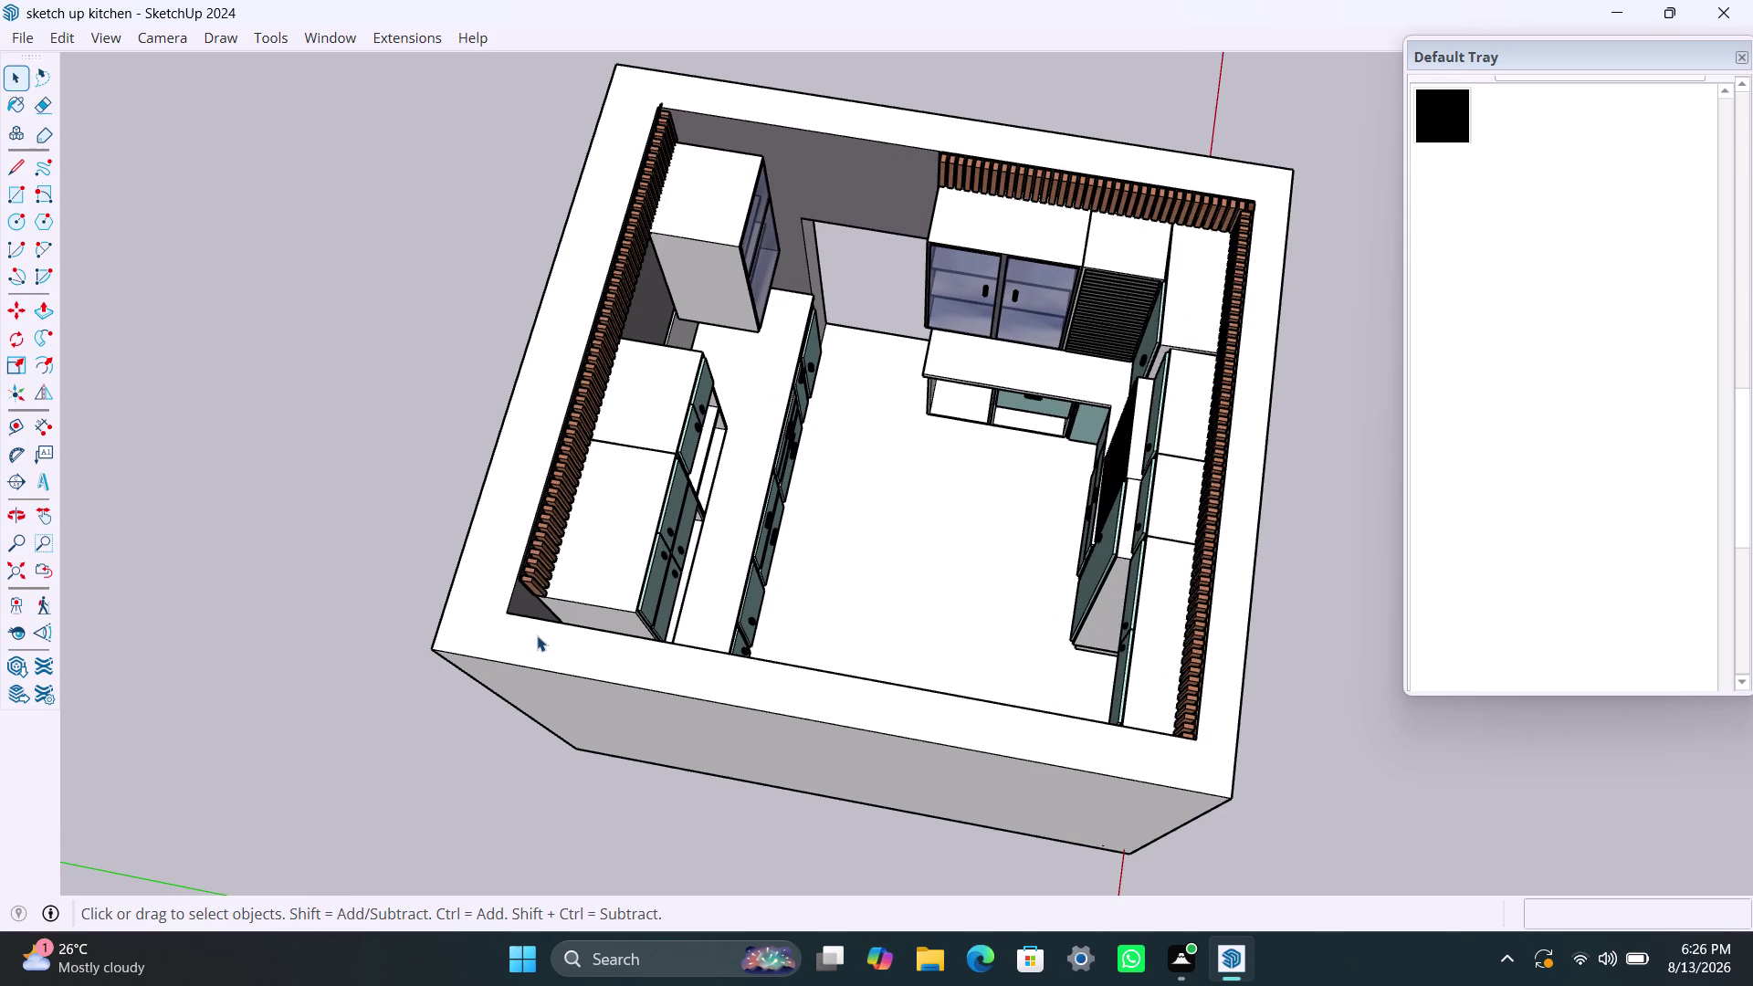
scroll(up, 3)
scroll(down, 3)
scroll(down, 3)
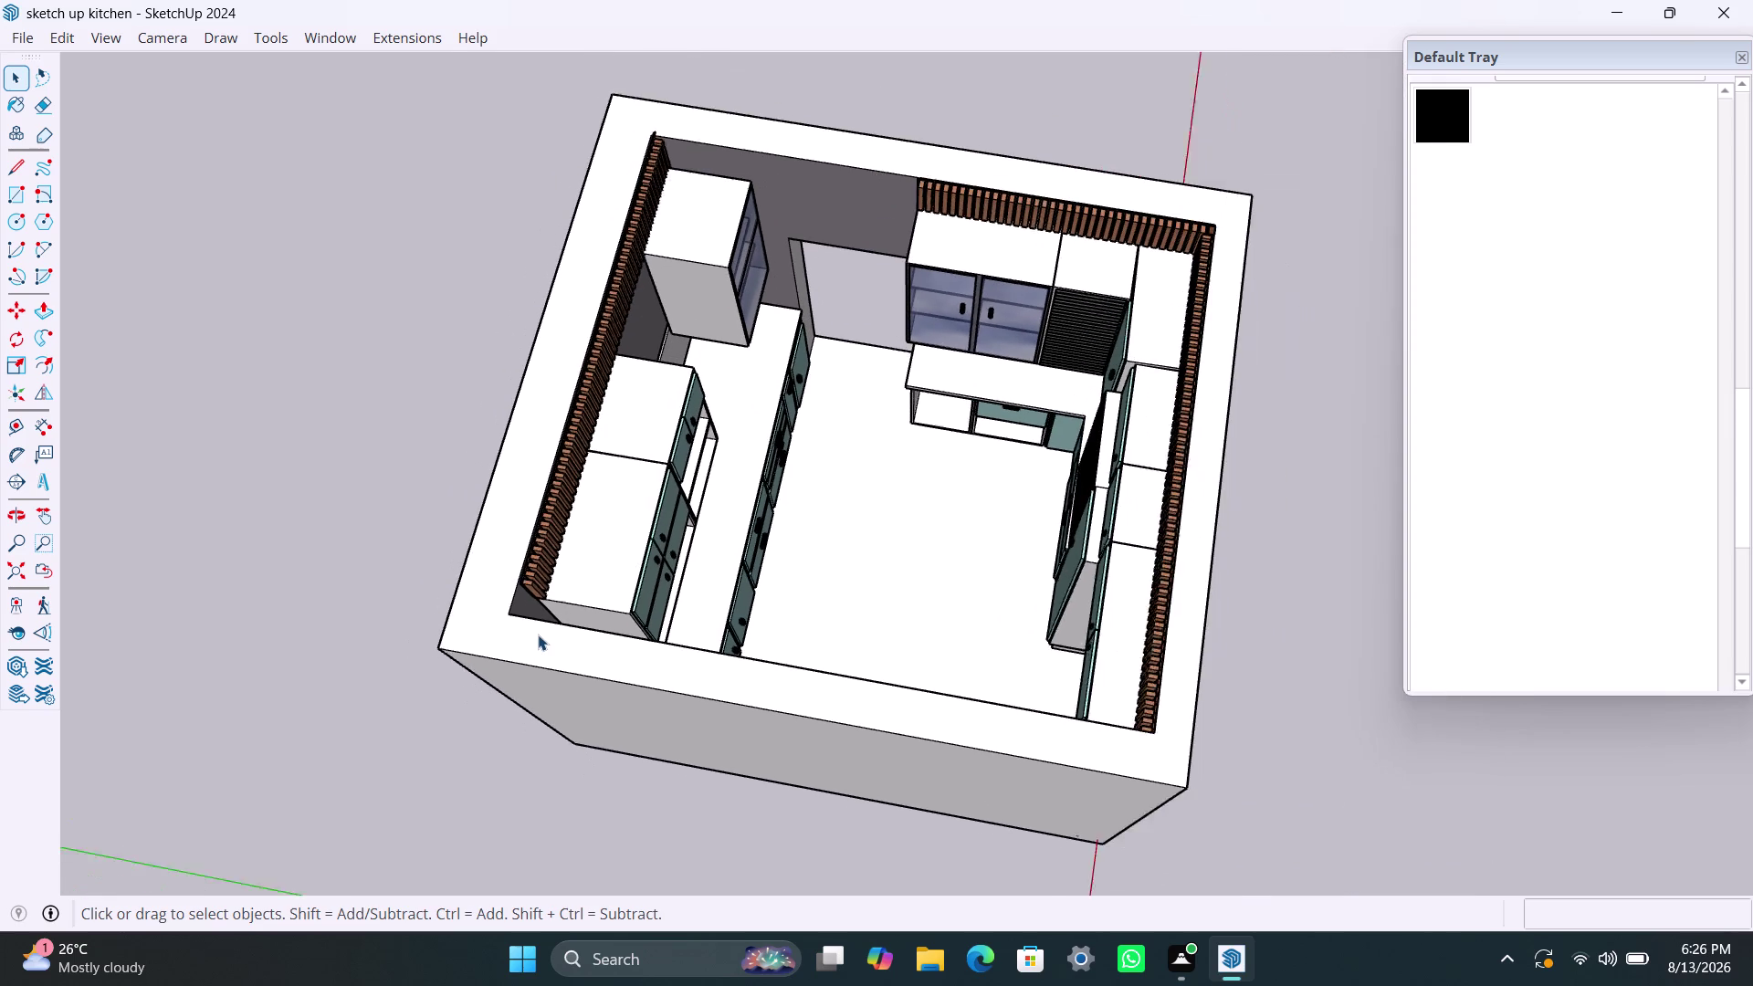
scroll(down, 3)
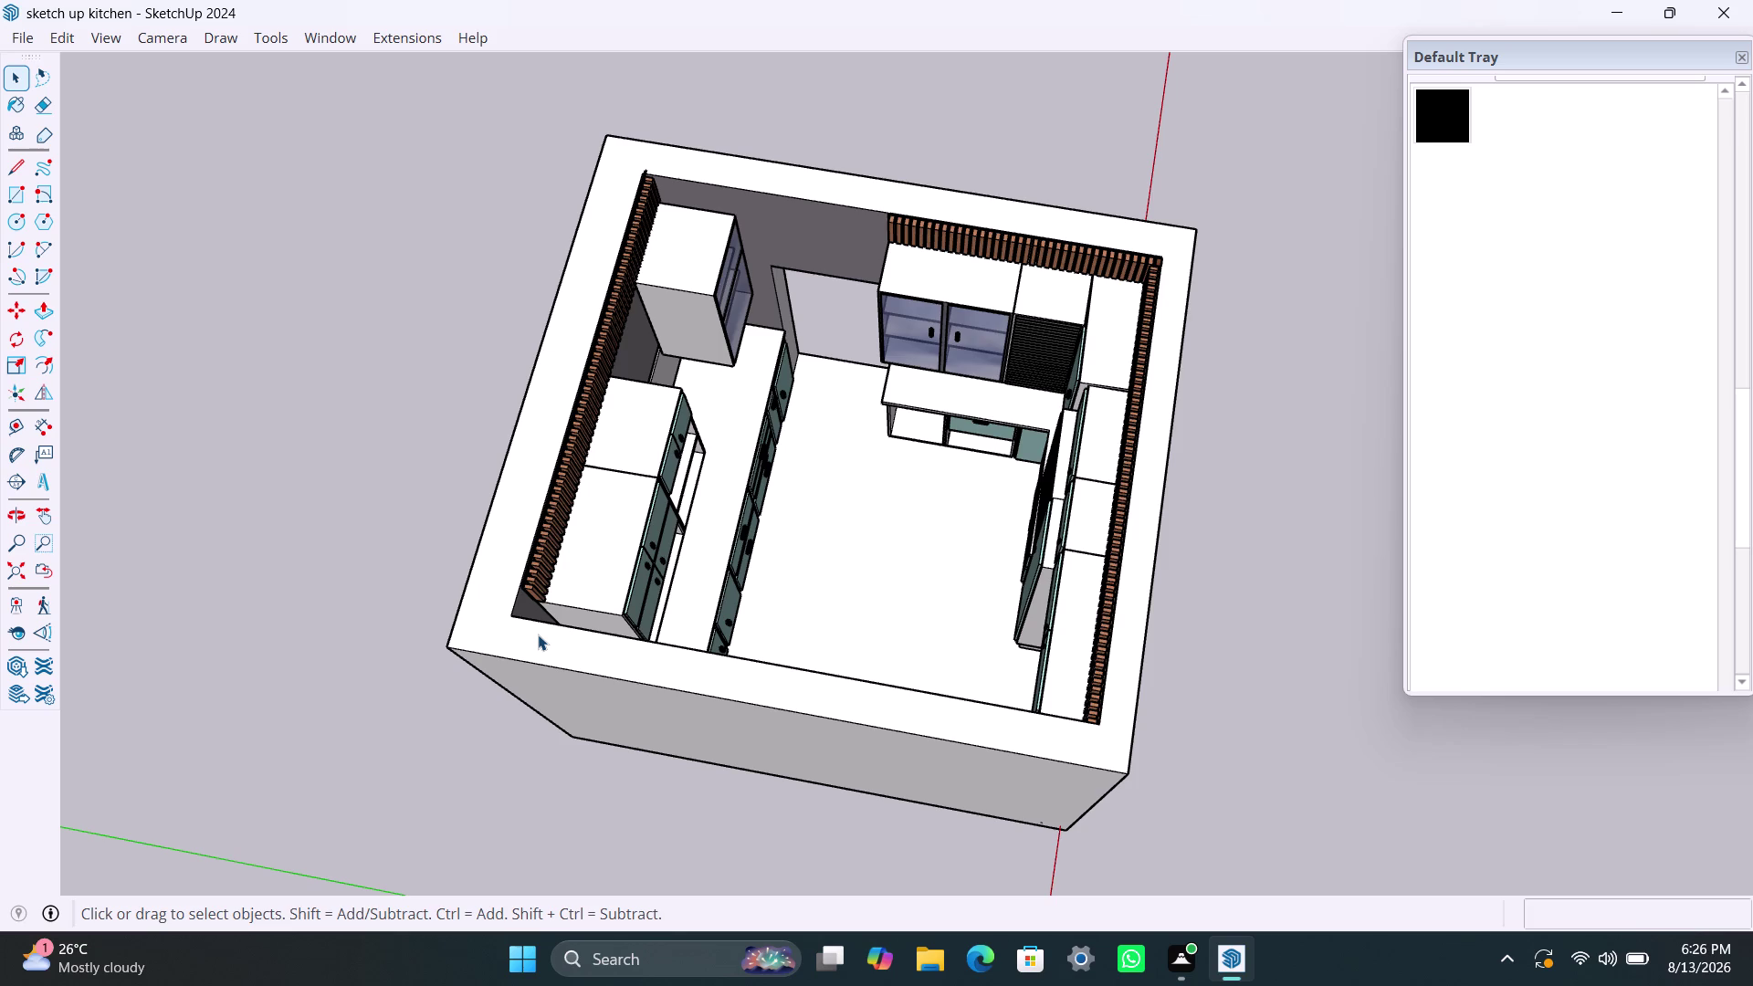
scroll(down, 3)
scroll(up, 3)
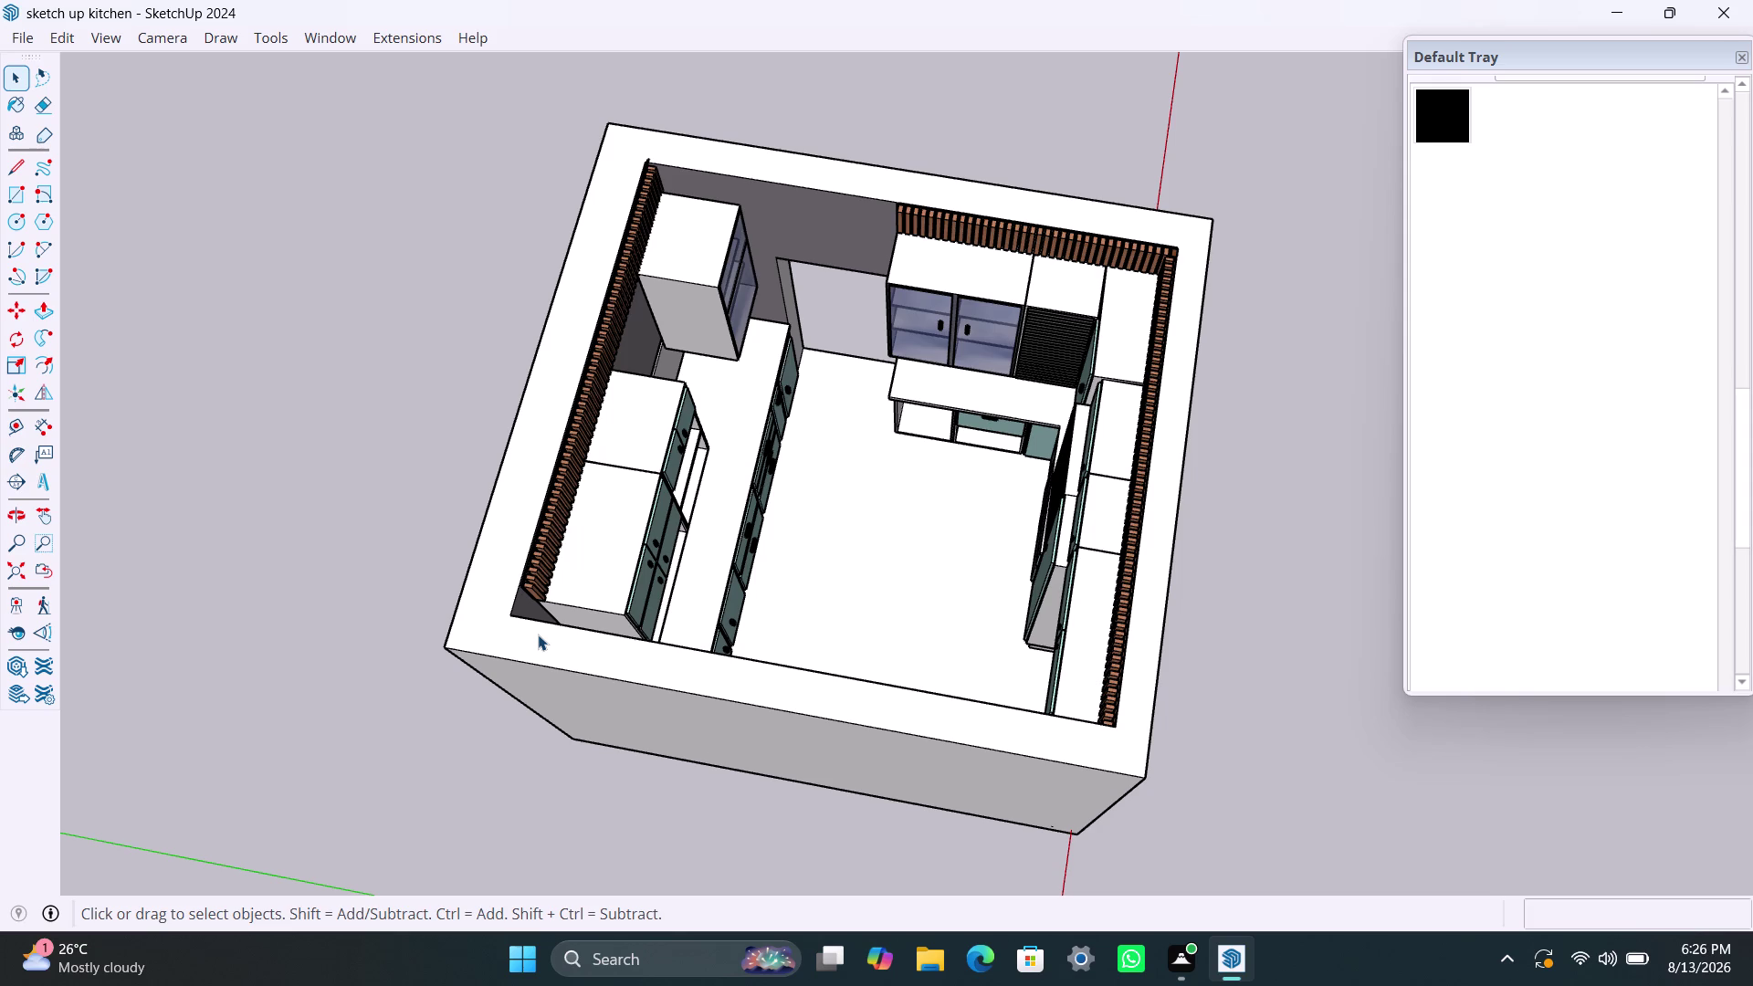
scroll(down, 3)
scroll(up, 3)
scroll(up, 3)
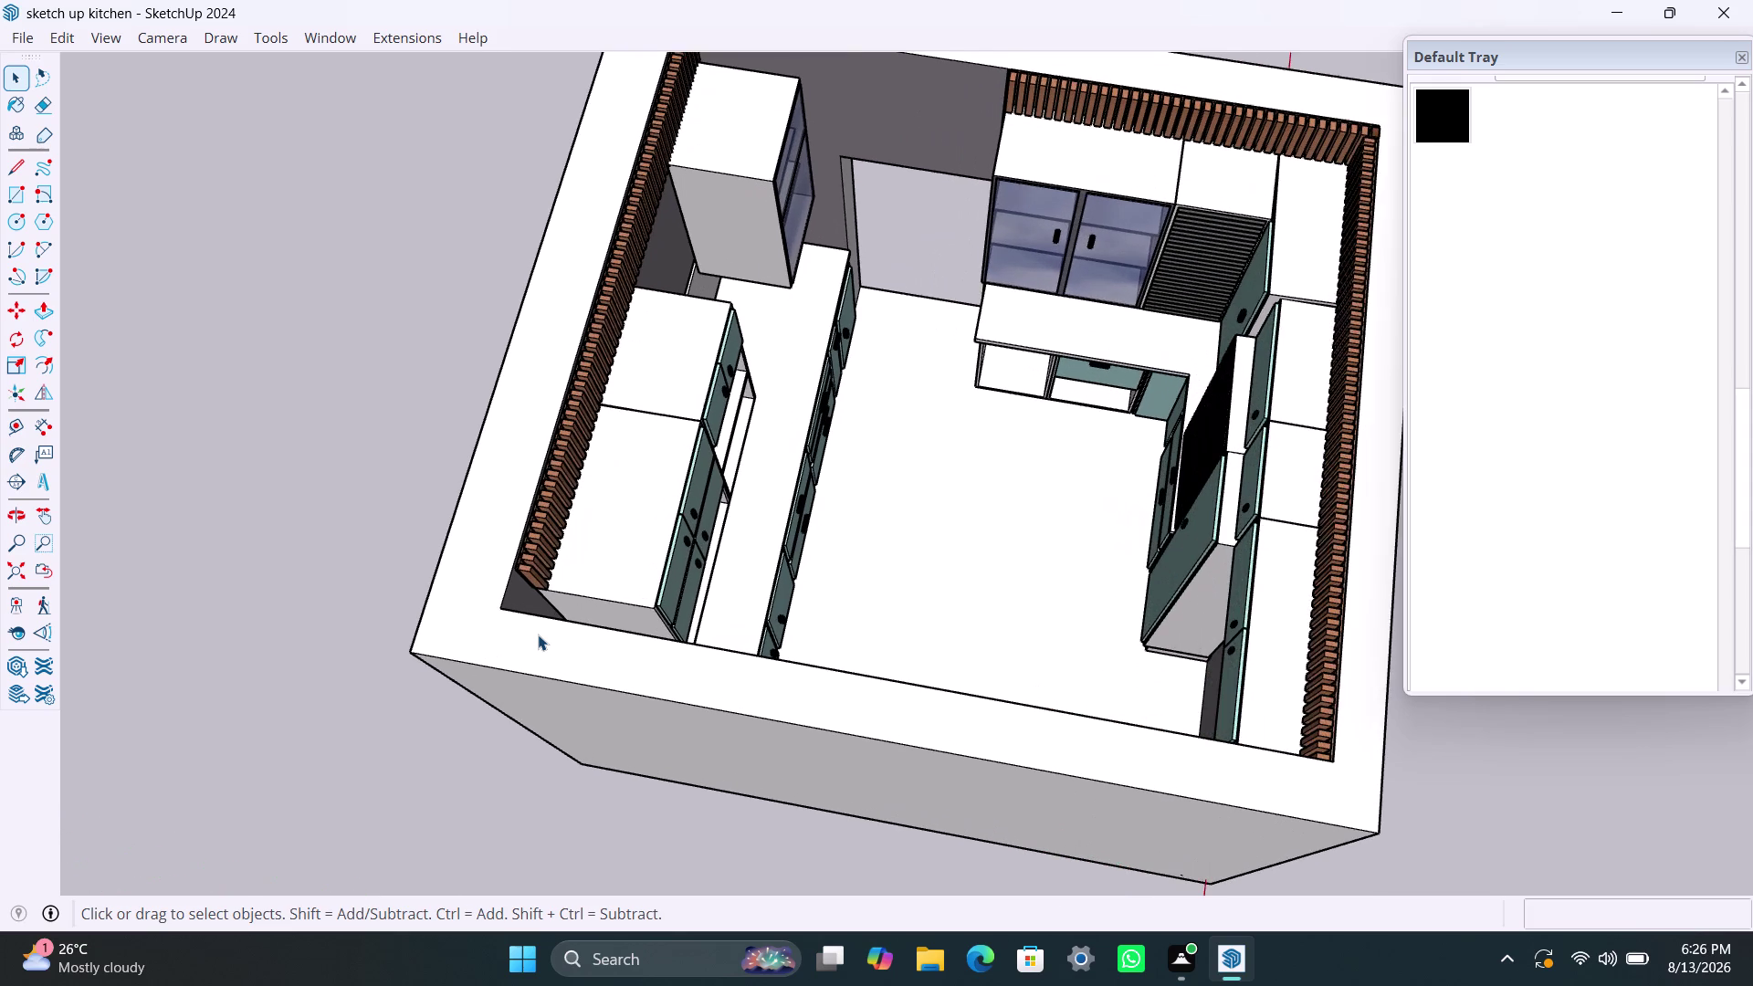
scroll(down, 3)
scroll(down, 3)
scroll(down, 3)
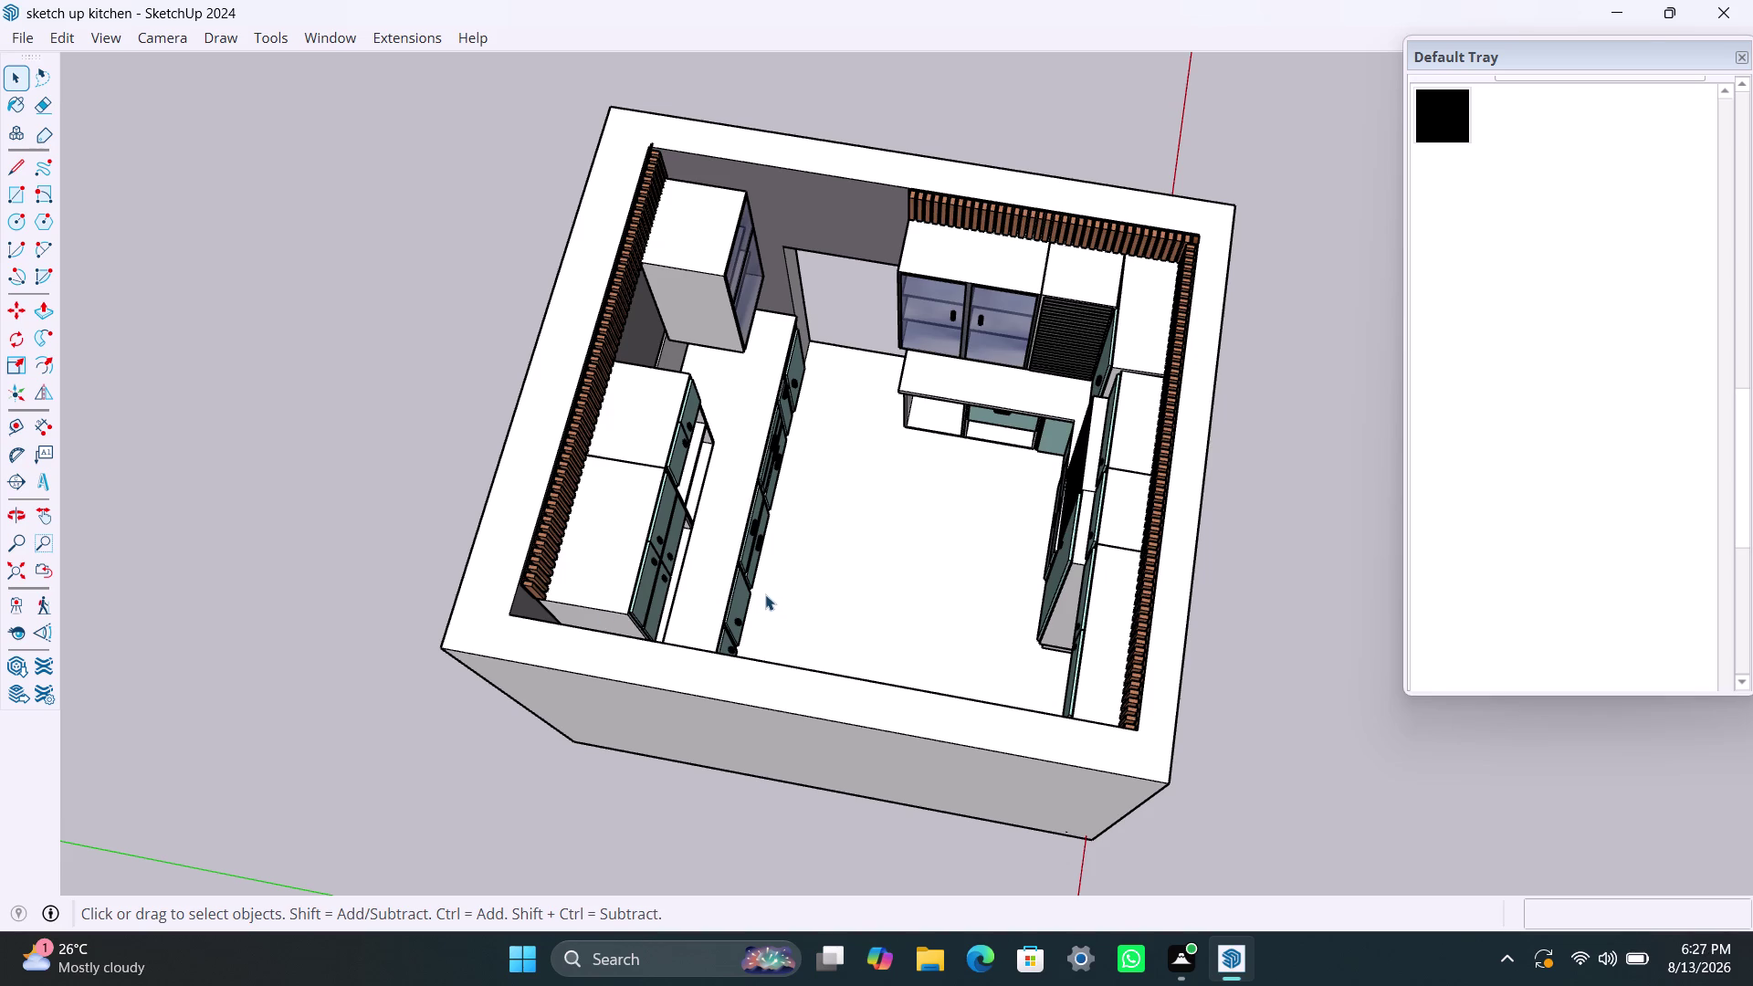
scroll(up, 3)
scroll(up, 3)
scroll(down, 3)
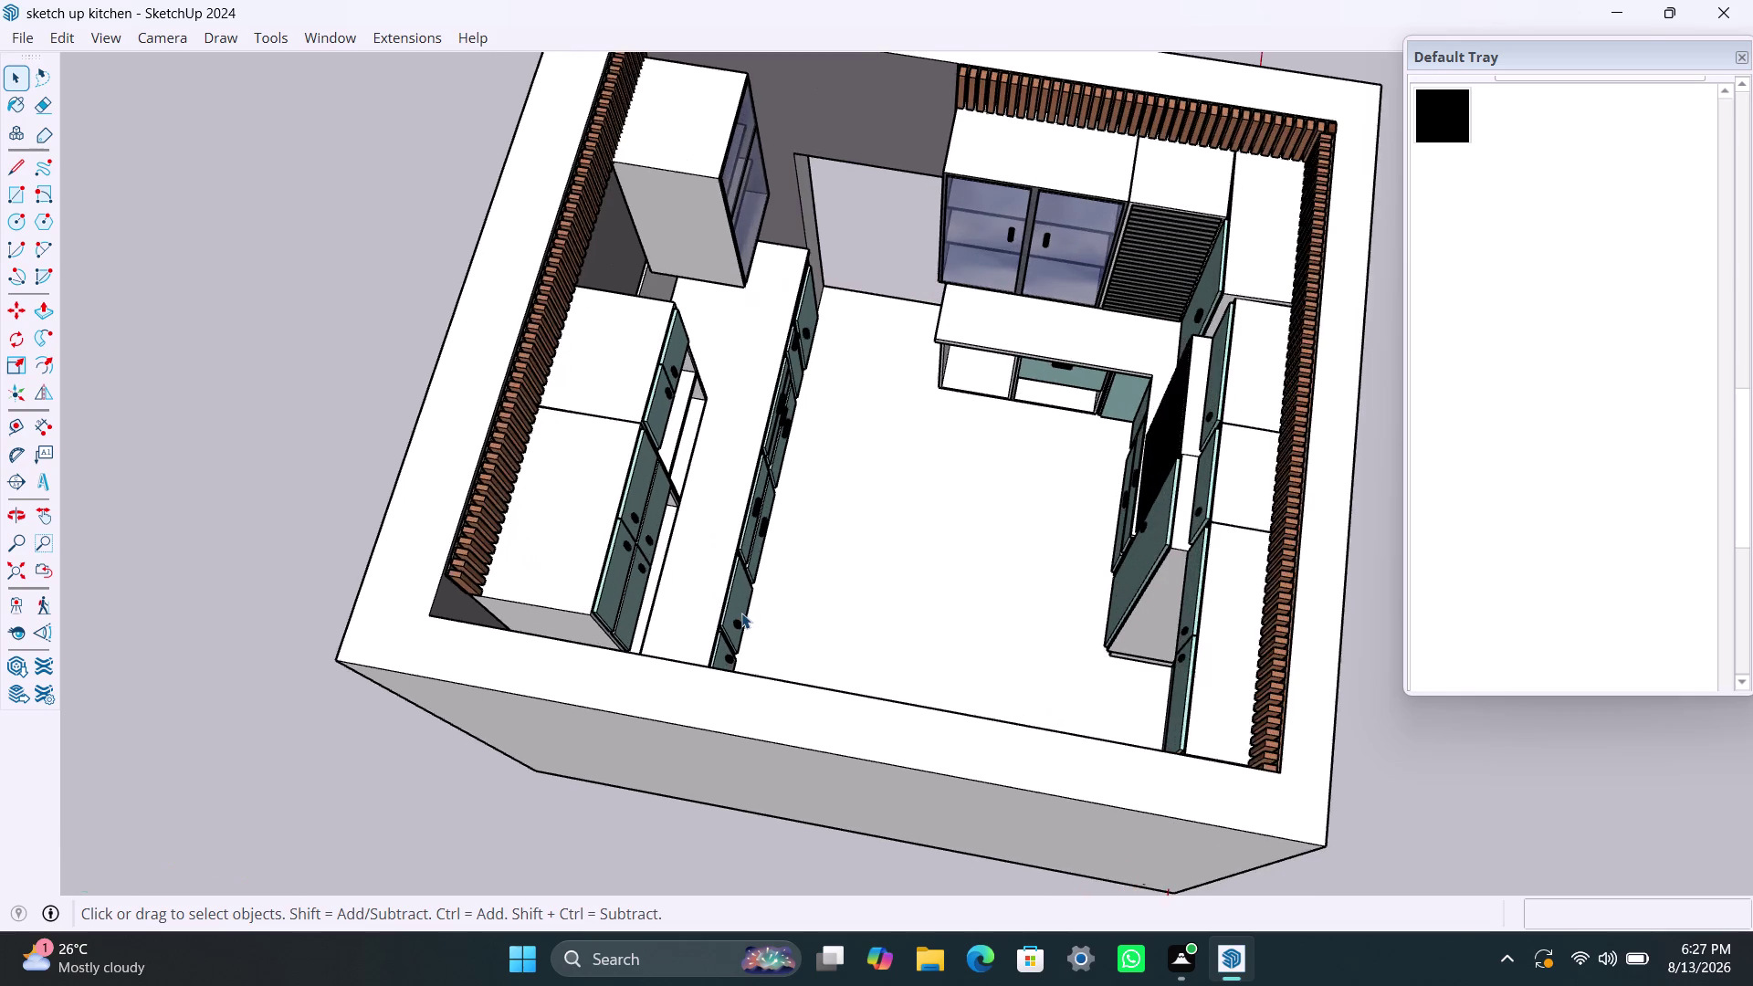
scroll(down, 3)
scroll(up, 3)
scroll(up, 3)
scroll(up, 3)
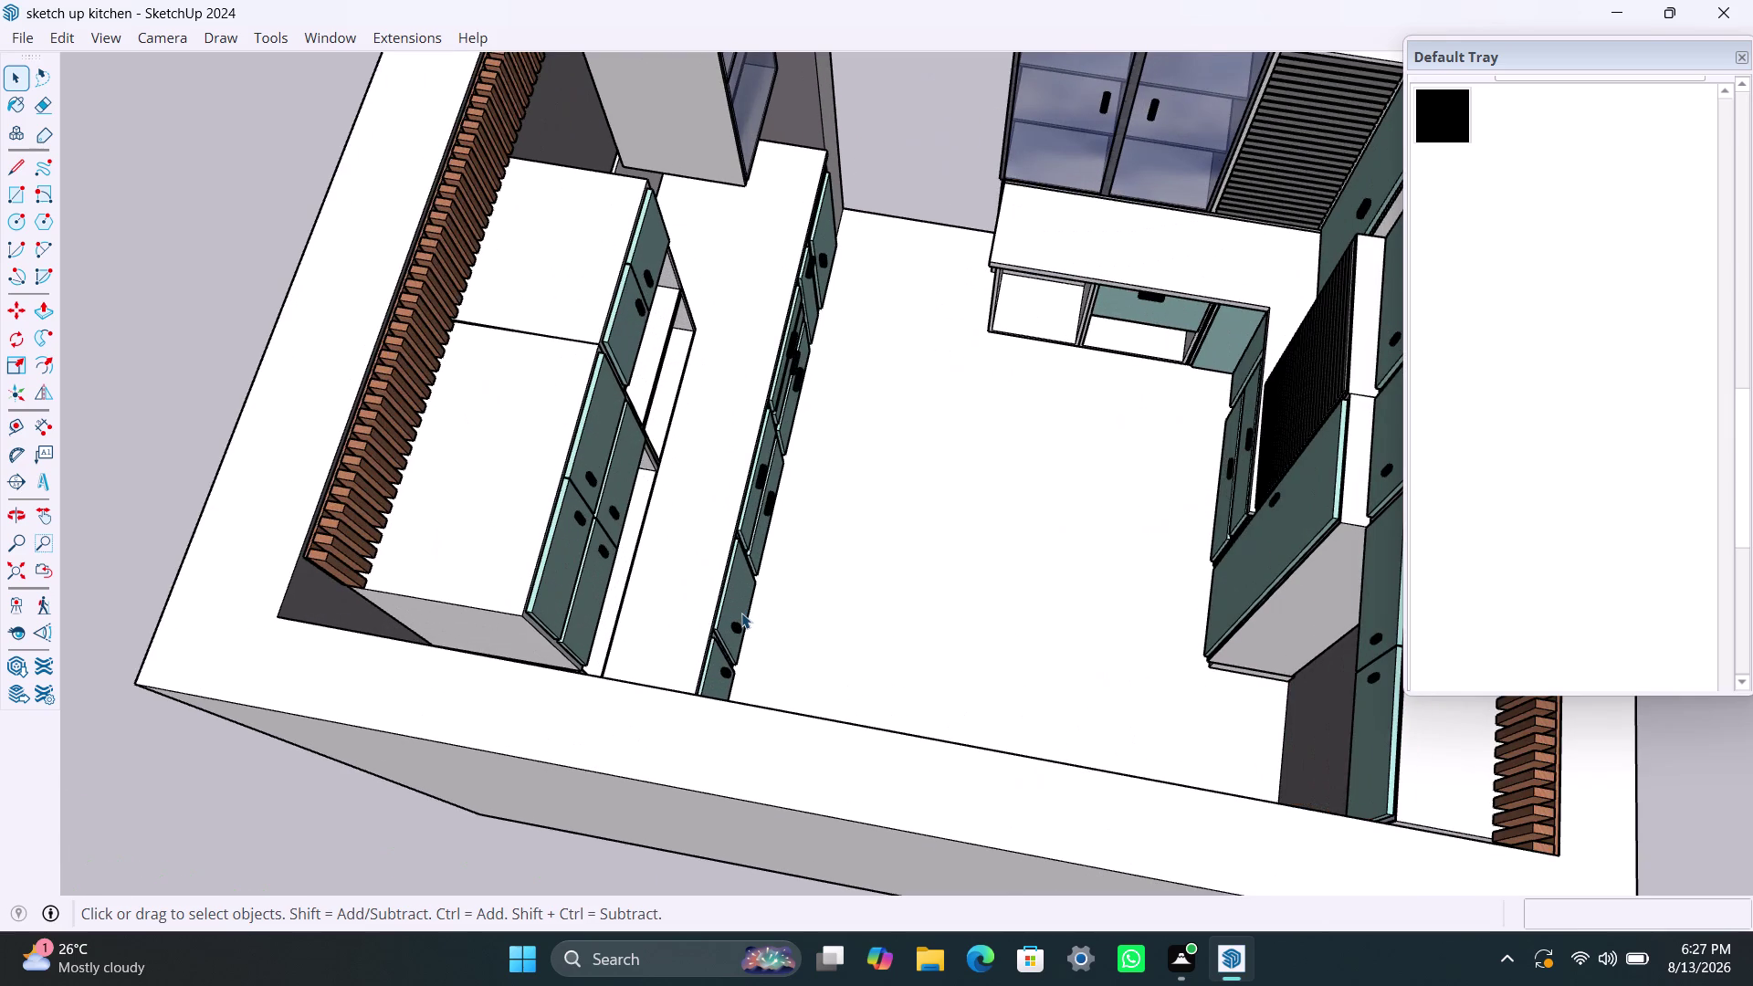
scroll(down, 3)
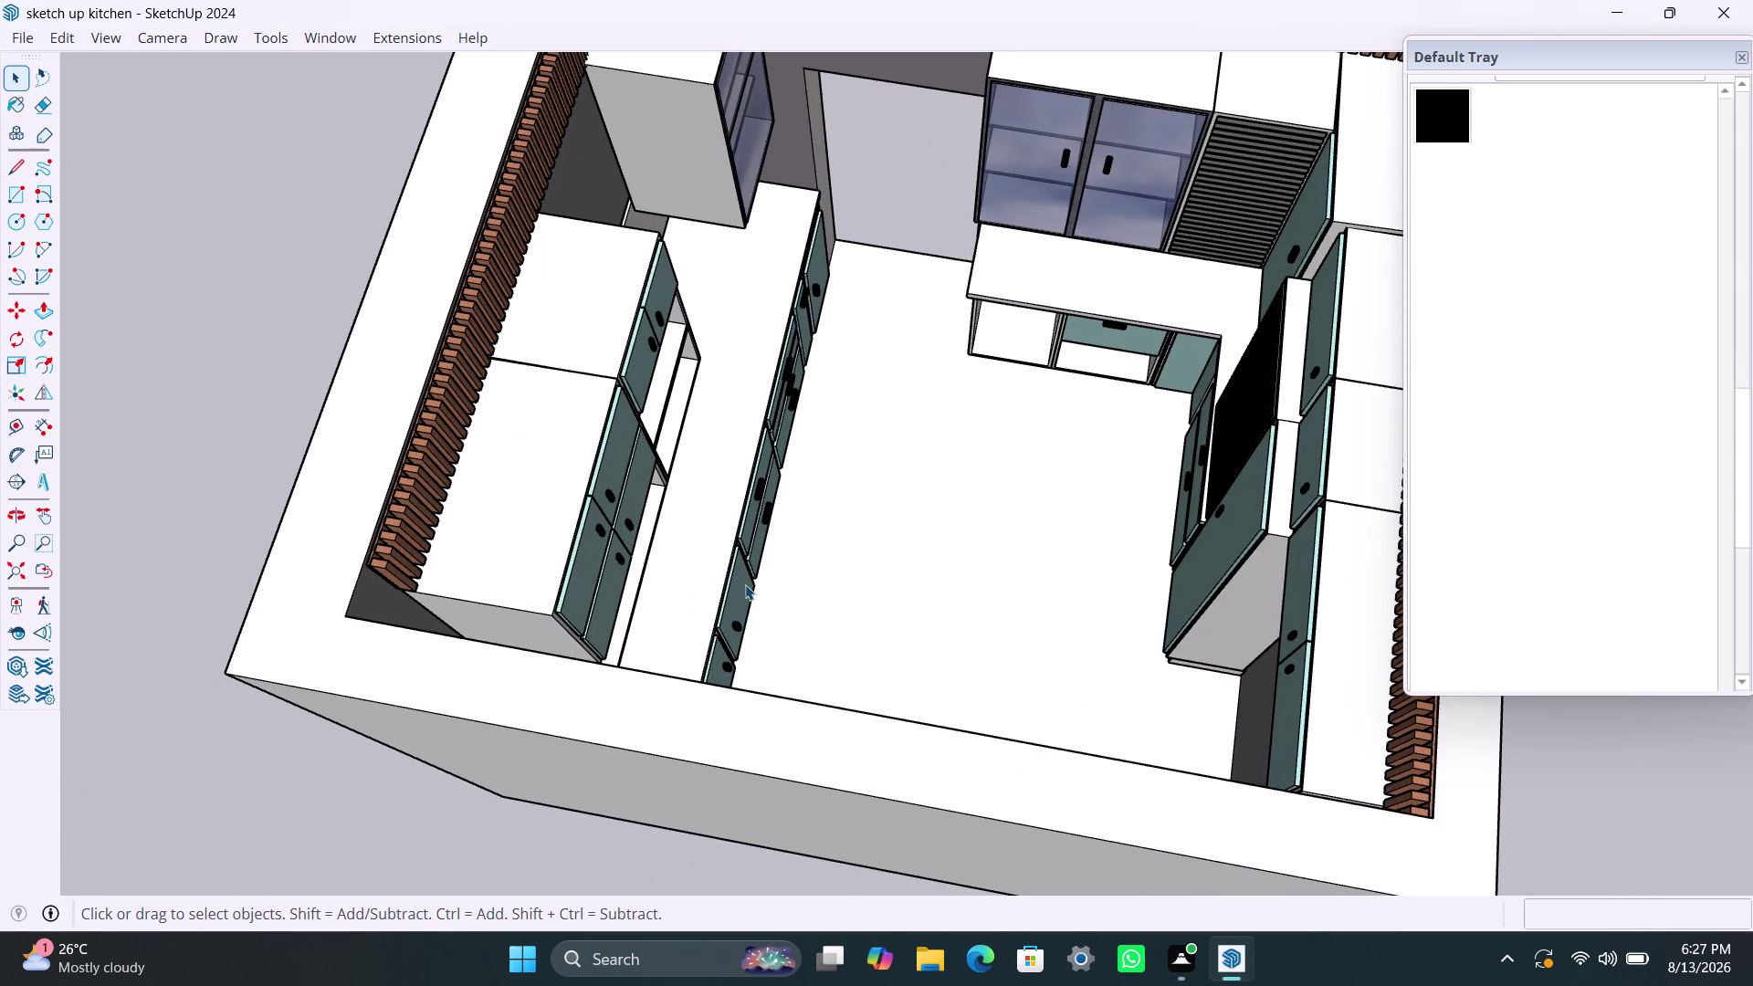
scroll(down, 3)
scroll(down, 3)
scroll(down, 3)
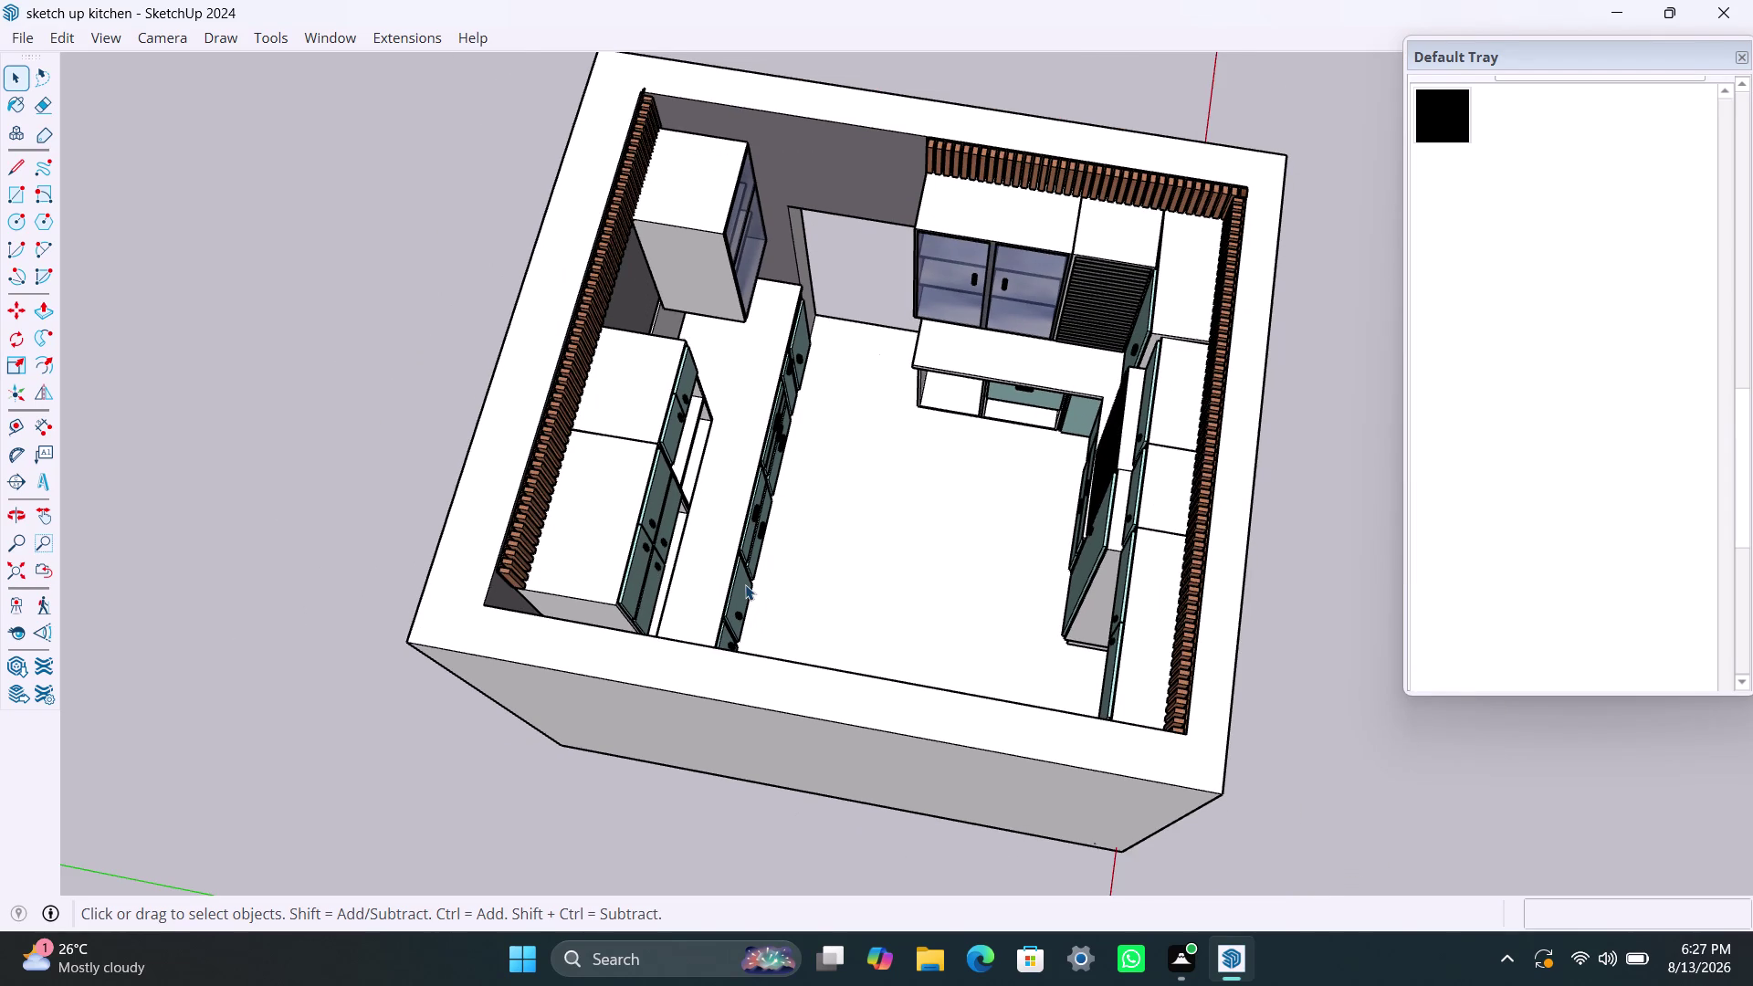
scroll(up, 3)
scroll(down, 3)
scroll(down, 3)
scroll(down, 3)
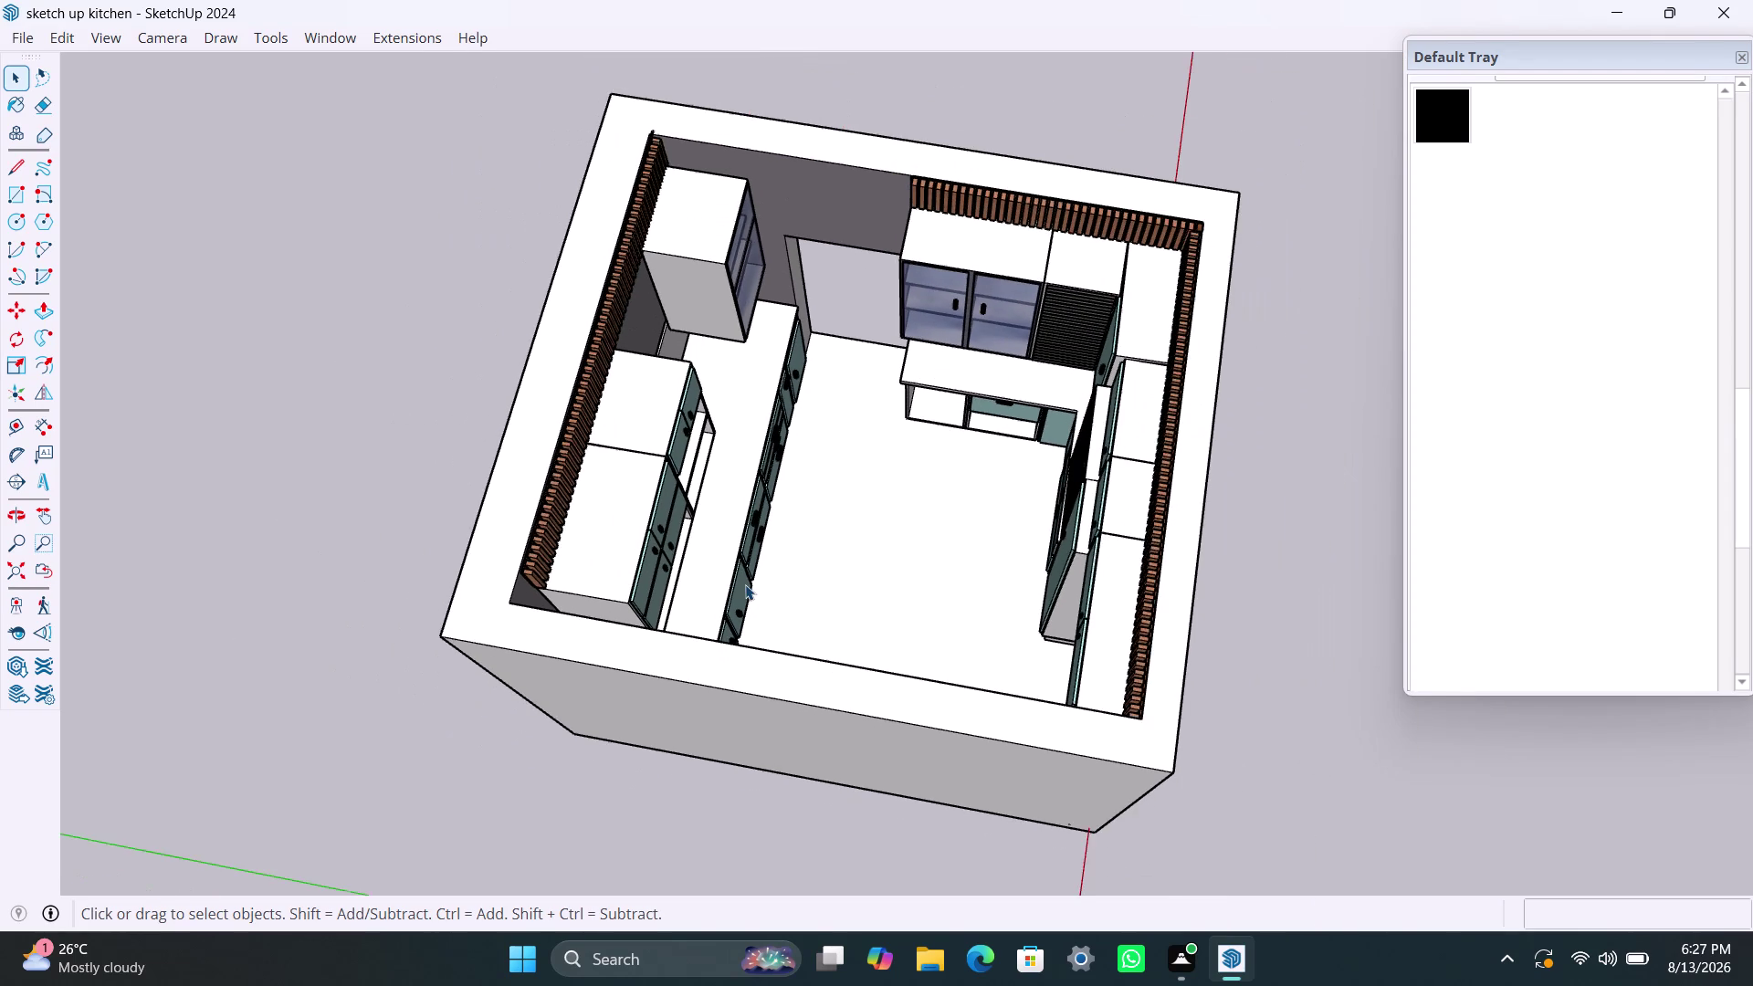
scroll(up, 3)
scroll(up, 3)
scroll(down, 3)
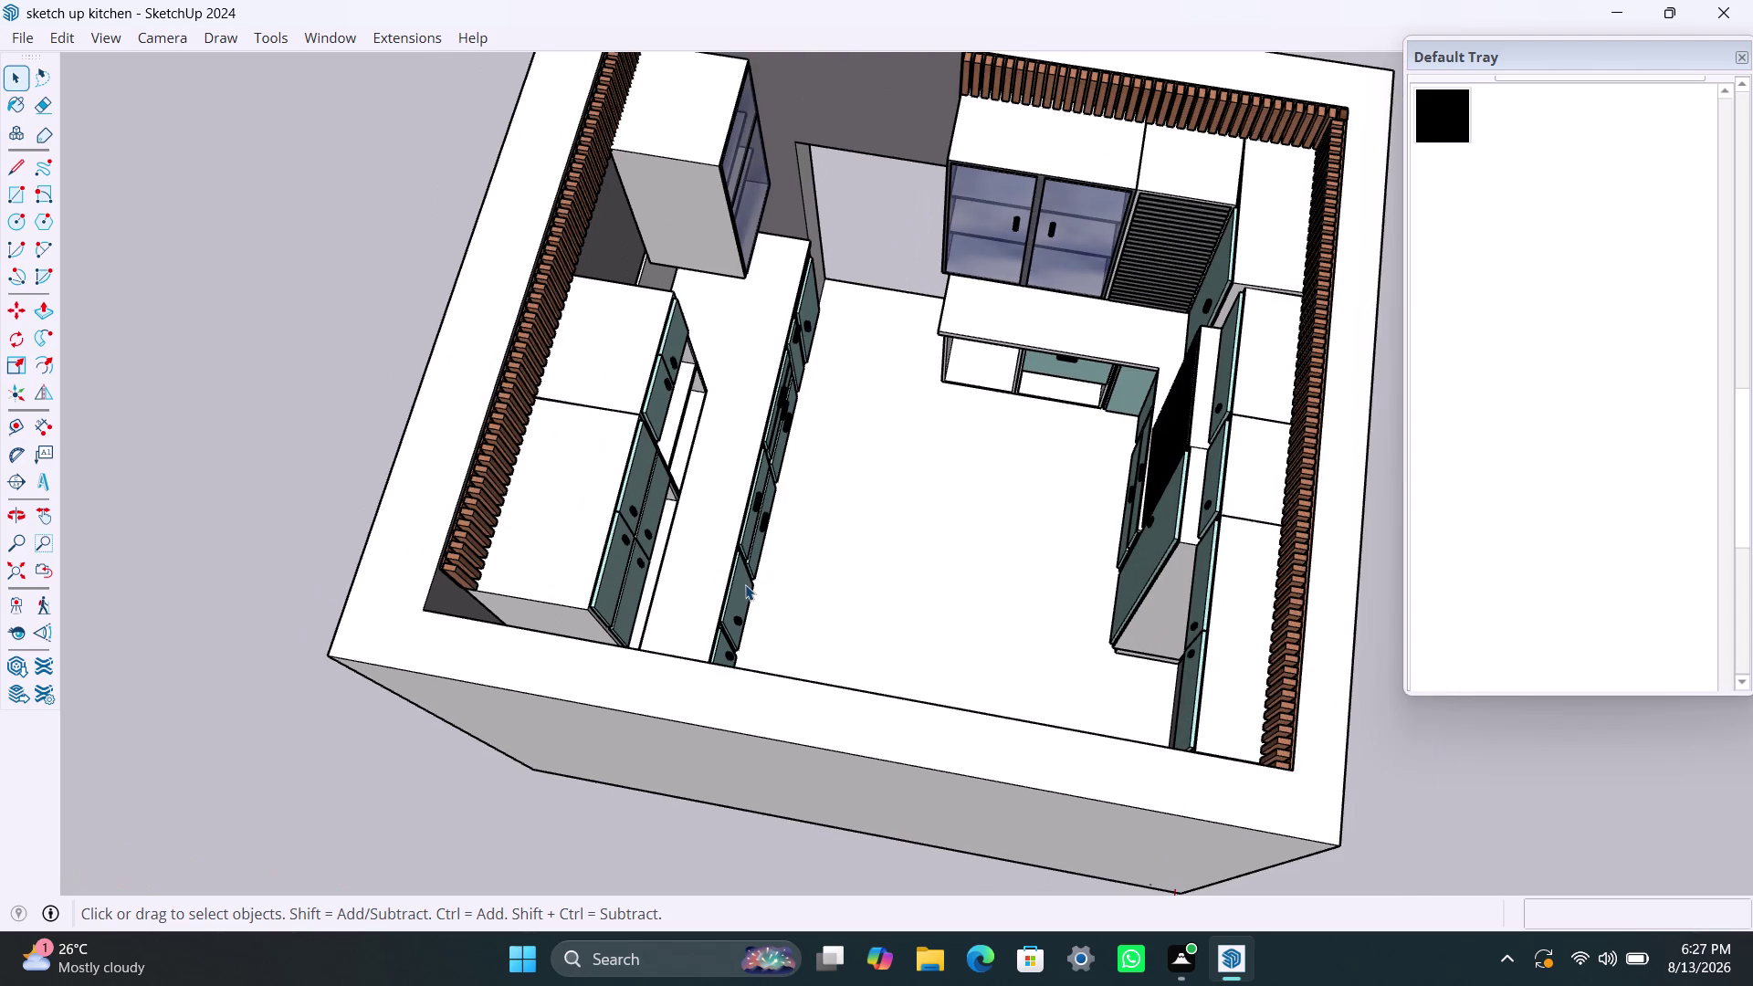
scroll(down, 3)
scroll(down, 3)
scroll(up, 3)
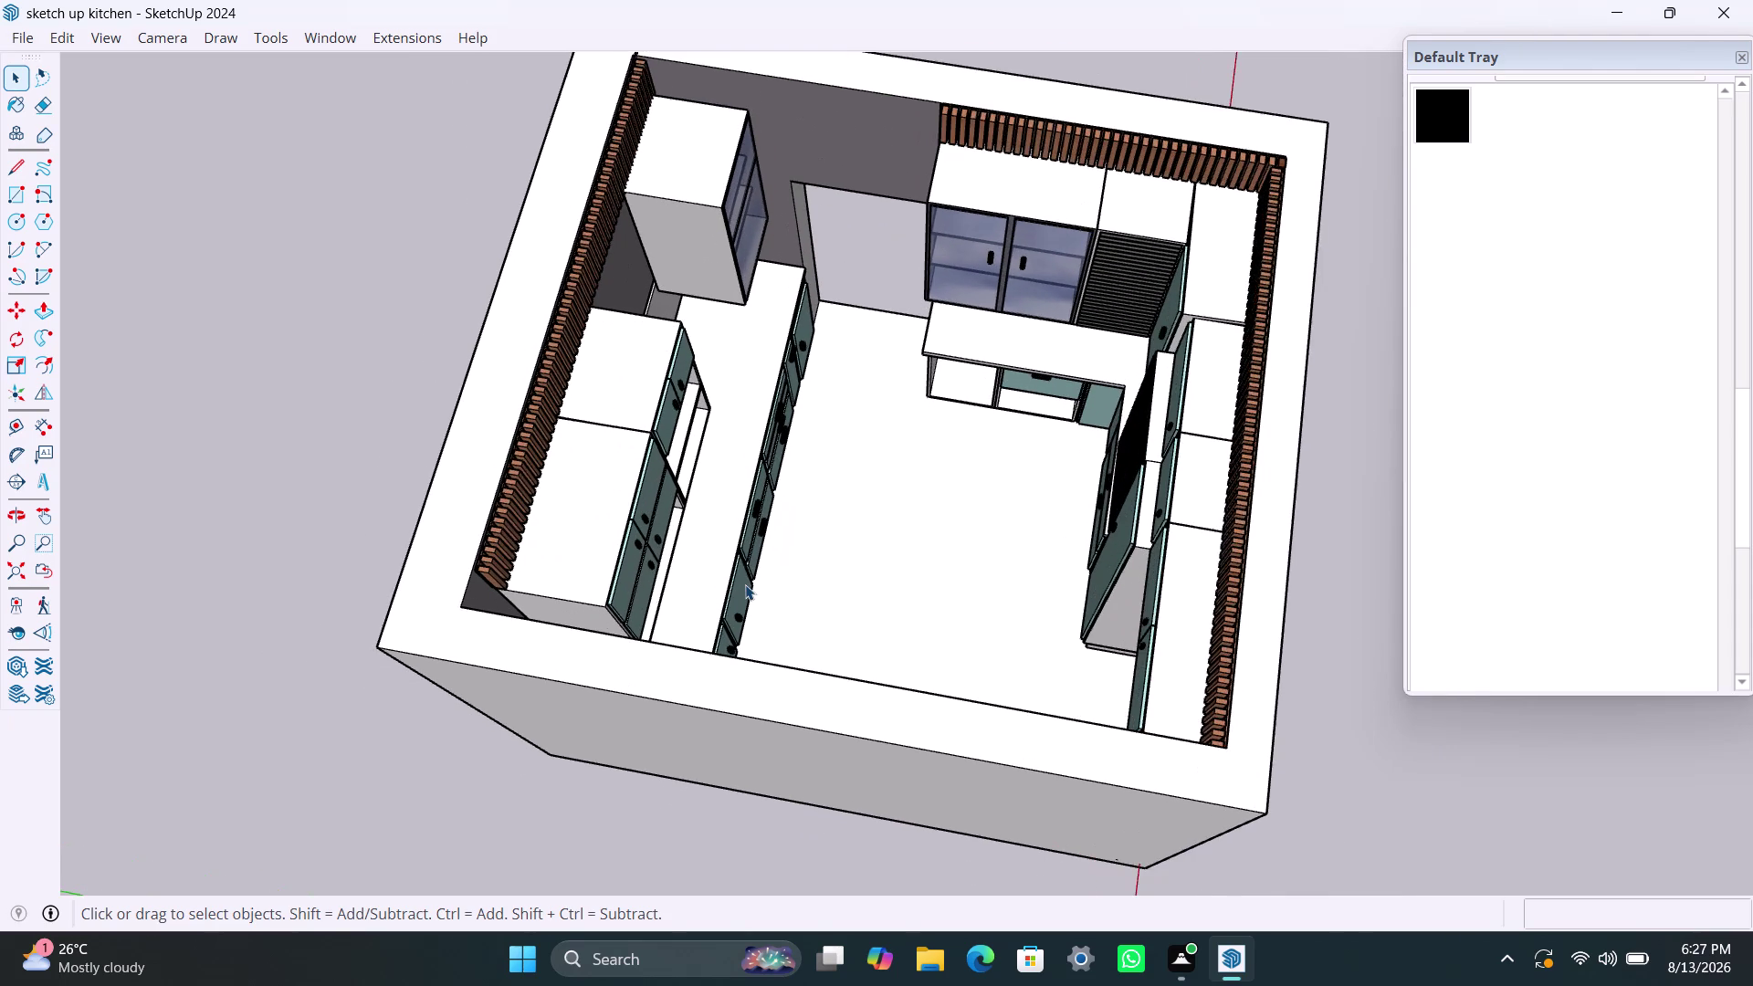
scroll(up, 3)
scroll(up, 3)
scroll(down, 3)
scroll(up, 3)
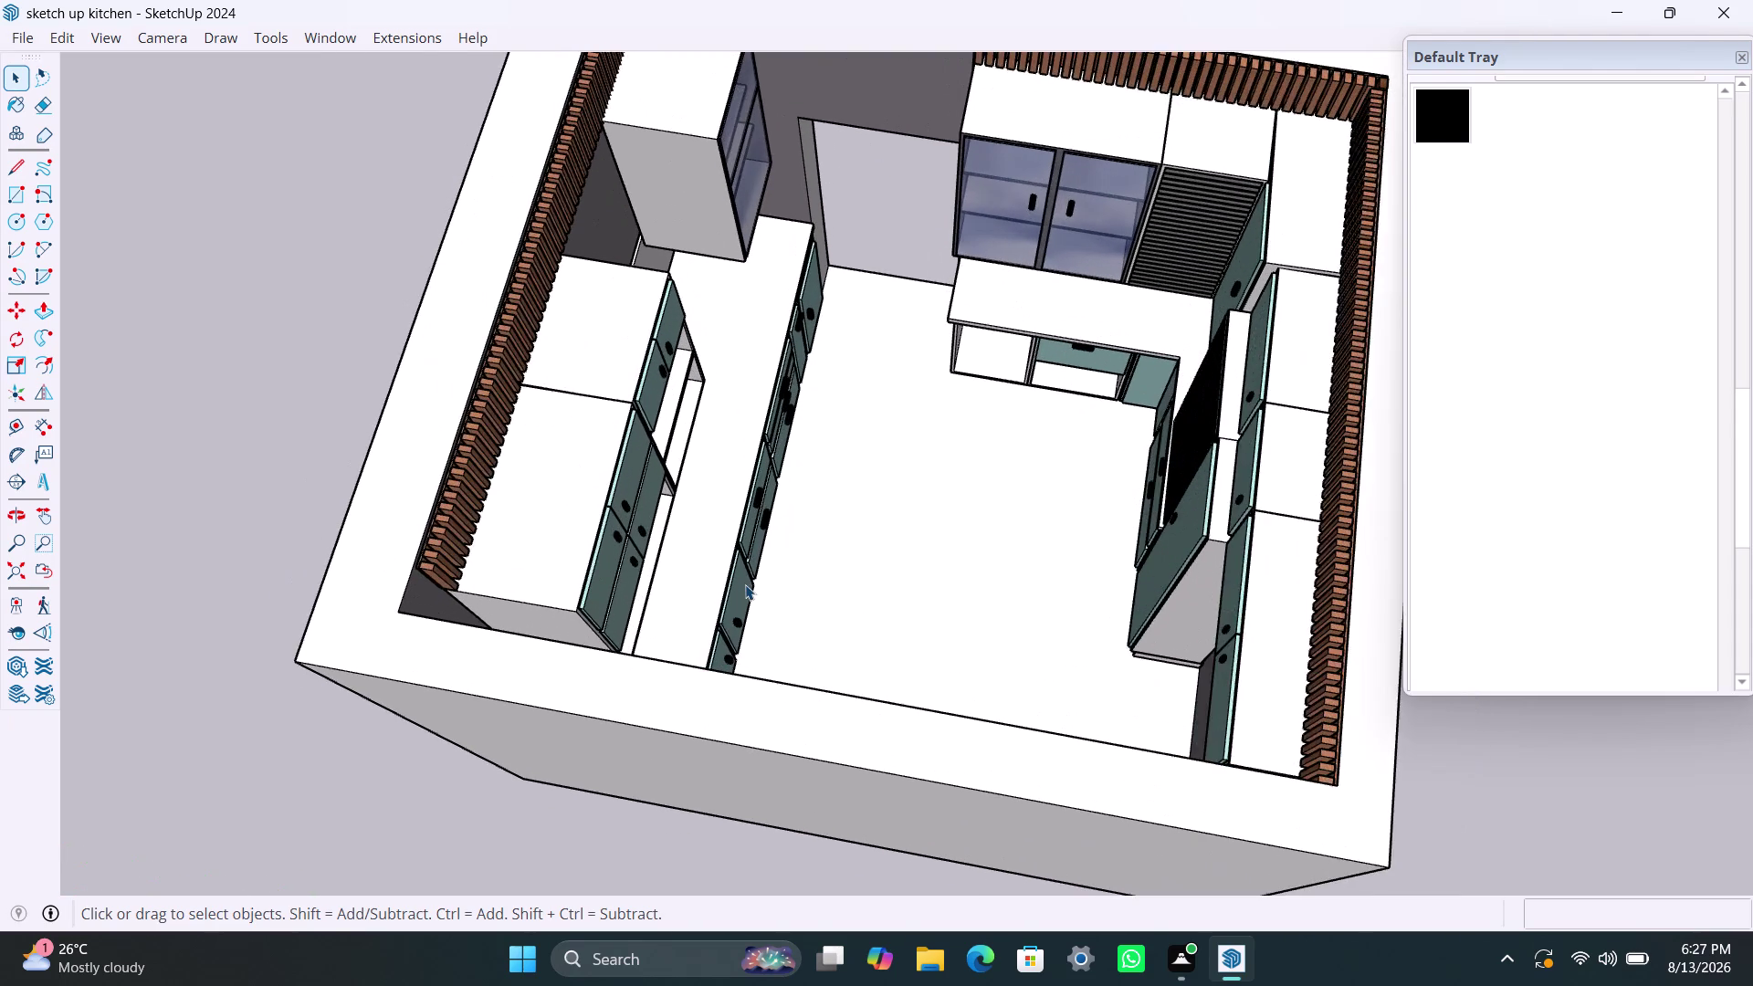
scroll(up, 3)
scroll(down, 3)
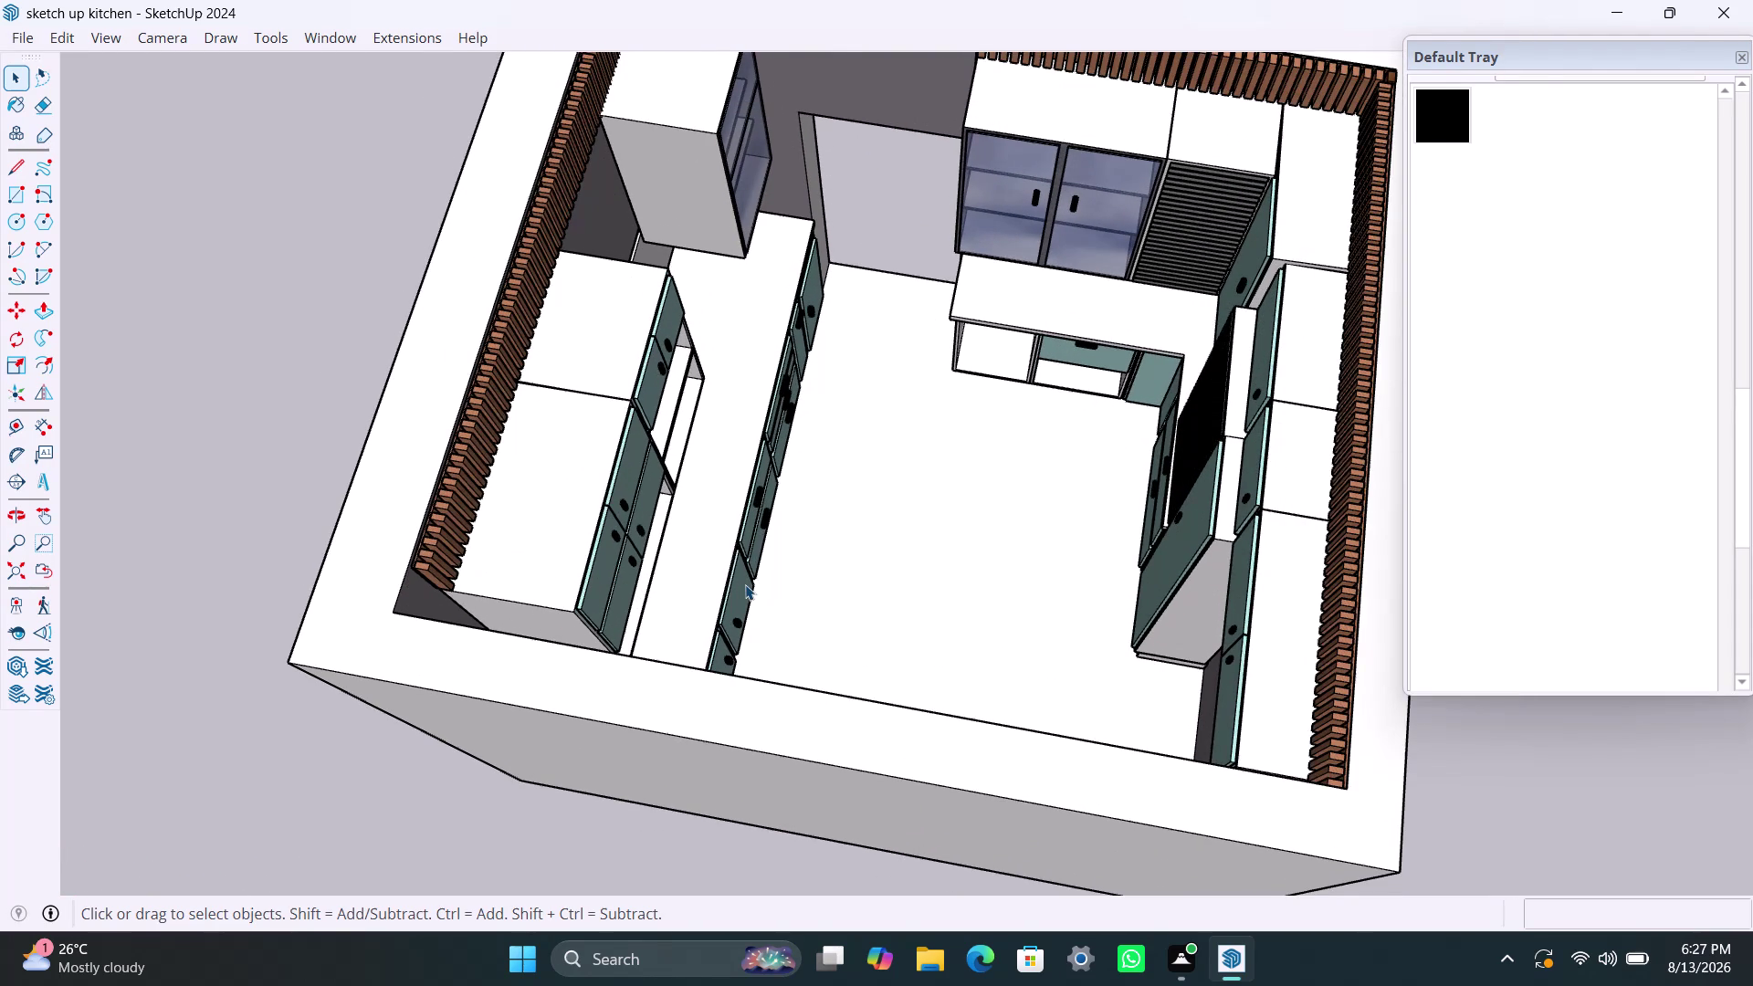
scroll(down, 3)
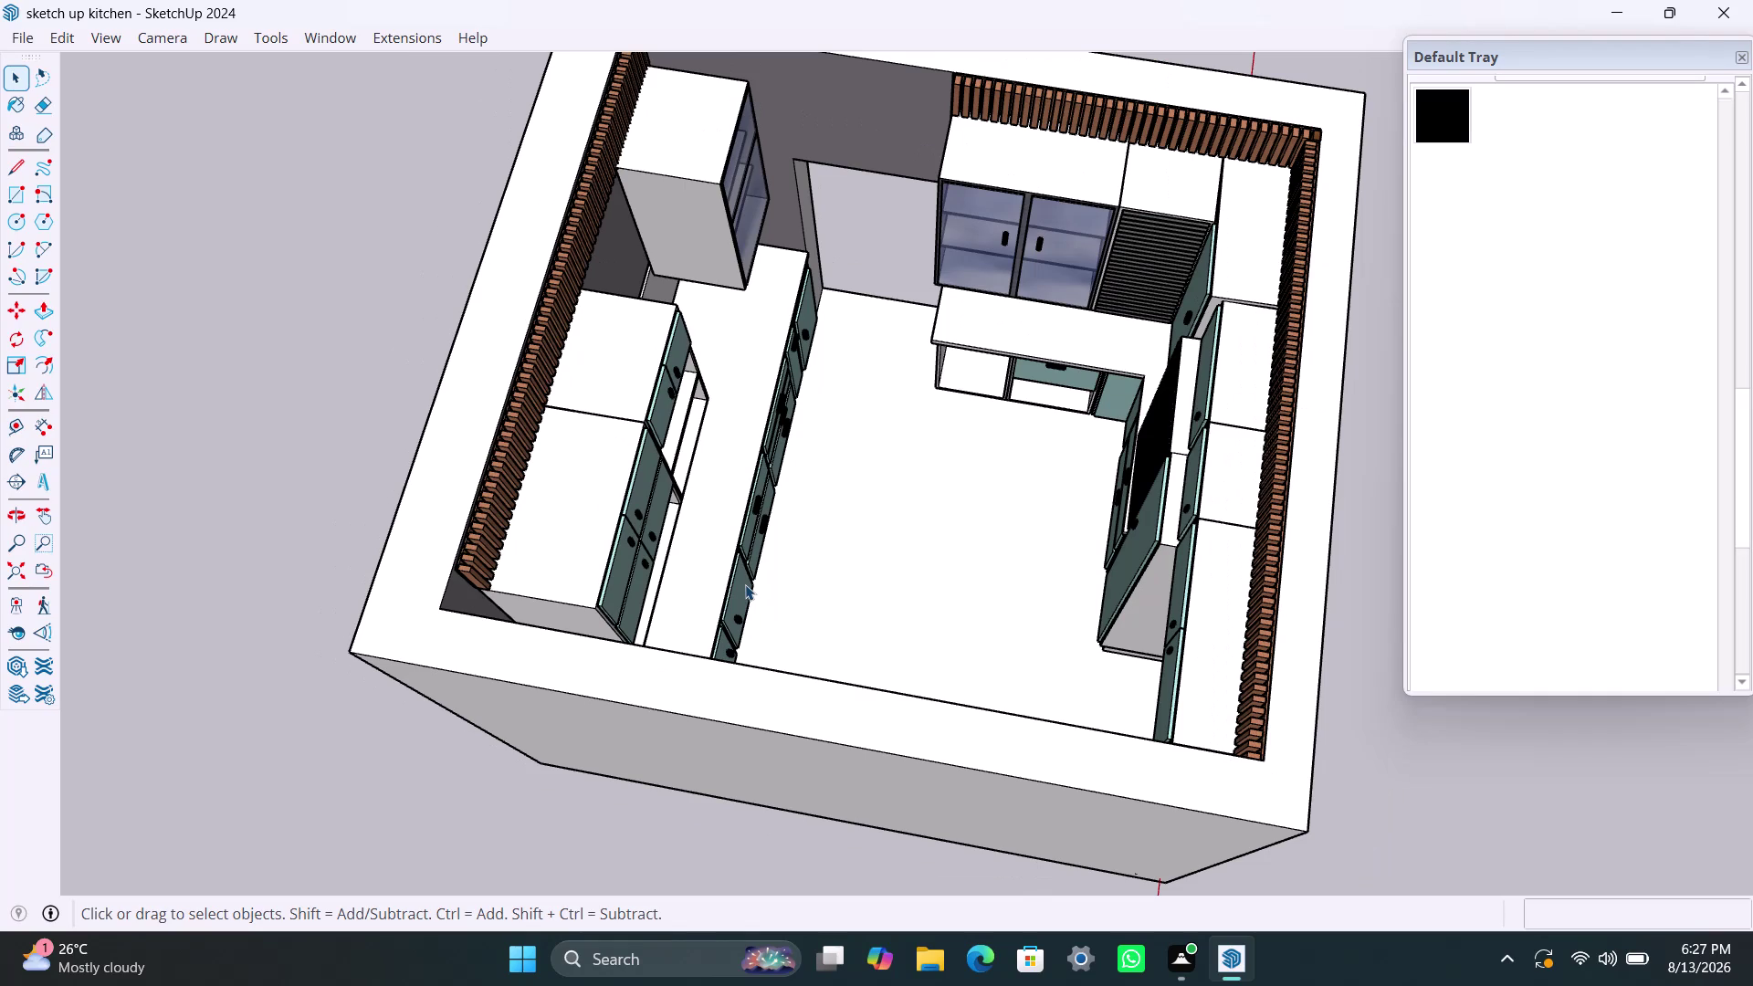
scroll(down, 3)
scroll(down, 3)
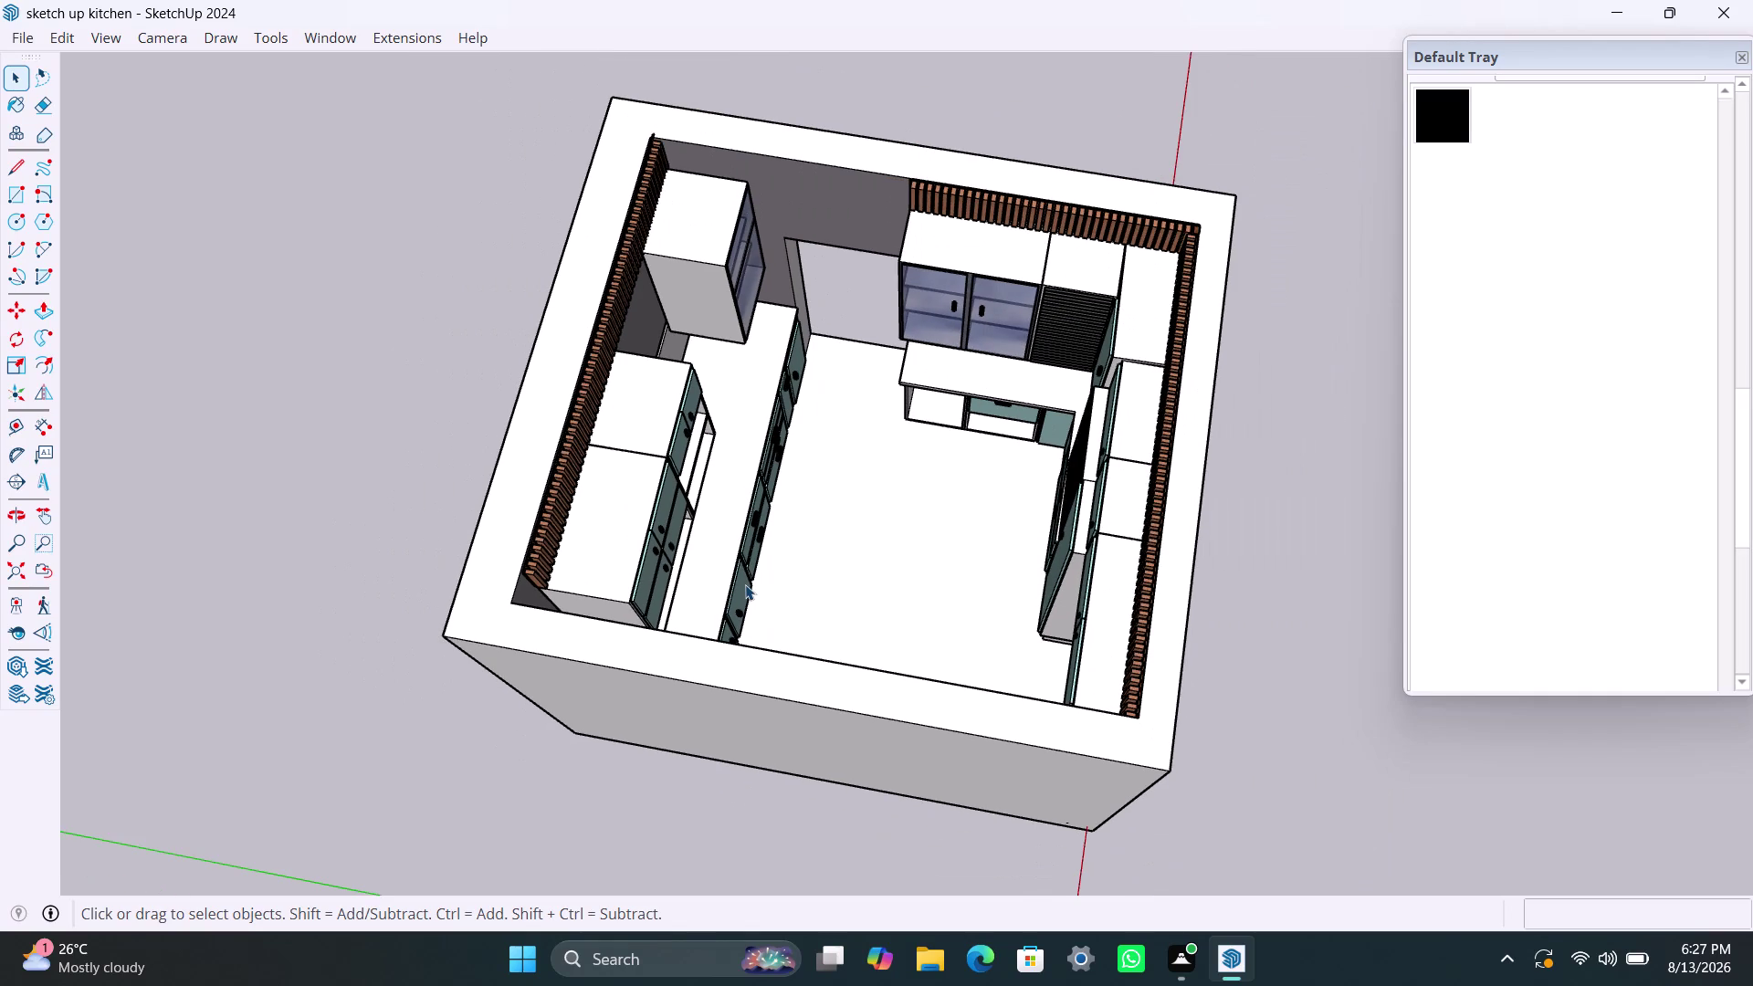
scroll(up, 3)
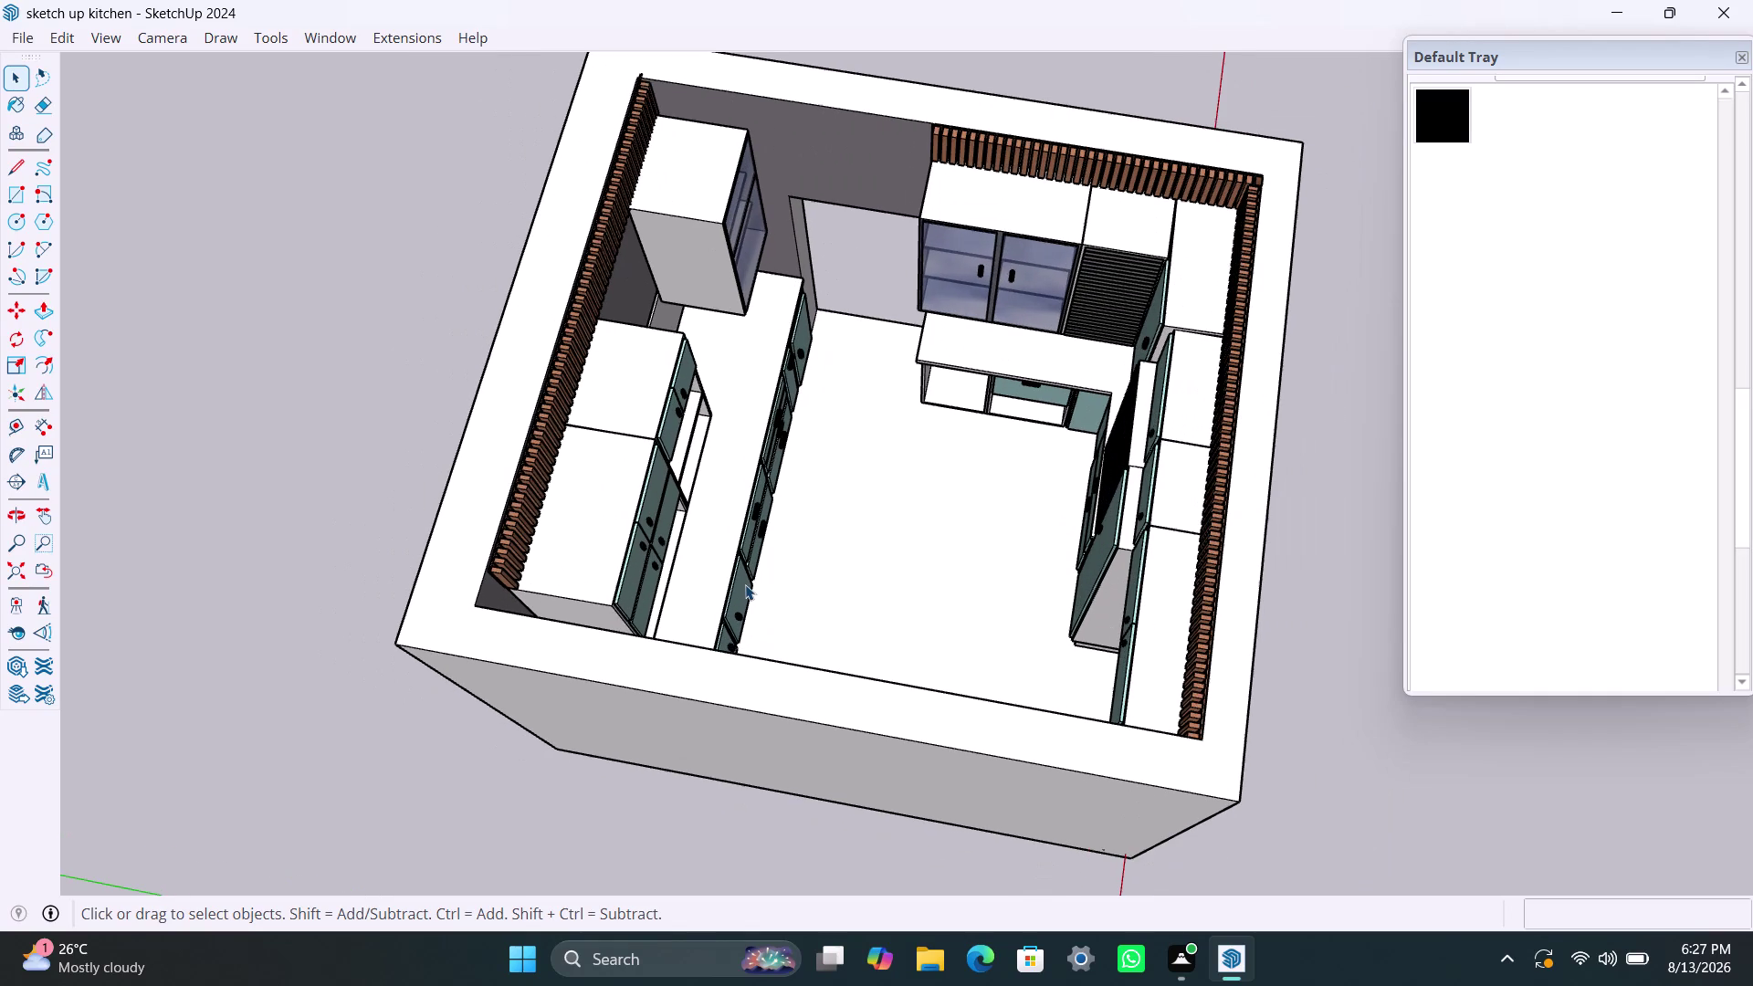
scroll(up, 3)
scroll(up, 3)
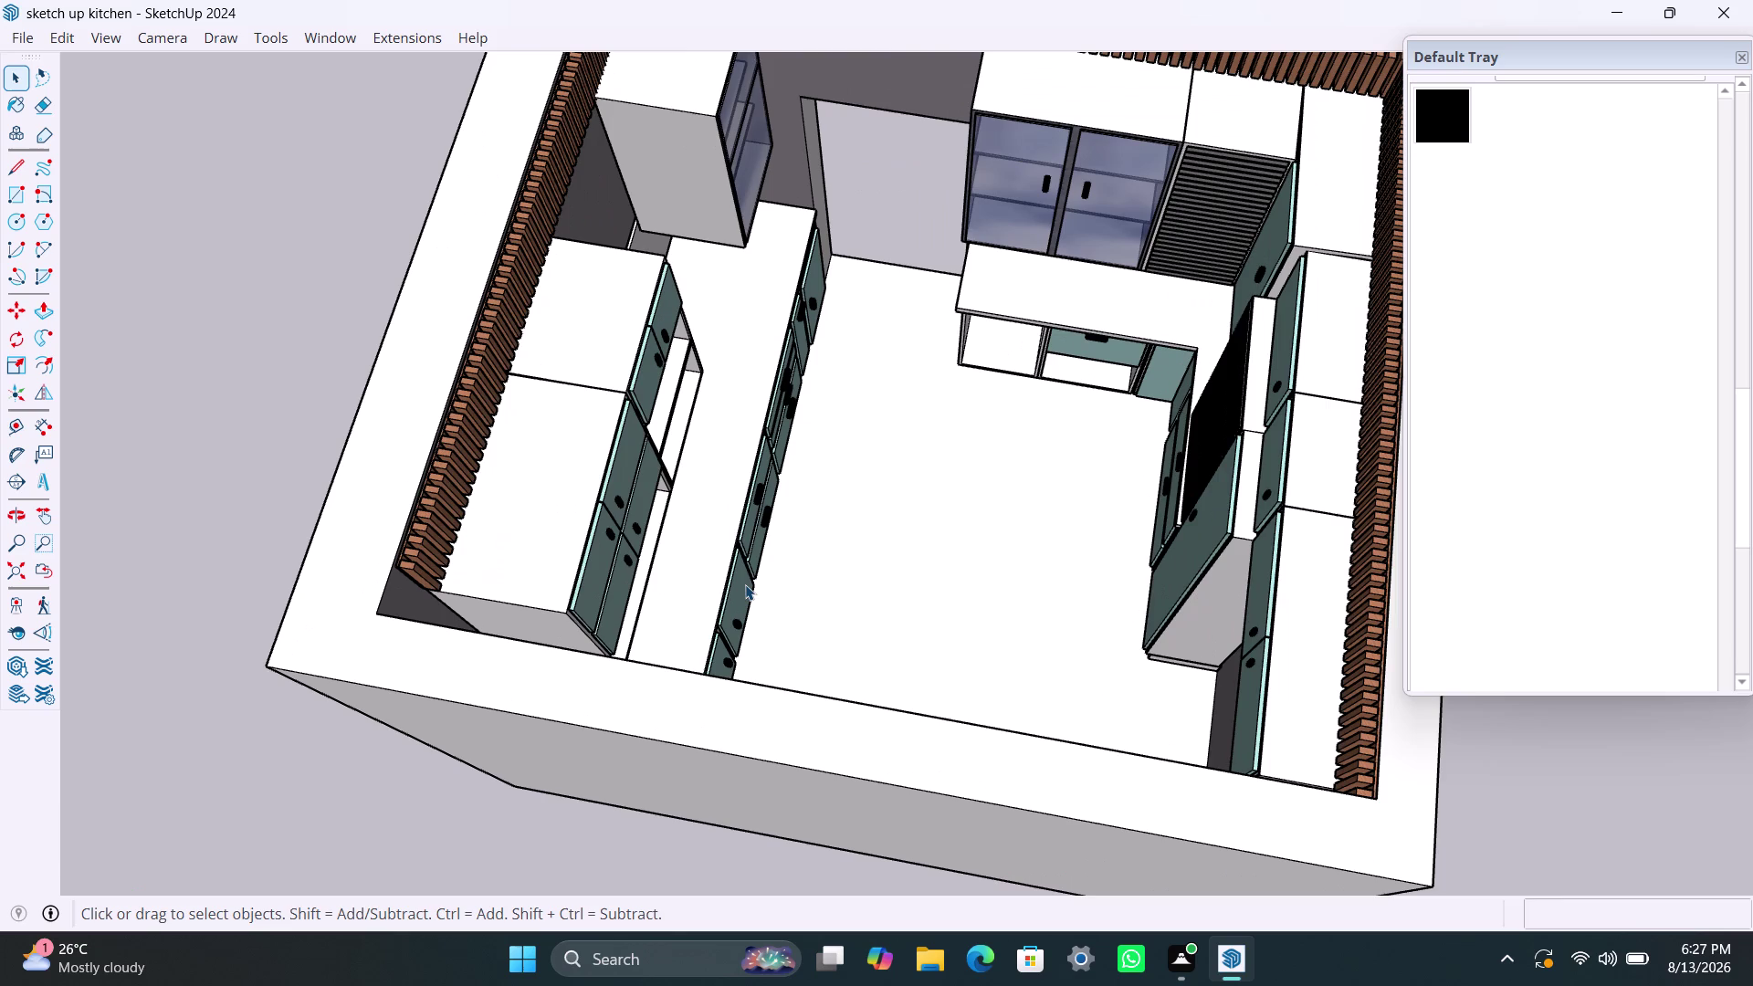
scroll(up, 3)
scroll(down, 3)
scroll(down, 3)
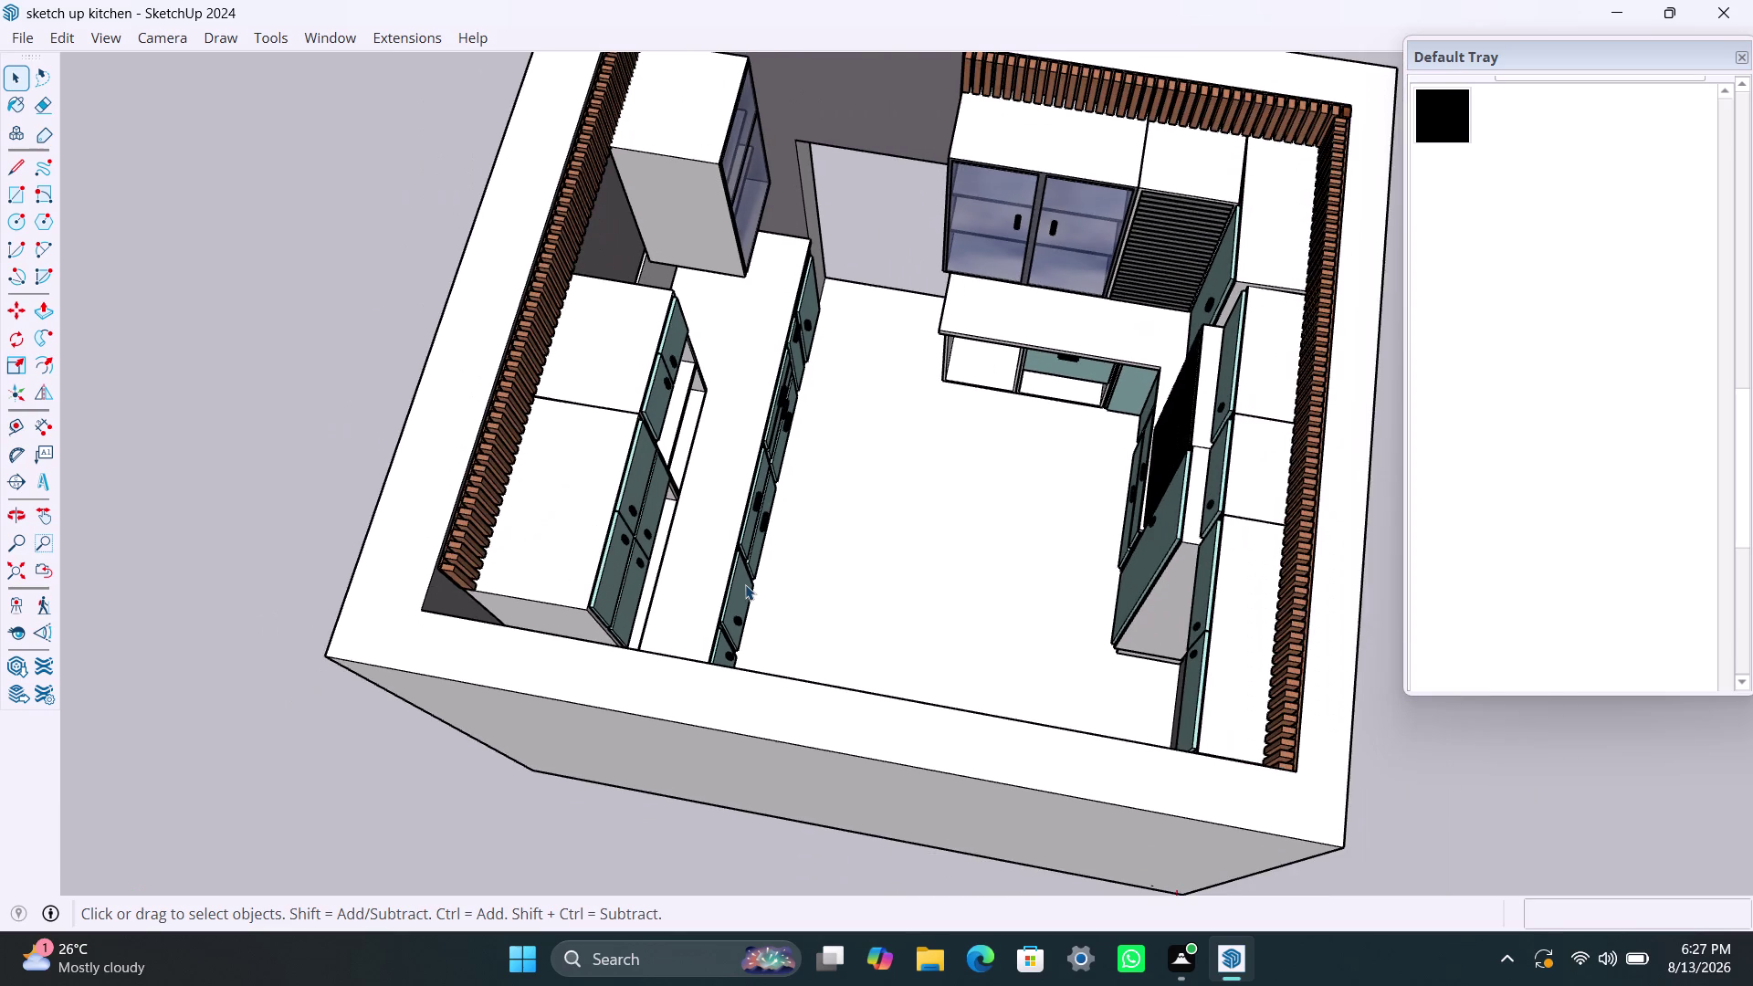
scroll(down, 3)
scroll(down, 3)
scroll(up, 3)
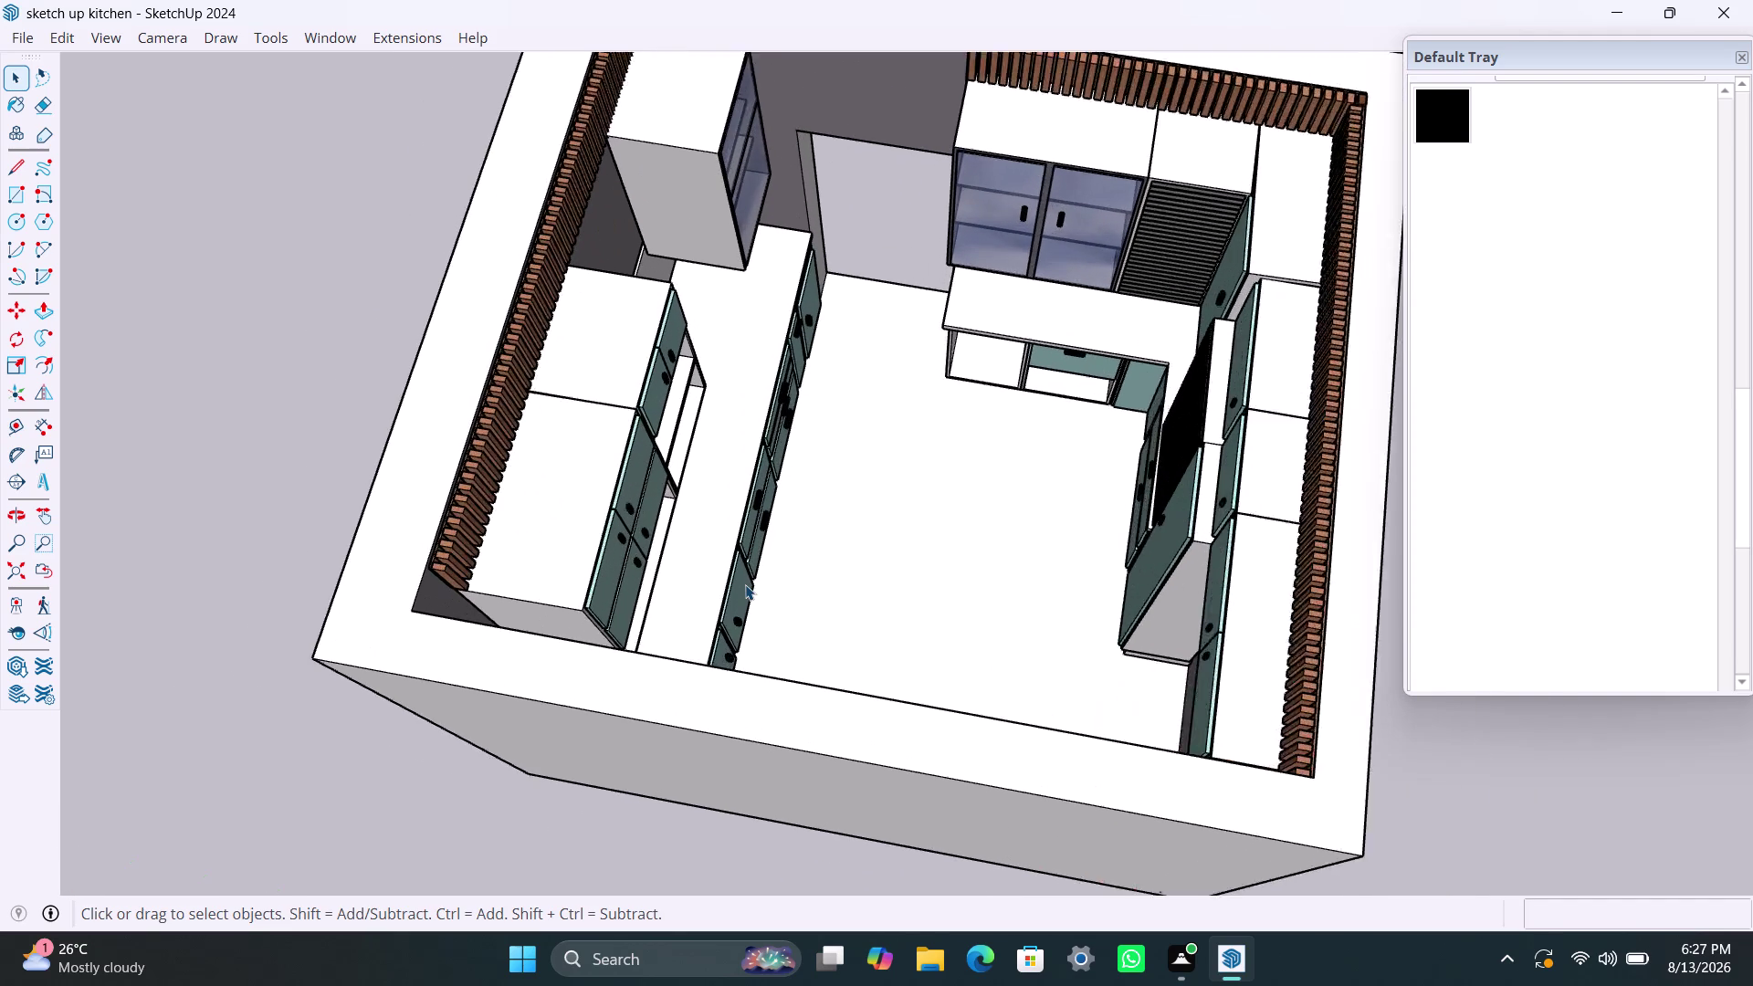
scroll(up, 3)
scroll(down, 3)
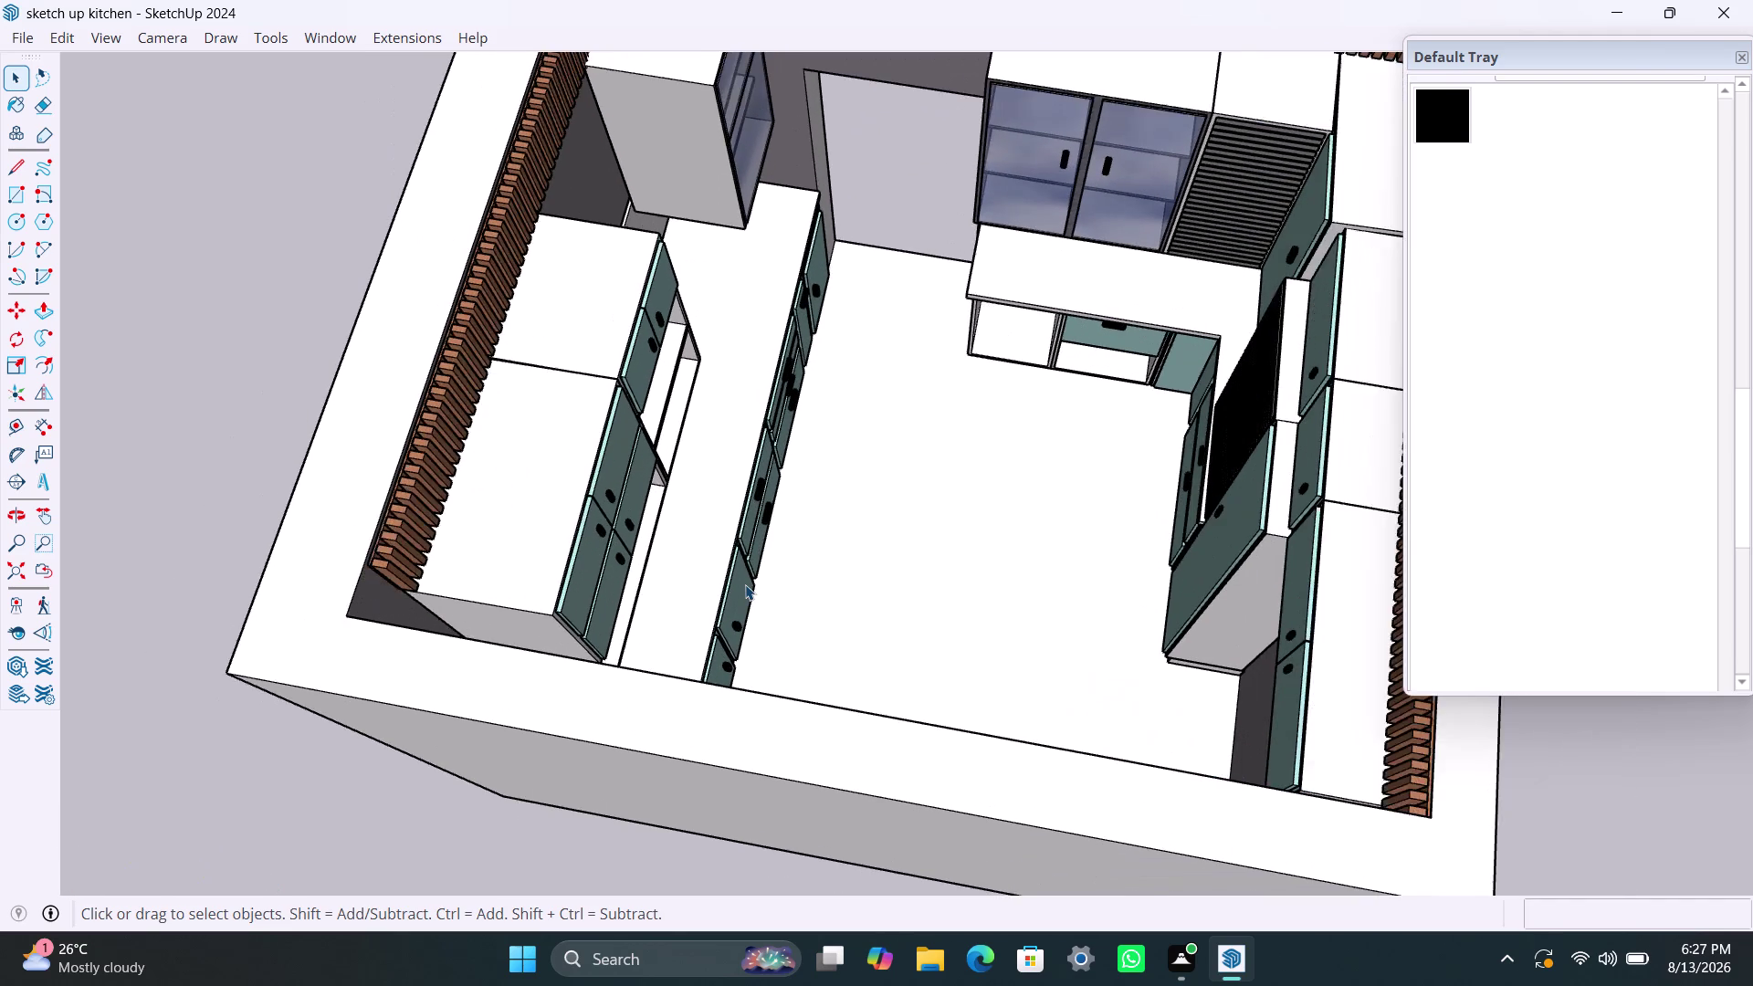
scroll(down, 3)
scroll(down, 3)
scroll(up, 3)
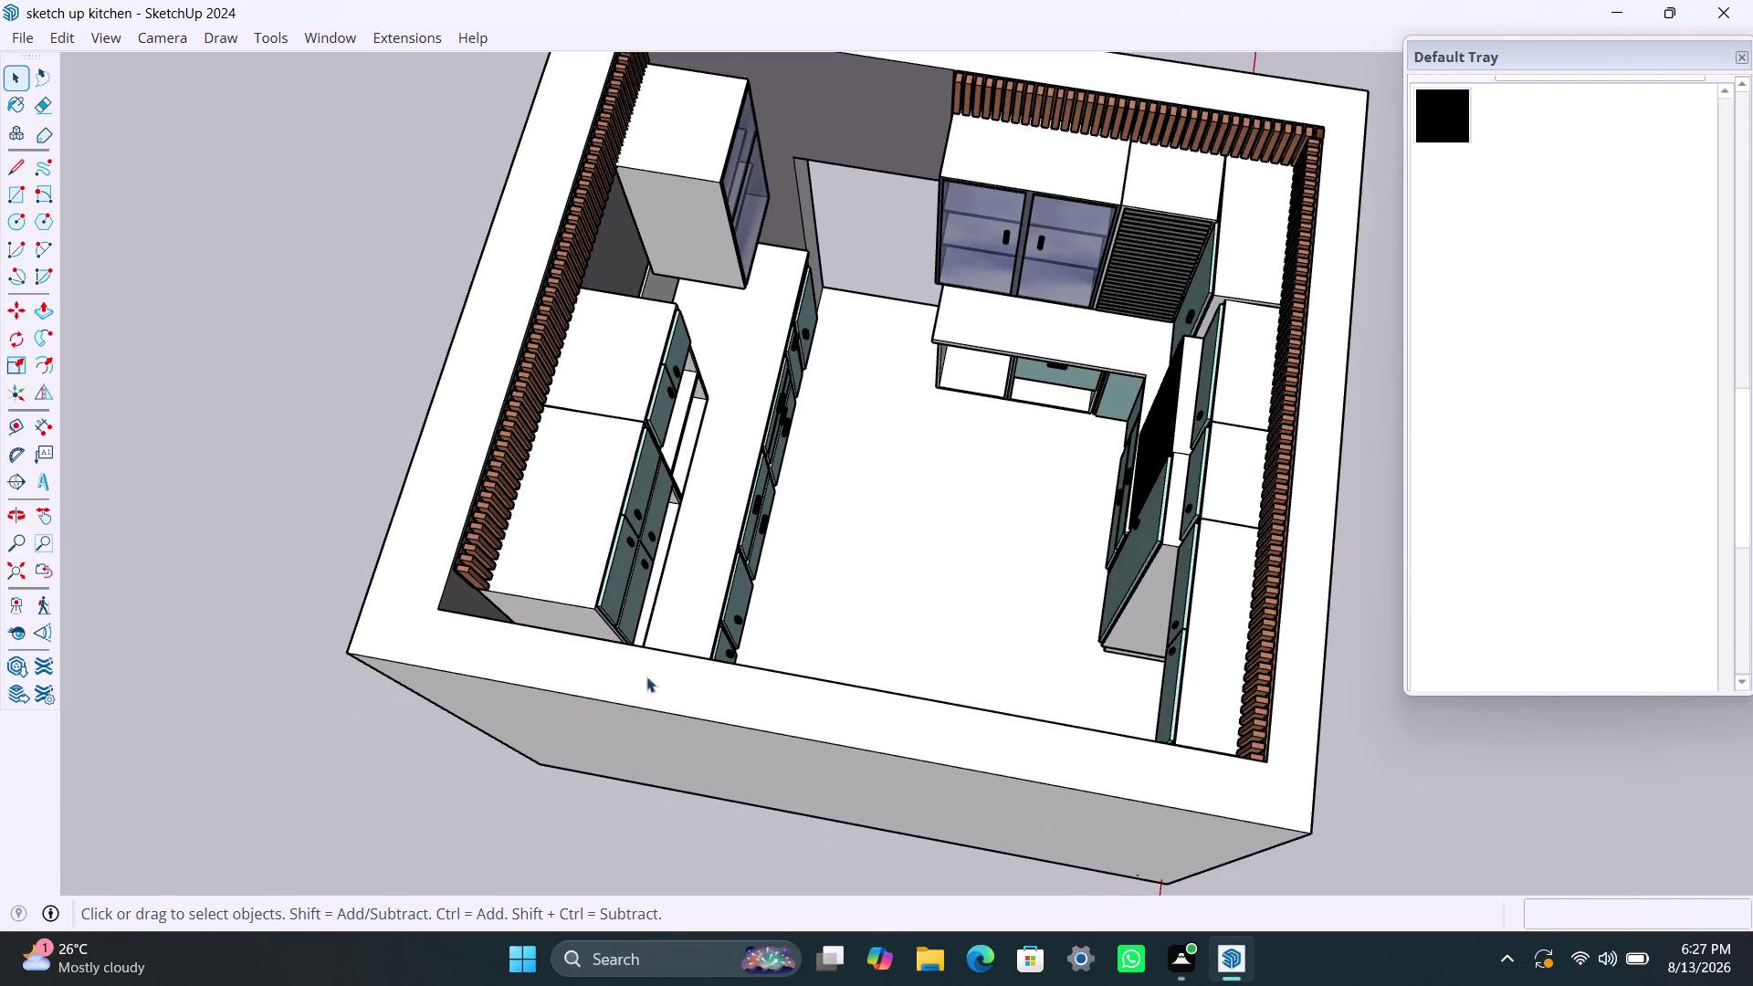